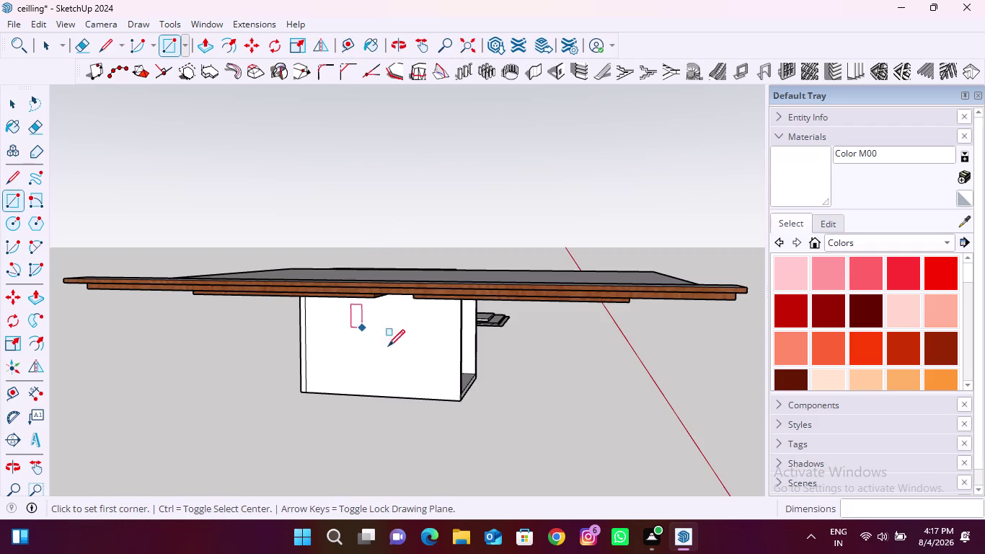
Orbit out over the whole ceiling, then zoom in beneath it toward a slot panel outline.
middle_drag(457, 341, 263, 233)
scroll(down, 3)
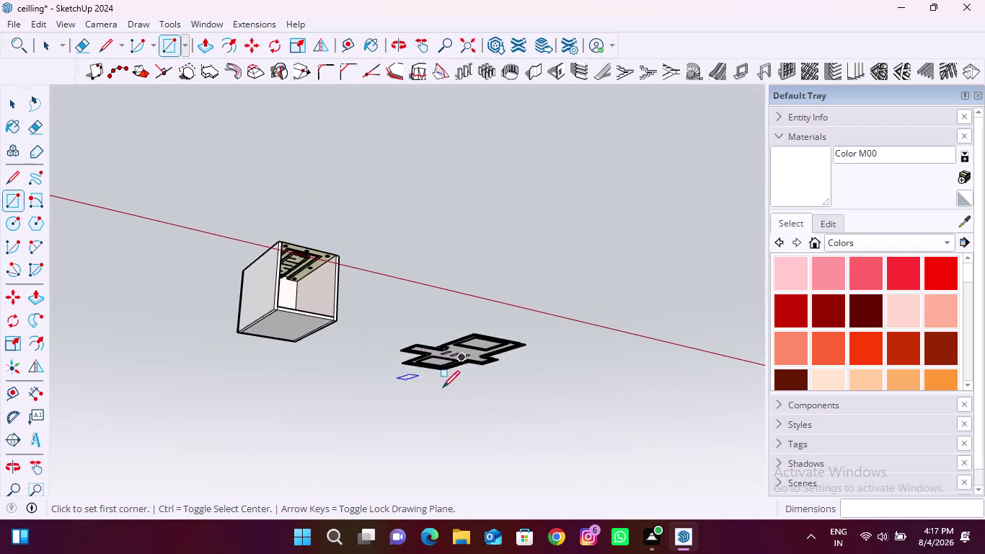
scroll(up, 3)
scroll(up, 3)
middle_drag(452, 280, 382, 250)
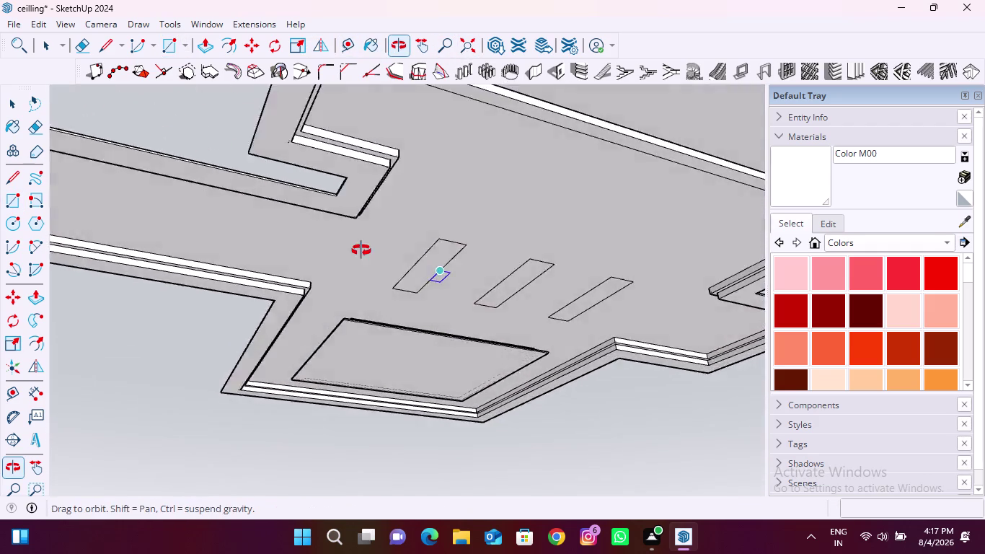
middle_drag(383, 251, 302, 252)
scroll(up, 3)
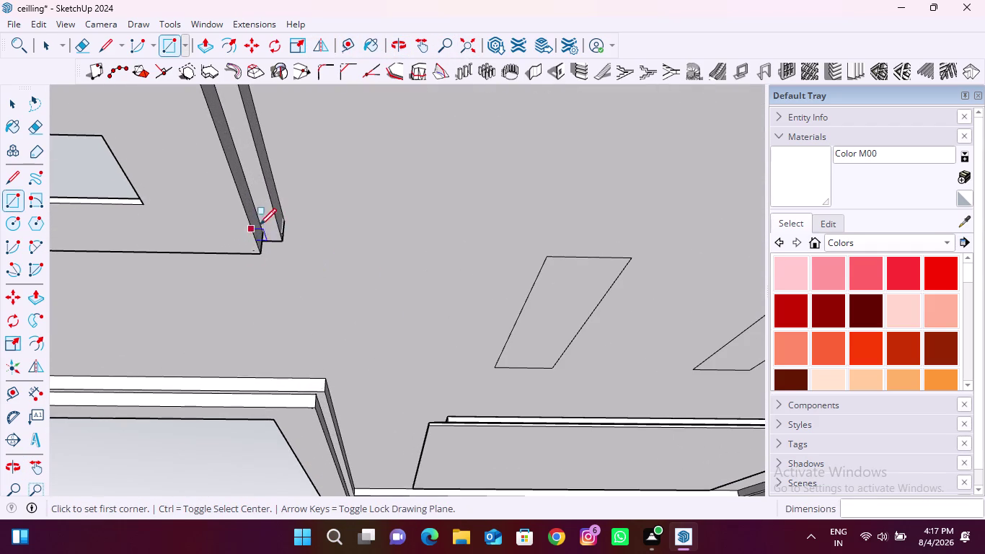
middle_drag(573, 270, 477, 323)
scroll(up, 3)
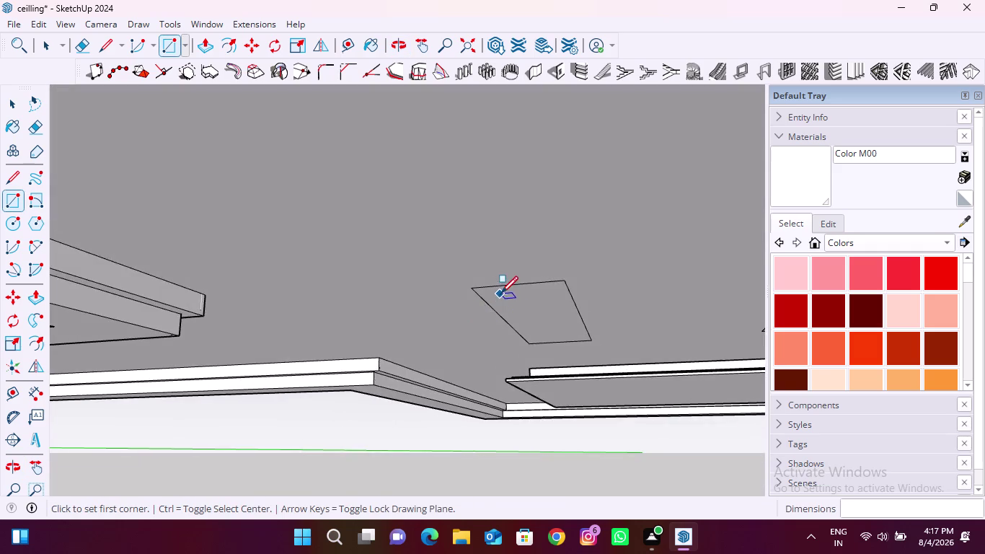
scroll(up, 3)
Orbit low and edge-on across the ceiling underside to inspect the panel edge.
middle_drag(485, 275, 488, 283)
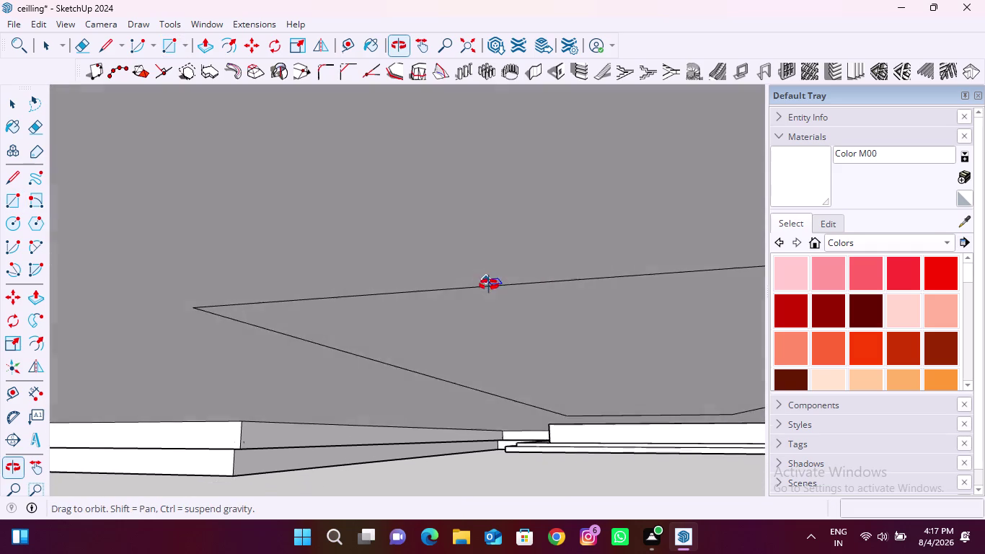
middle_drag(488, 283, 511, 334)
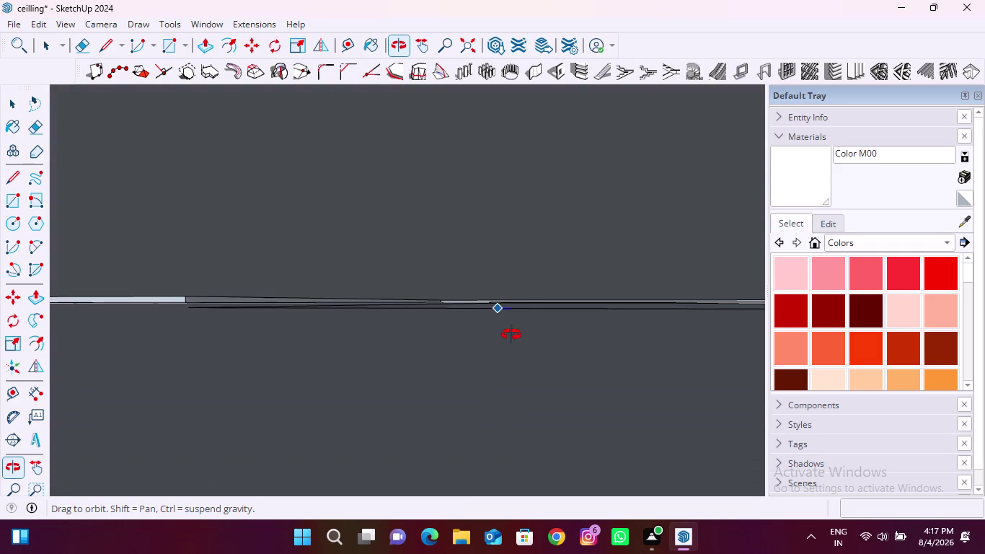
middle_drag(511, 335, 585, 291)
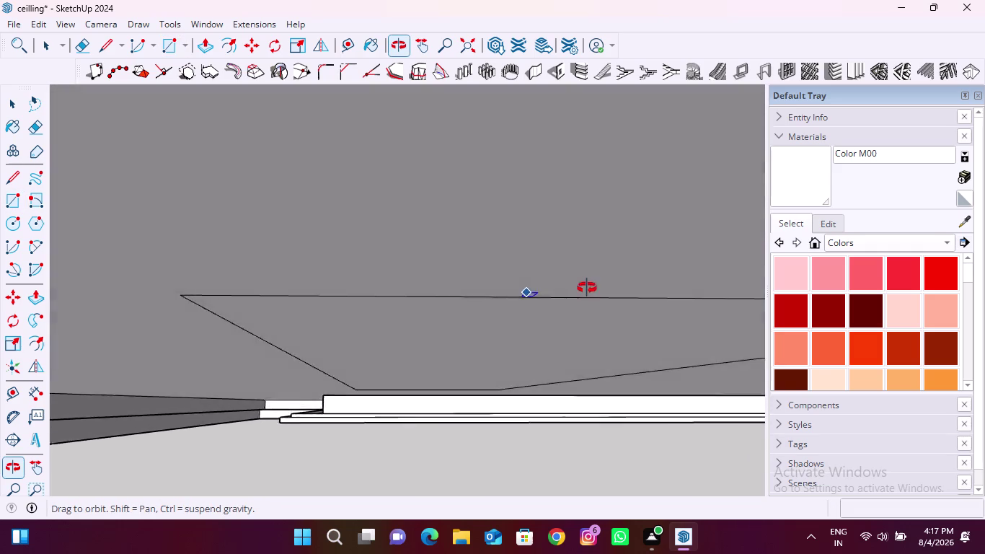
middle_drag(584, 291, 591, 270)
Undo the last three changes and zoom back out from the ceiling.
key(ctrl+z)
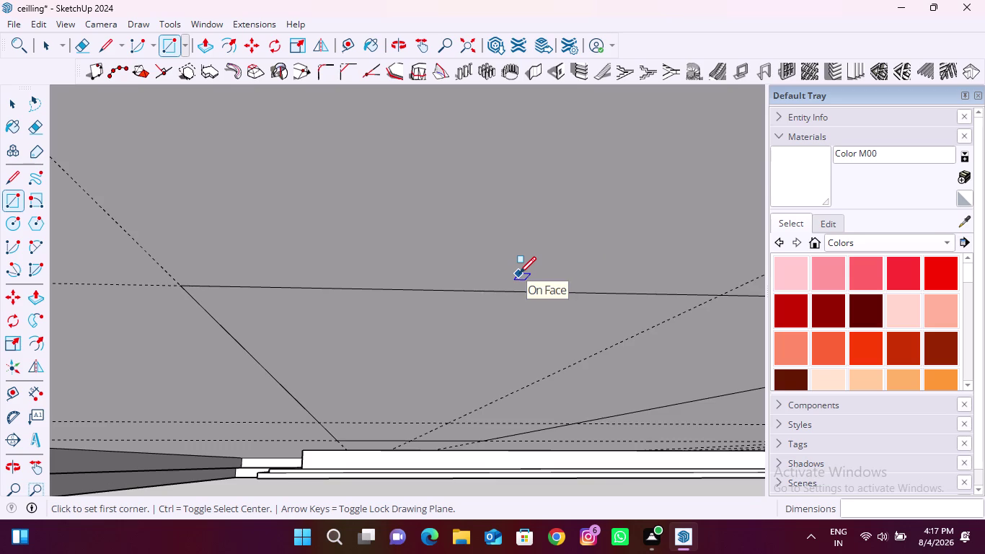
key(ctrl+z)
key(ctrl+z)
scroll(down, 3)
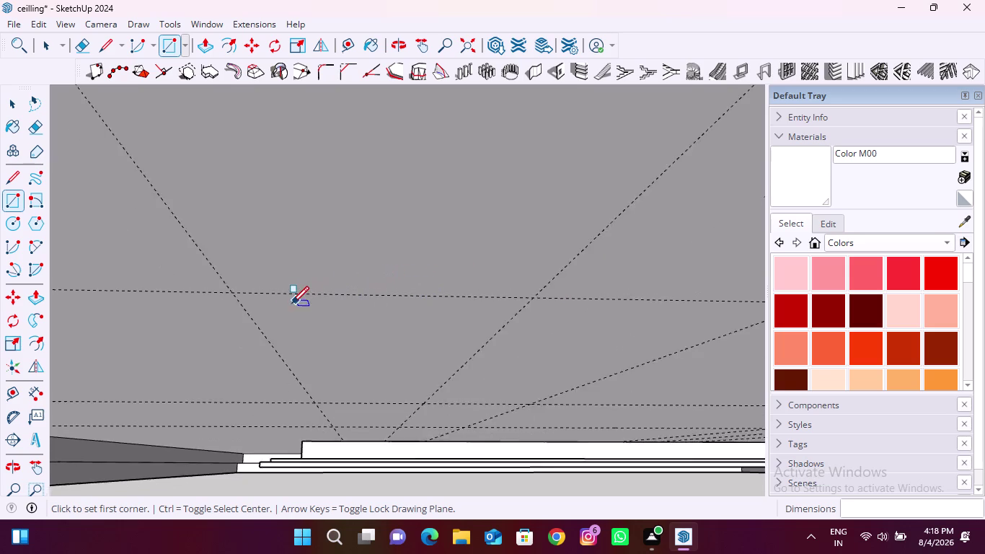
scroll(down, 3)
Undo once more, then orbit around the crossing guide lines and along the cove trim steps.
key(ctrl+z)
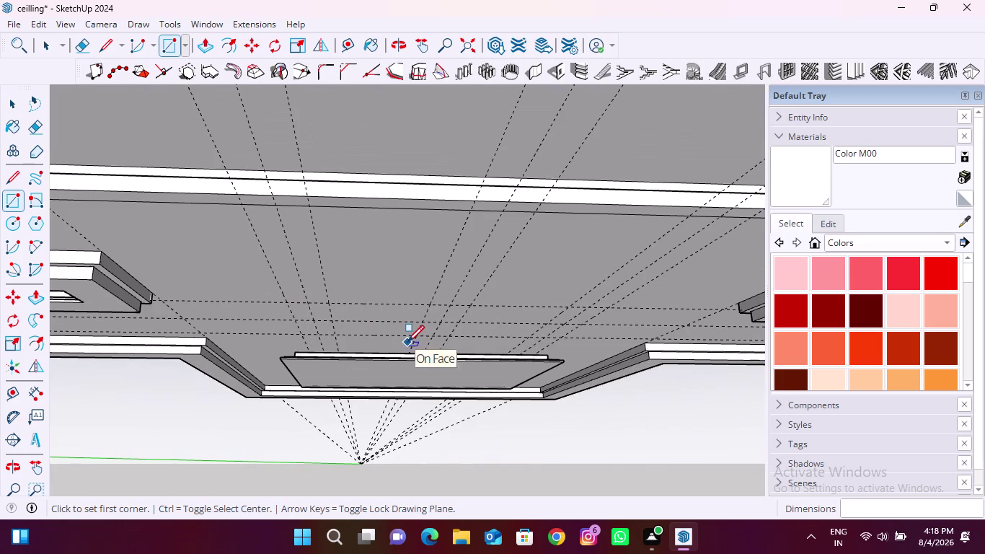
middle_drag(415, 358, 604, 172)
scroll(up, 3)
middle_drag(401, 258, 426, 241)
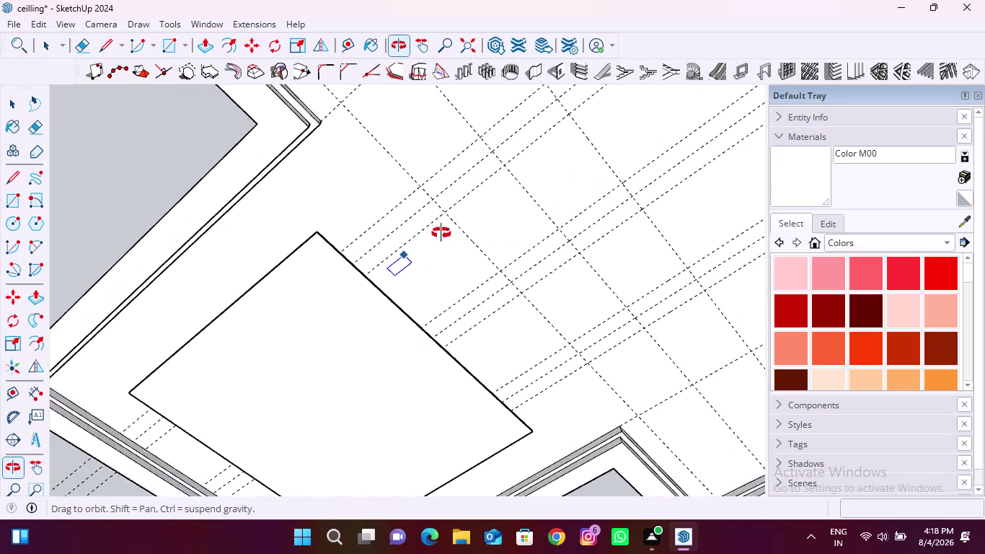
middle_drag(425, 241, 688, 226)
scroll(up, 3)
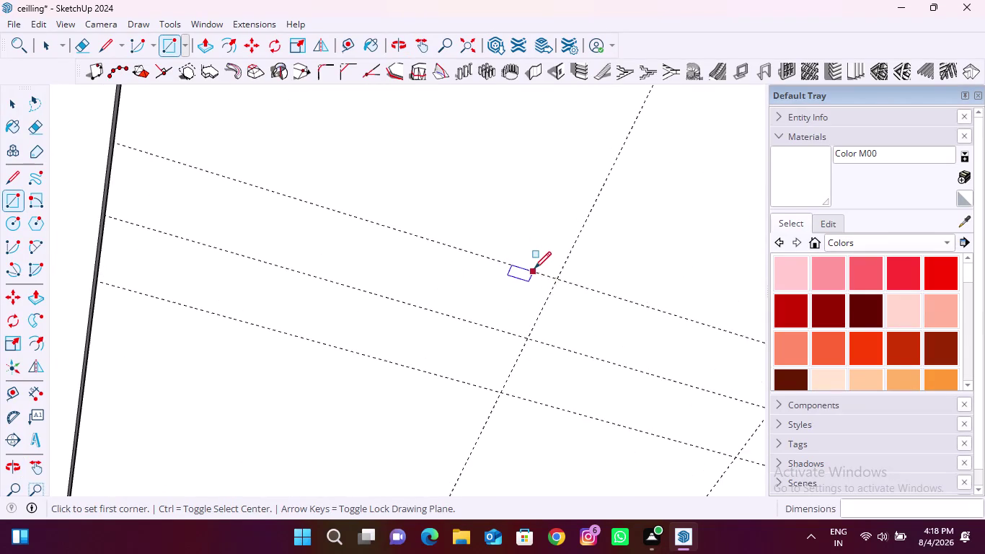
middle_drag(526, 263, 419, 440)
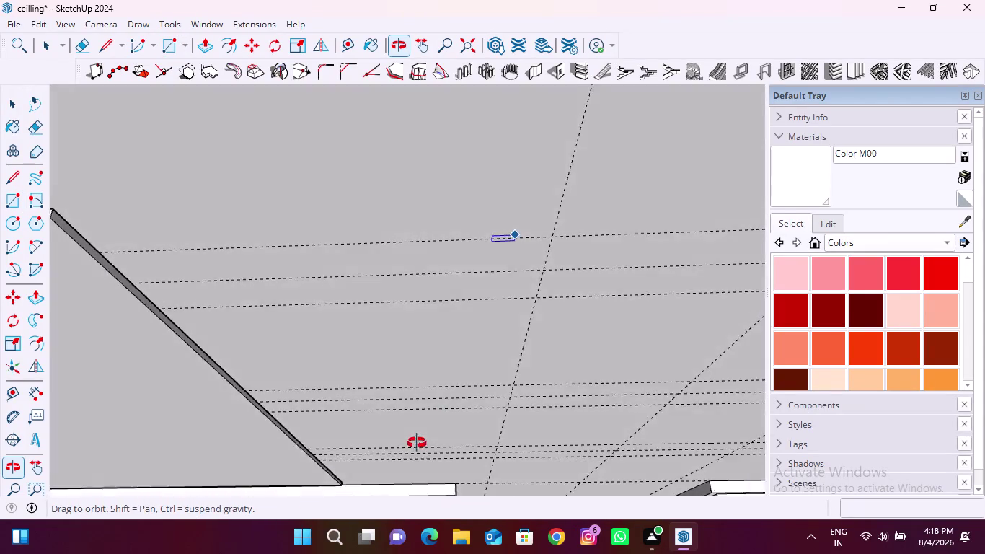
middle_drag(419, 440, 402, 462)
middle_drag(367, 278, 376, 335)
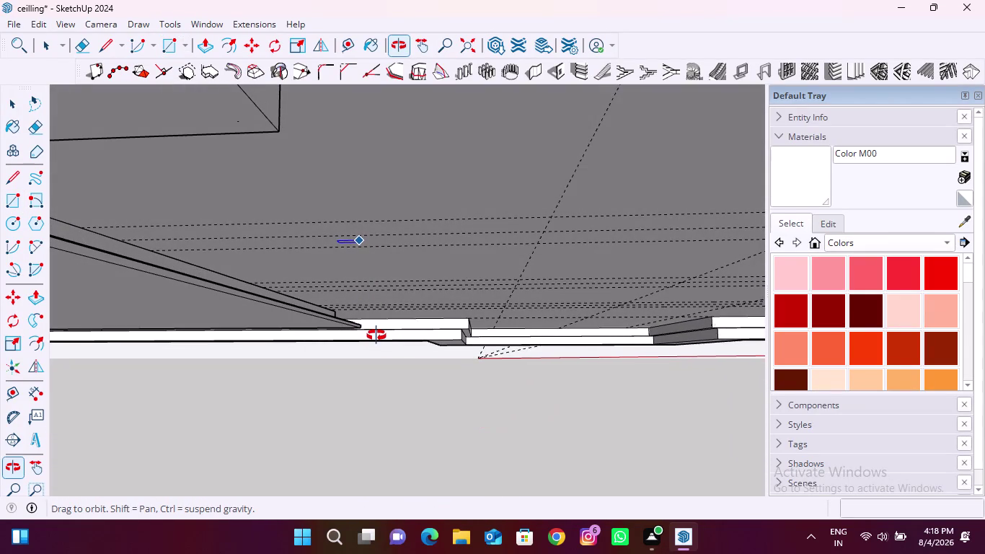
middle_drag(376, 335, 366, 316)
scroll(down, 3)
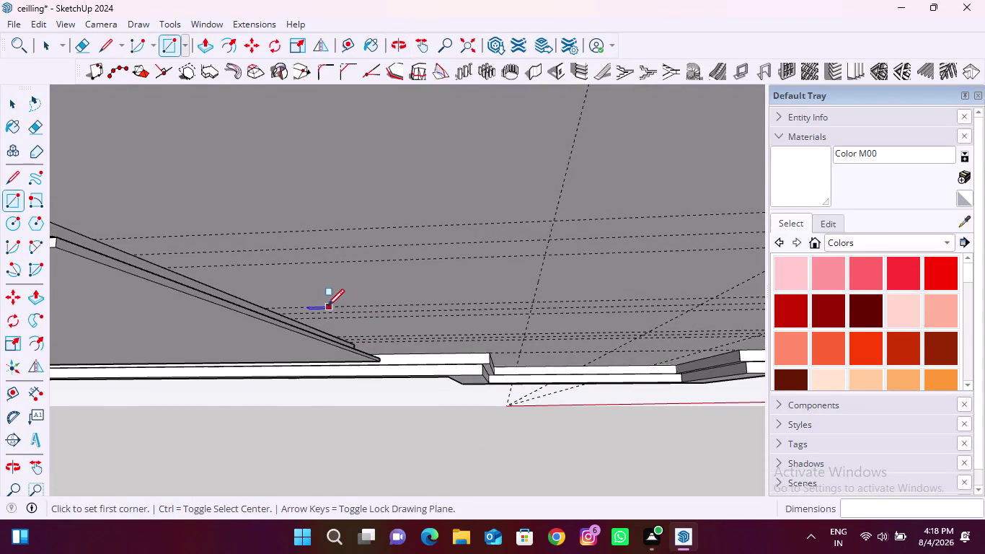
scroll(down, 3)
scroll(up, 3)
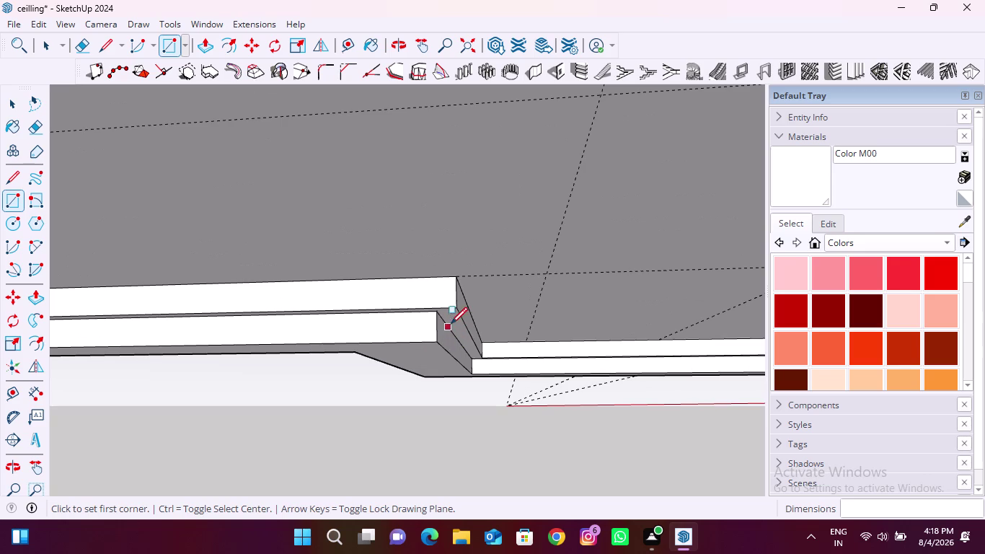
Orbit out past the trim corner to look straight up at the full ceiling layout.
middle_drag(449, 315, 369, 258)
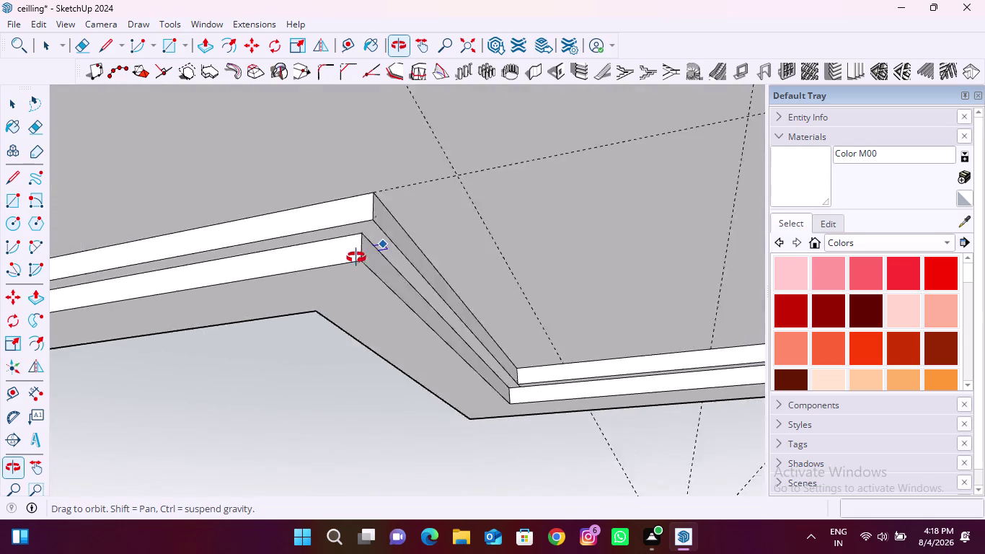
middle_drag(369, 257, 232, 288)
scroll(down, 3)
scroll(down, 3)
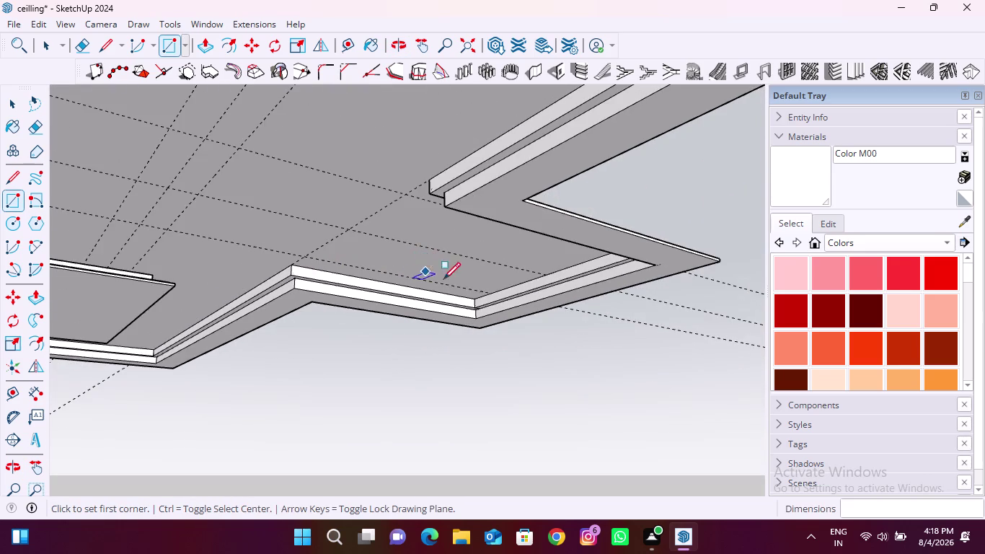
scroll(down, 3)
scroll(down, 3)
scroll(up, 3)
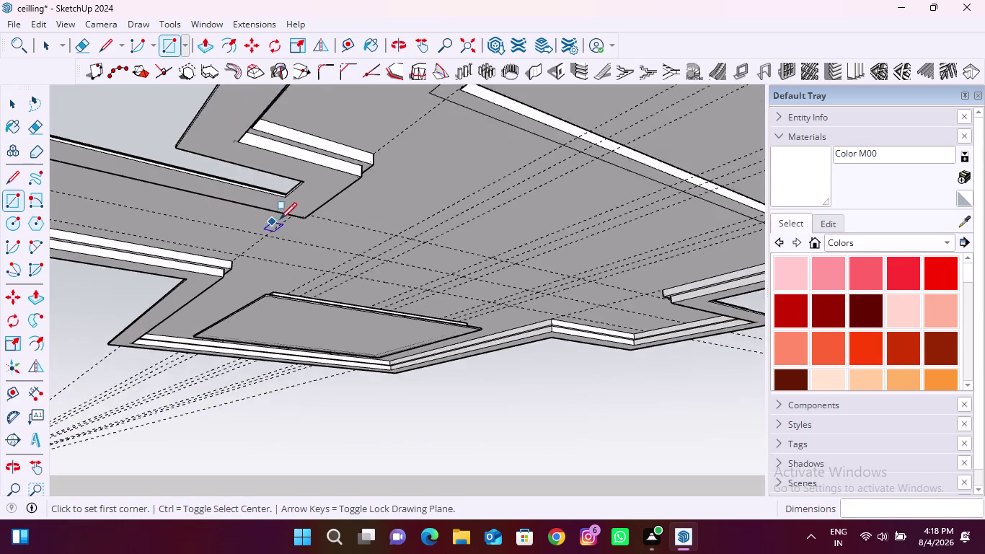
scroll(up, 3)
middle_drag(406, 136, 306, 221)
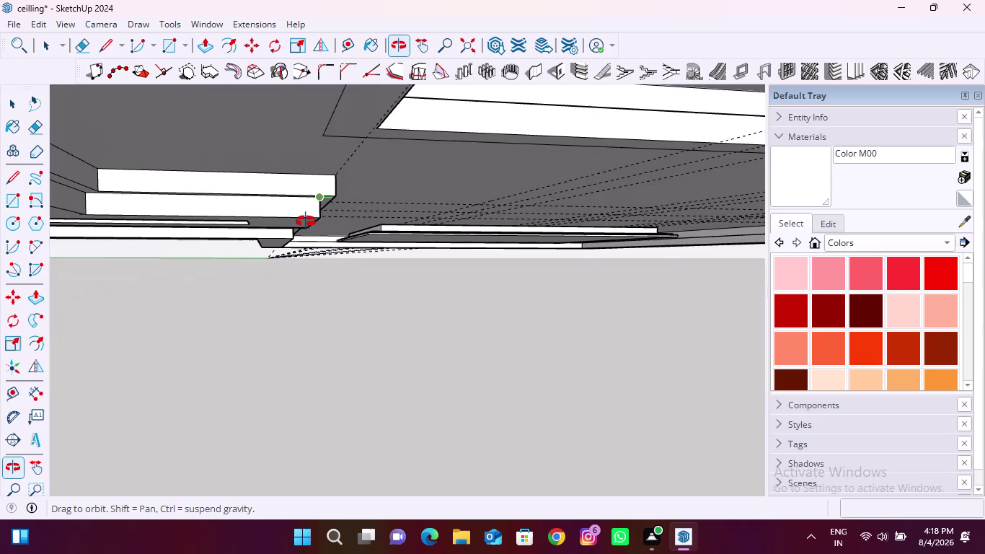
middle_drag(306, 222, 352, 99)
scroll(down, 3)
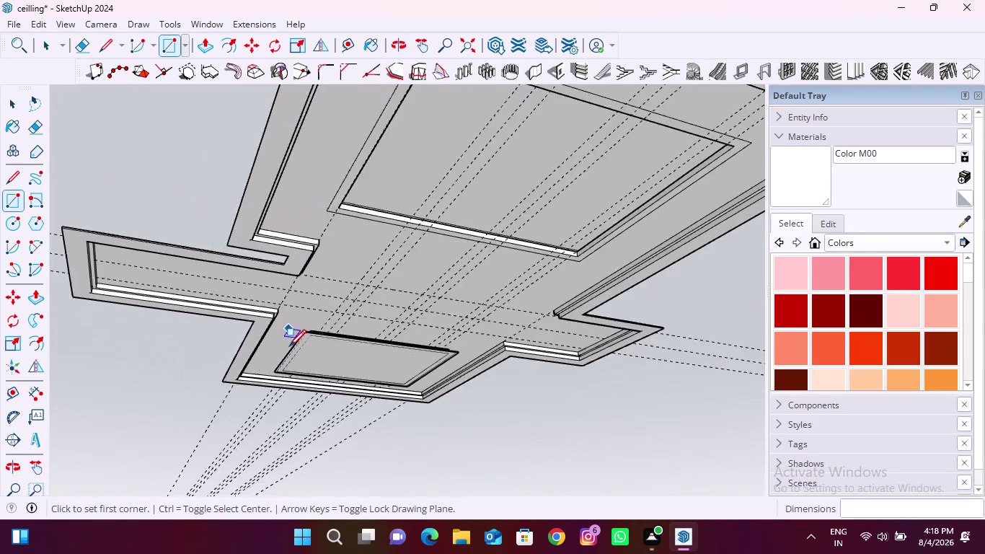
scroll(down, 3)
middle_drag(285, 361, 482, 107)
middle_drag(292, 214, 372, 145)
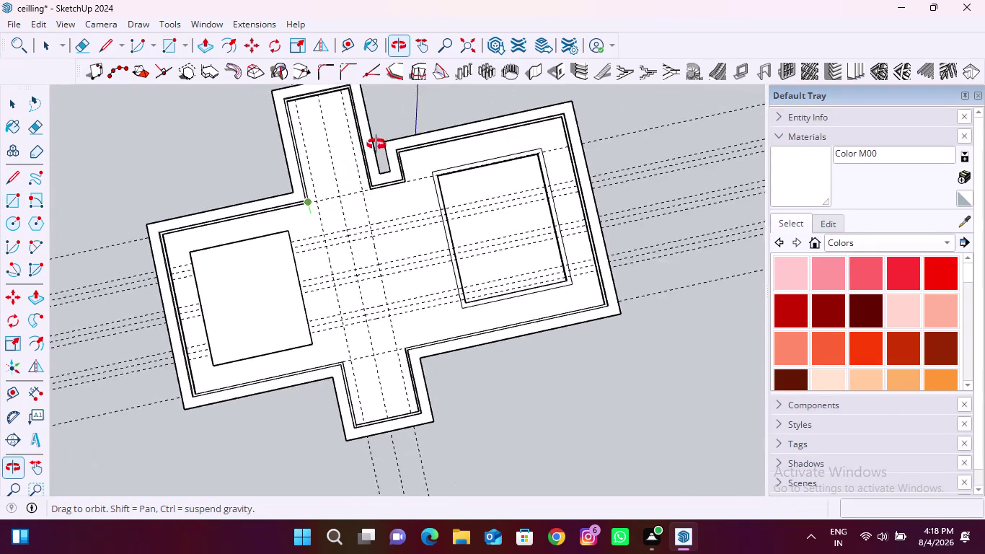
middle_drag(372, 146, 407, 135)
scroll(up, 3)
scroll(up, 3)
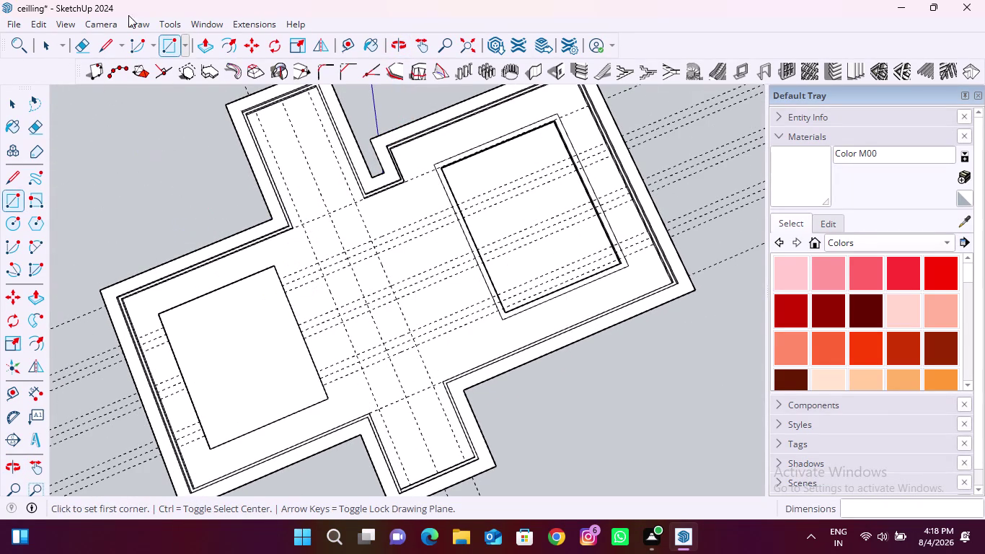
Remove all guide lines with Edit > Delete Guides, then select the Tape Measure tool.
click(46, 24)
click(104, 170)
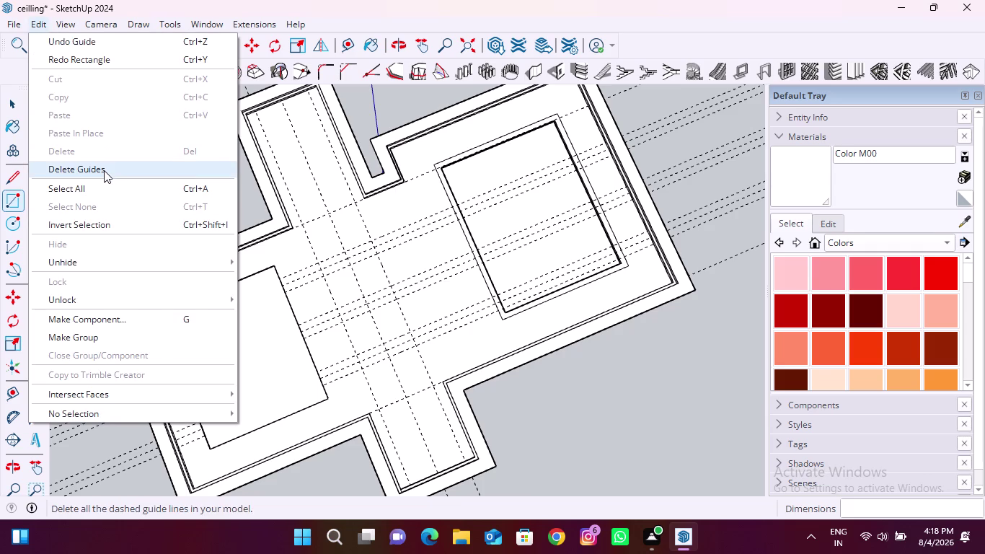
key(space)
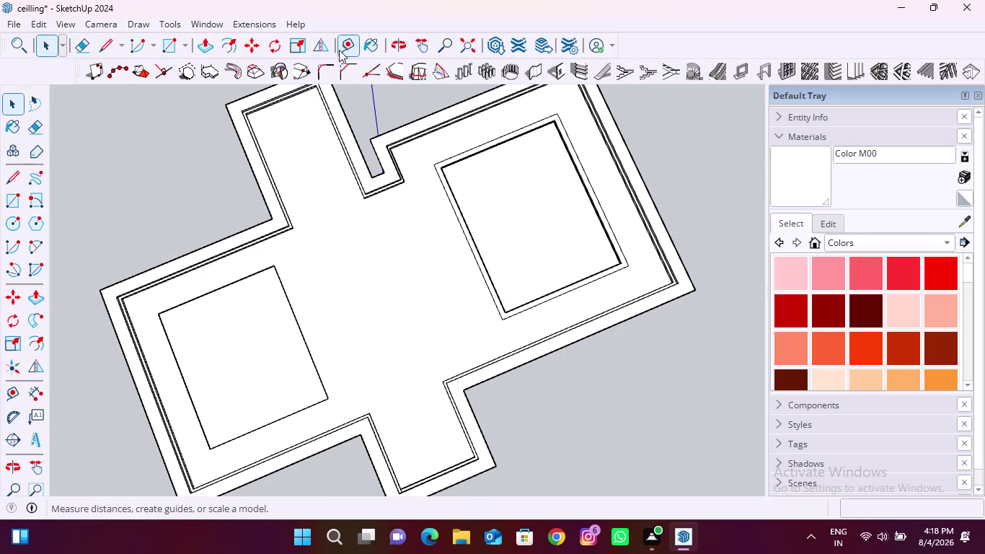
click(339, 50)
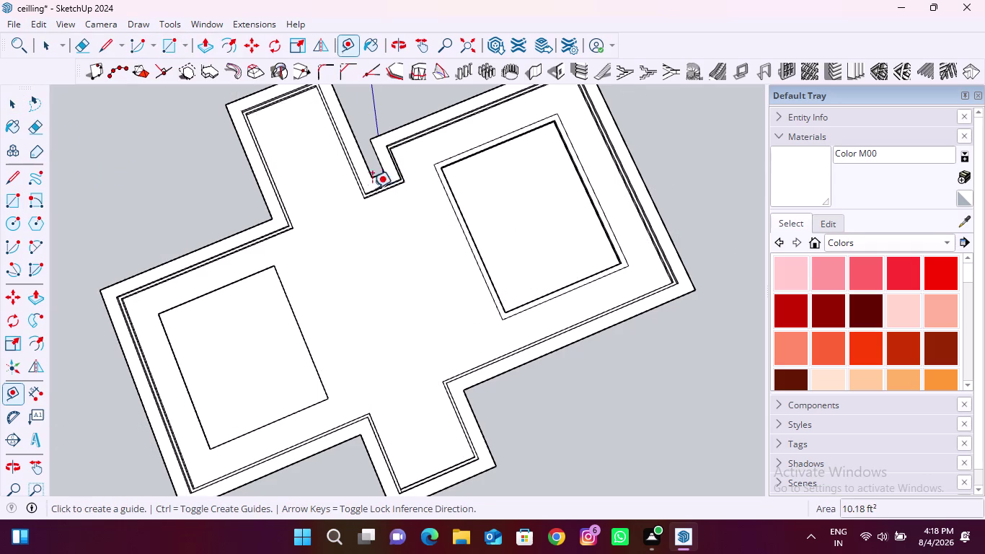
Place a guide along the trim edge from the trim corner, then orbit around the trim steps.
scroll(up, 3)
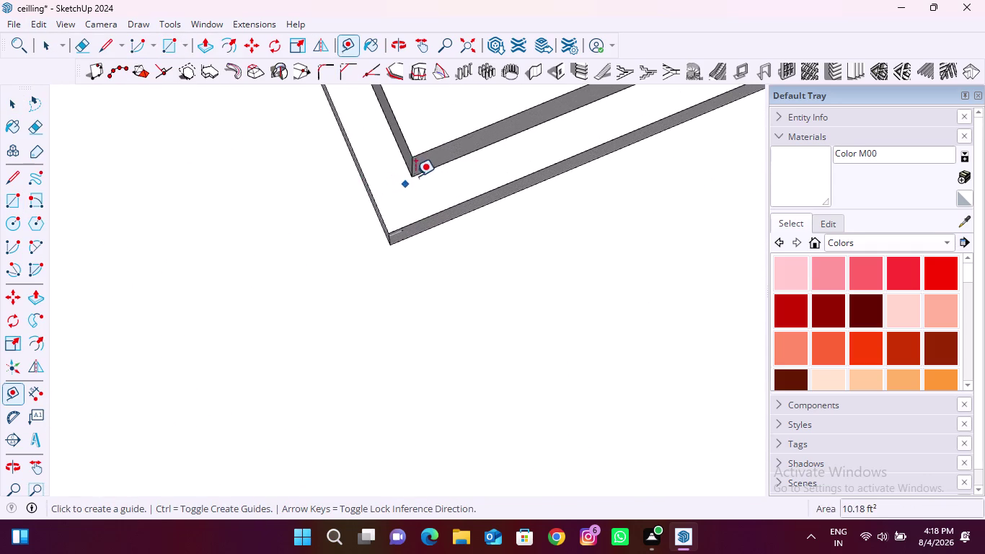
click(425, 167)
click(434, 212)
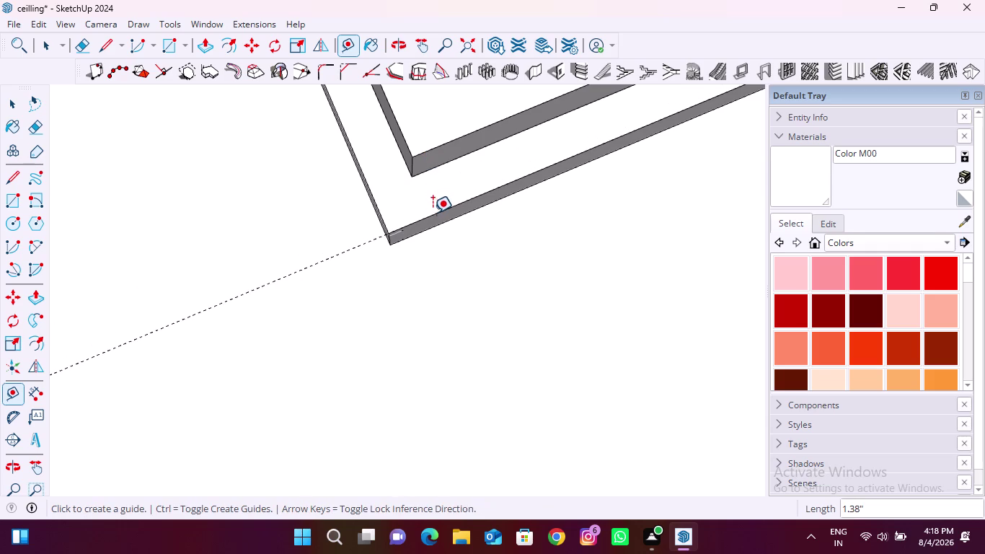
middle_drag(399, 253, 371, 95)
middle_drag(422, 274, 401, 165)
scroll(up, 3)
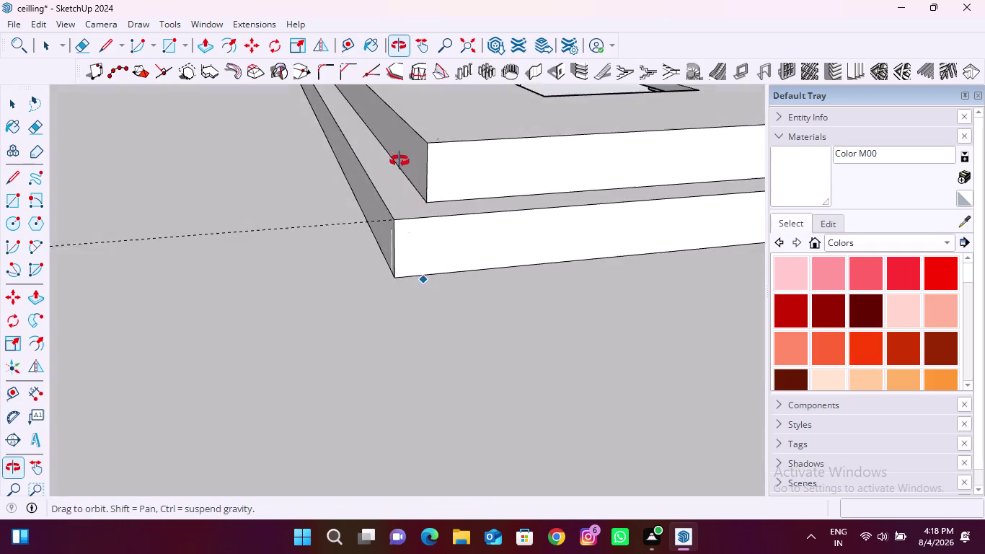
middle_drag(401, 164, 399, 160)
scroll(down, 3)
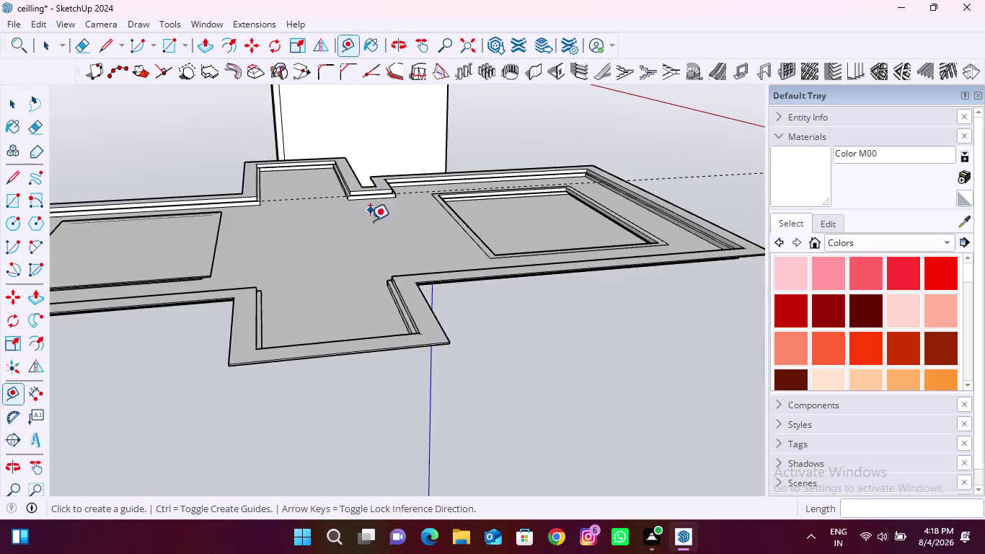
scroll(up, 3)
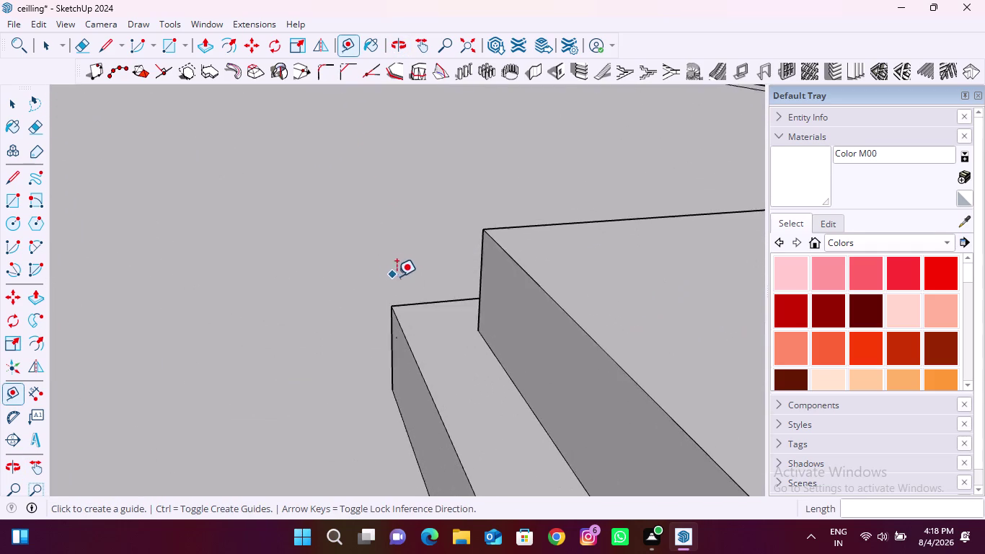
scroll(up, 3)
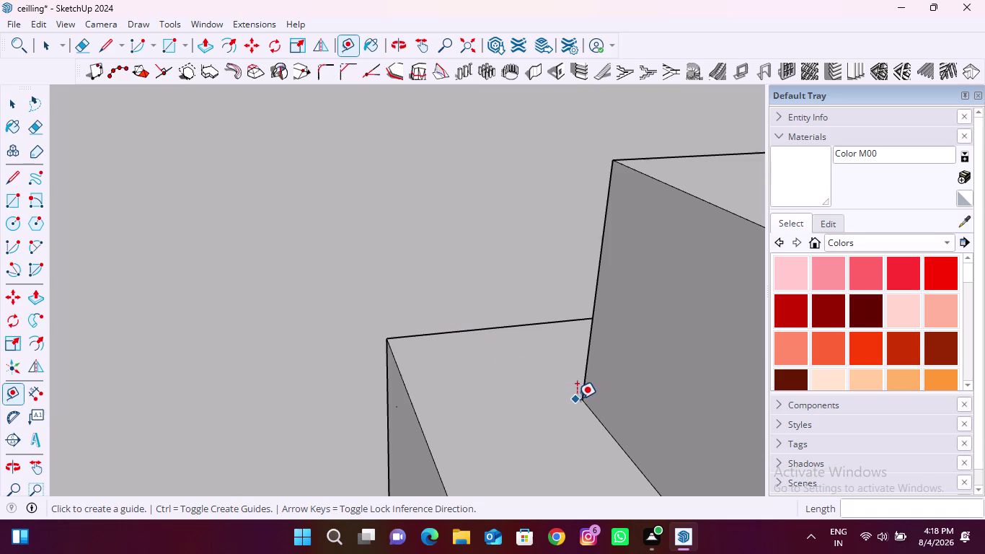
Try starting guides from the inner step corner, cancel both, and orbit to another edge.
click(579, 398)
key(Escape)
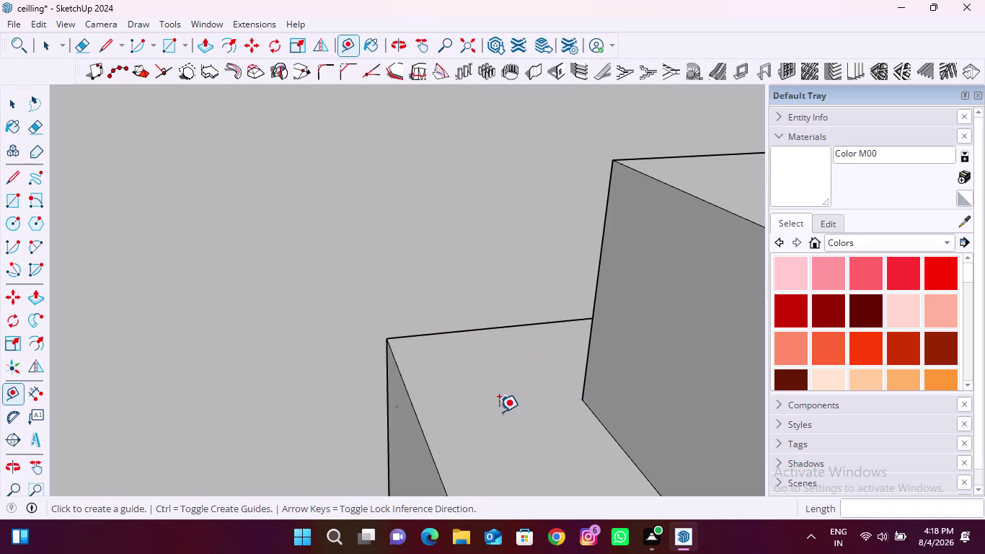
click(495, 417)
key(Escape)
middle_drag(417, 337, 798, 390)
scroll(up, 3)
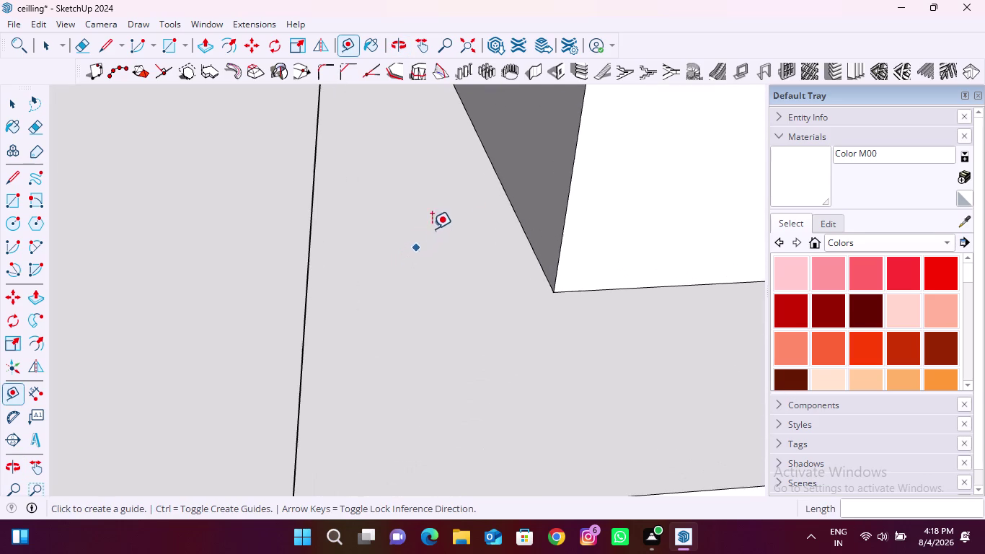
Drag a guide from the vertical step edge to the far step edge, then orbit to the central section.
click(508, 201)
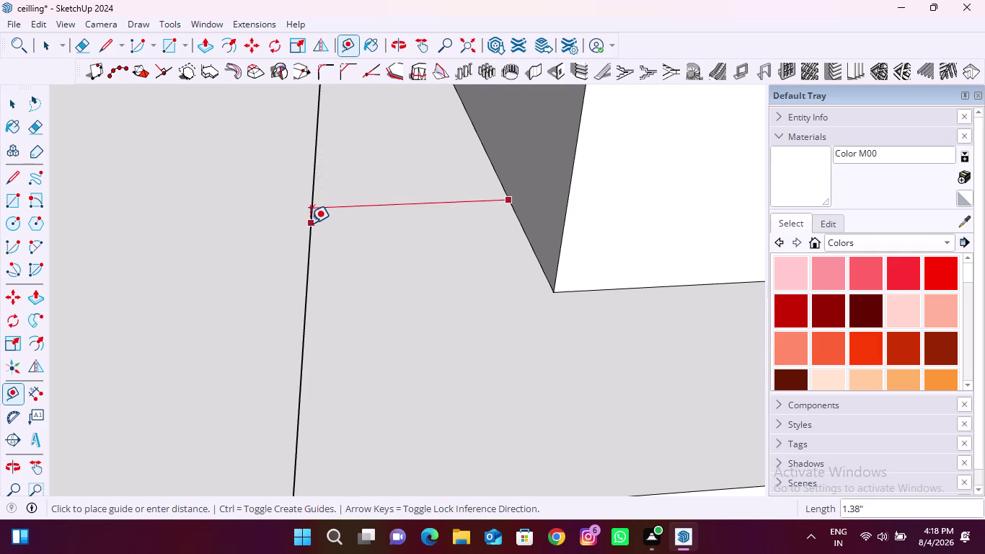
click(310, 223)
scroll(down, 3)
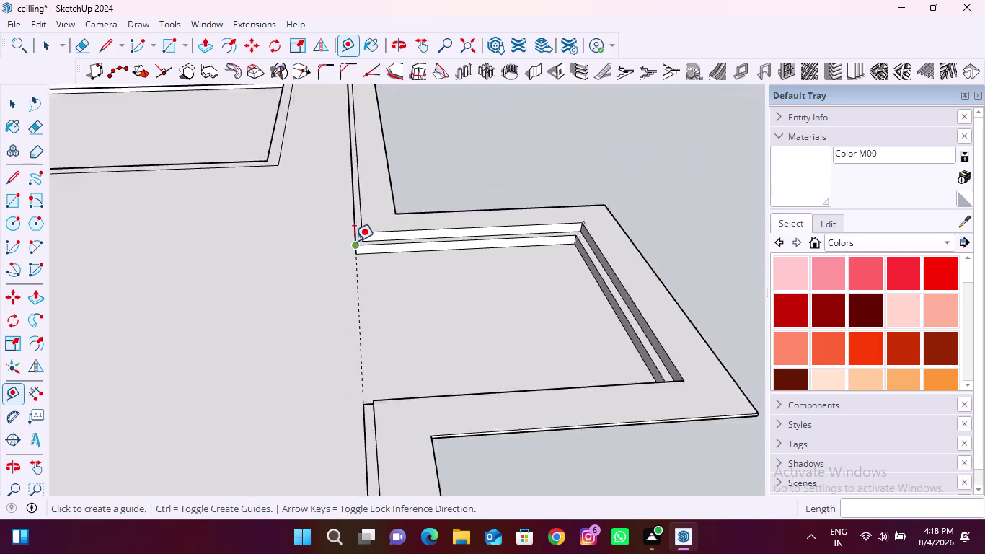
scroll(down, 3)
middle_drag(339, 290, 482, 253)
scroll(down, 3)
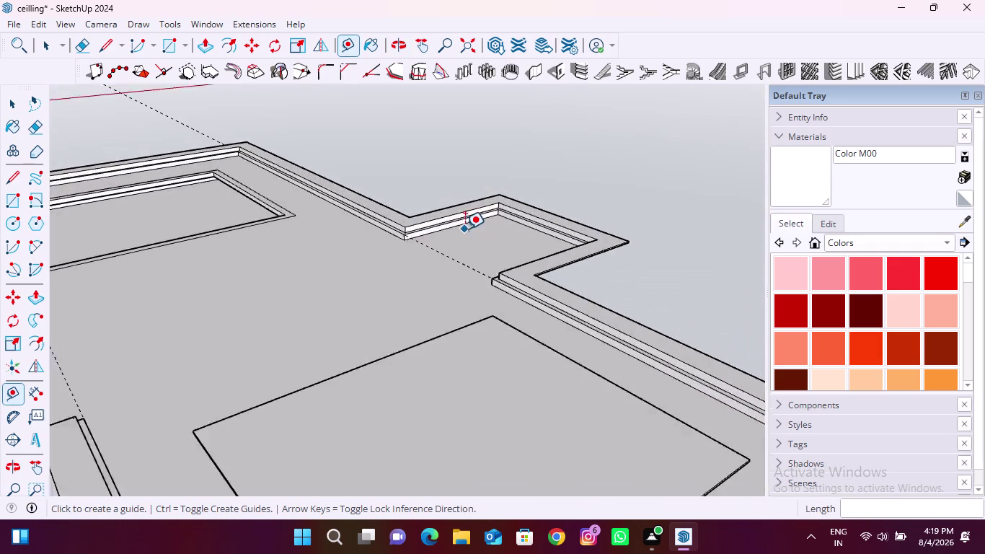
scroll(down, 3)
middle_drag(359, 272, 468, 281)
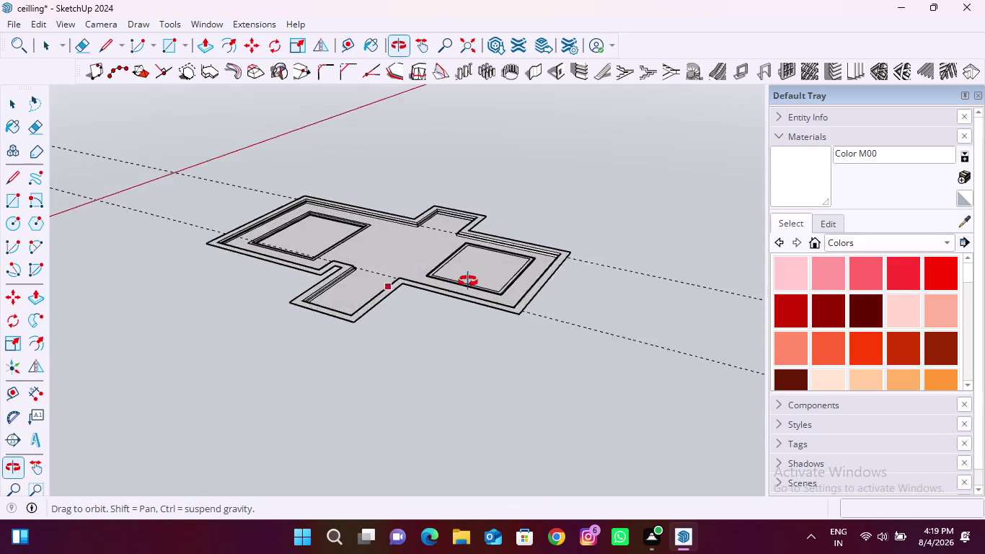
middle_drag(468, 281, 639, 302)
scroll(up, 3)
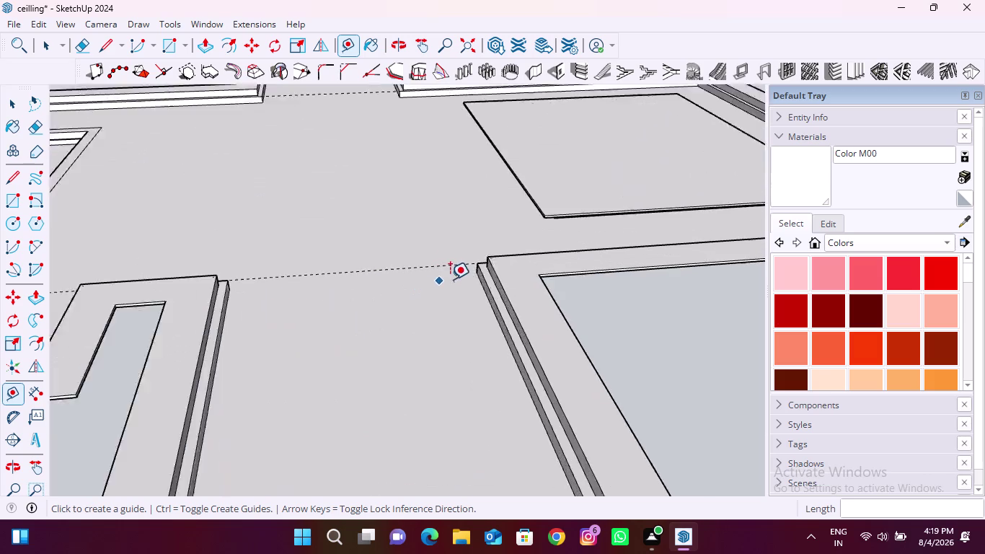
scroll(up, 3)
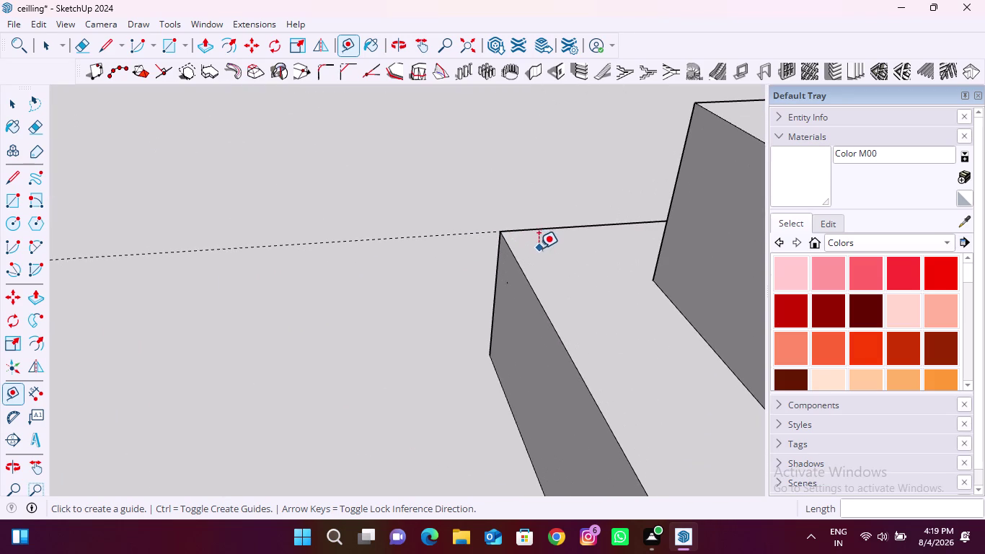
middle_drag(538, 248, 603, 292)
Add a guide along the step near its corner, then orbit close to the step corners.
click(677, 291)
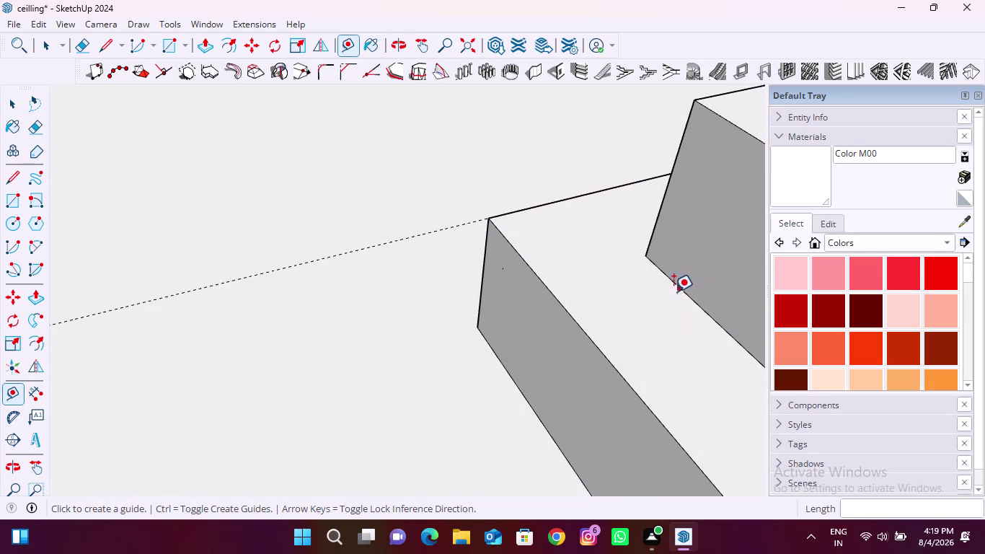
click(575, 317)
scroll(down, 3)
middle_drag(472, 273, 544, 159)
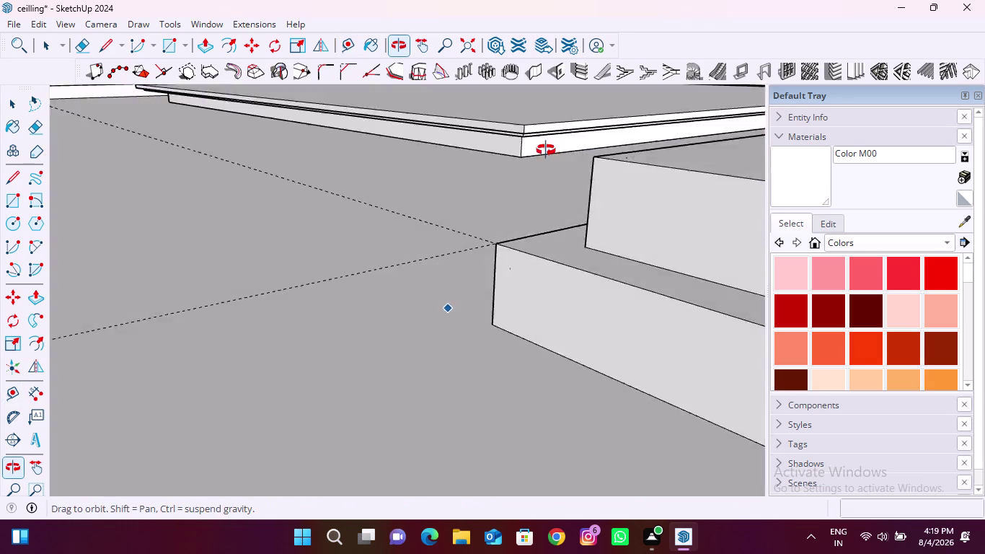
middle_drag(544, 159, 551, 129)
scroll(down, 3)
middle_drag(540, 263, 528, 279)
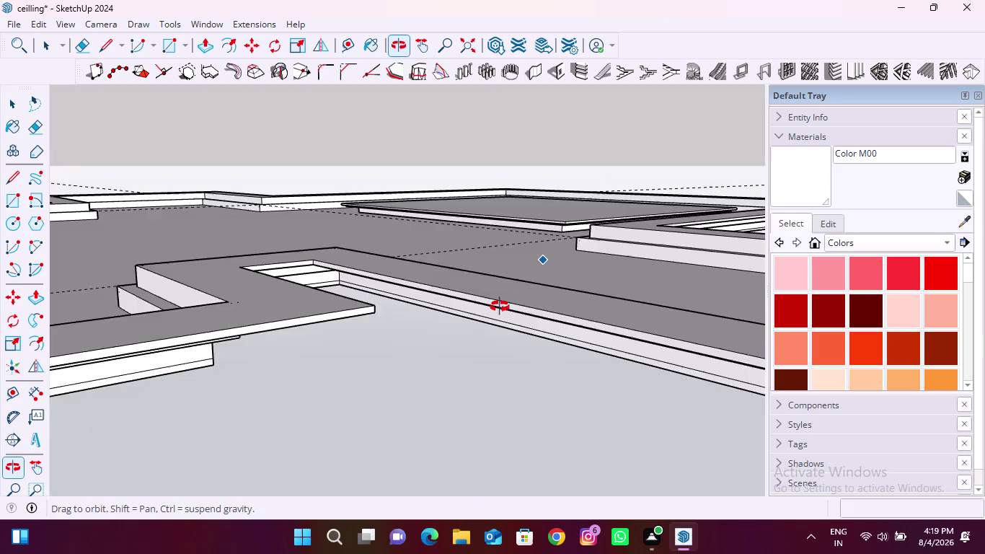
middle_drag(529, 279, 351, 362)
scroll(up, 3)
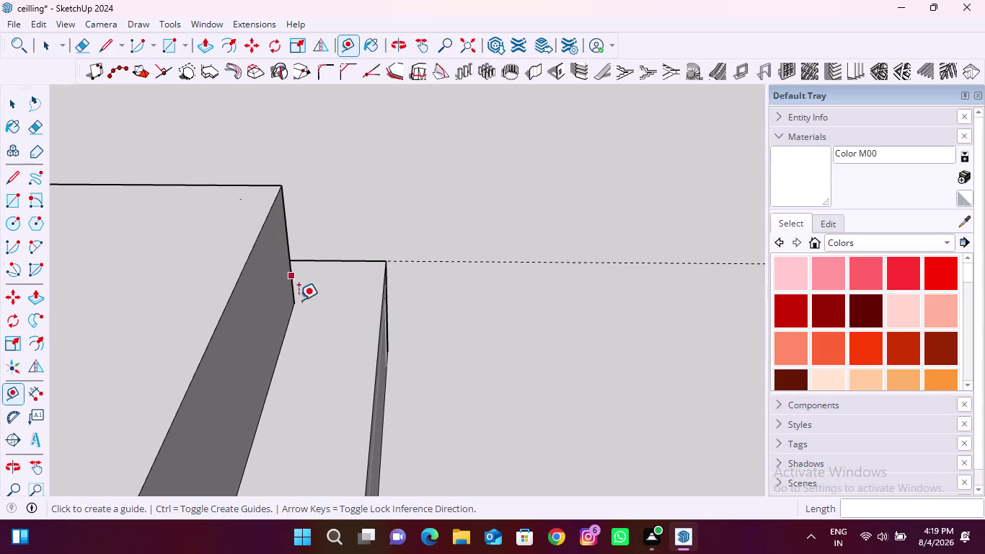
Drag a guide from the step edge to the inner corner and review guides across the centre.
click(289, 317)
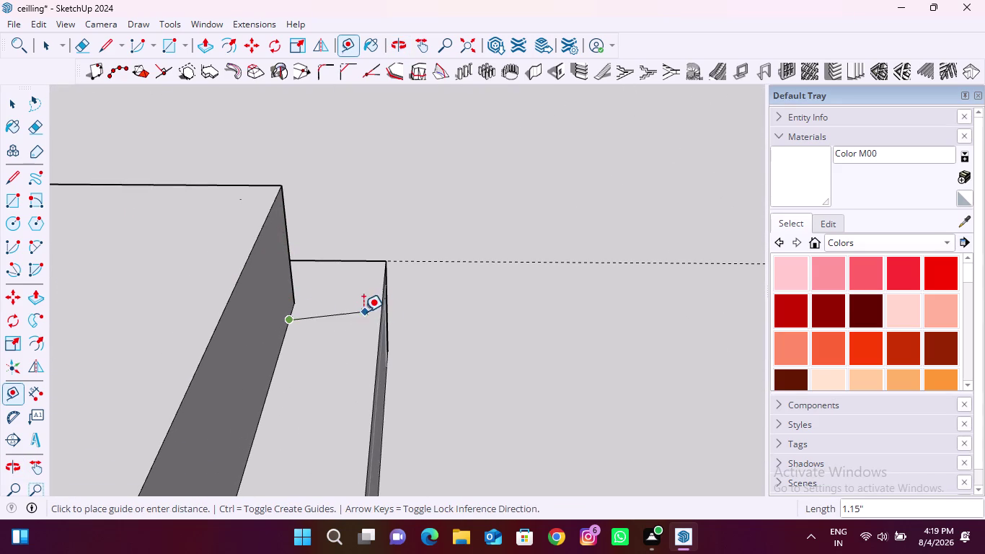
key(Escape)
click(274, 364)
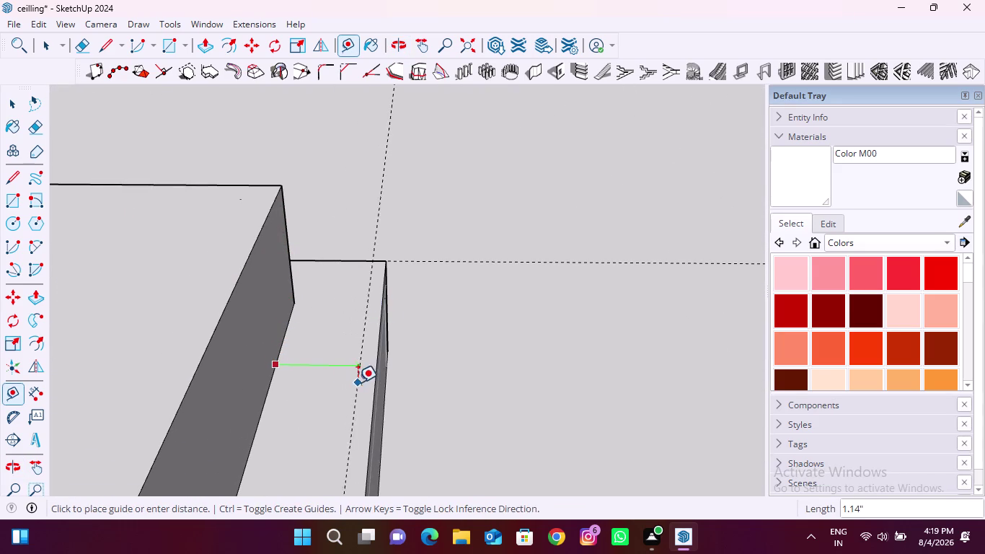
click(374, 385)
middle_drag(402, 264, 343, 128)
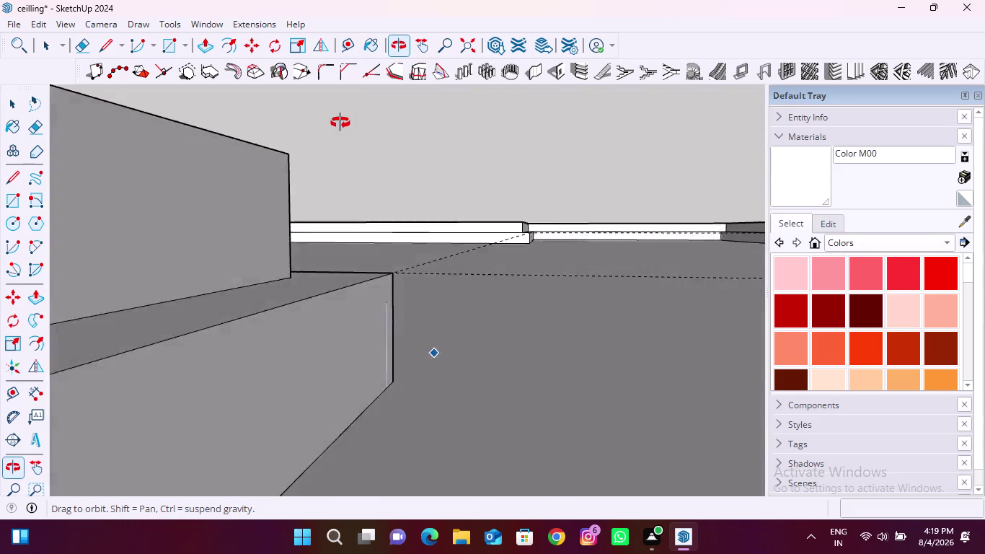
middle_drag(342, 129, 382, 241)
scroll(down, 3)
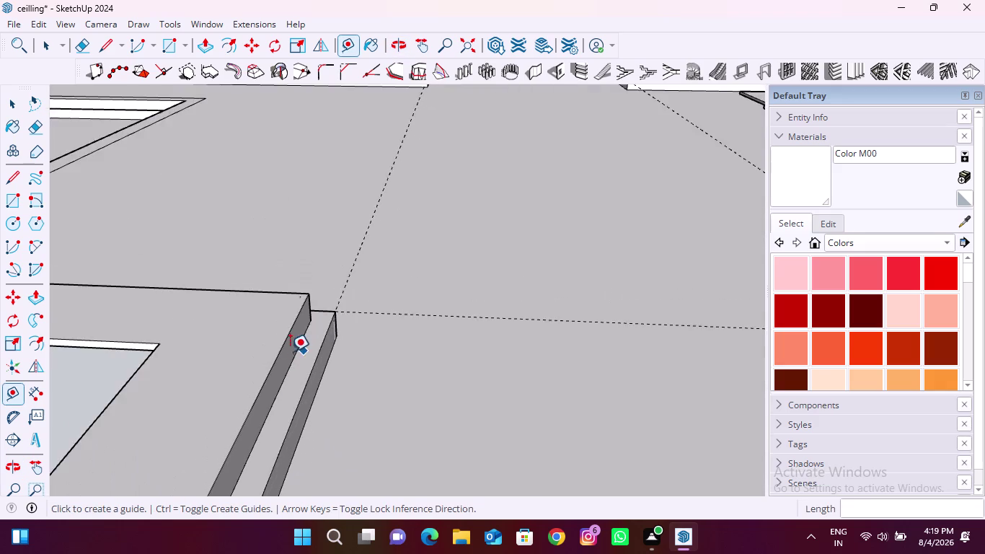
scroll(down, 3)
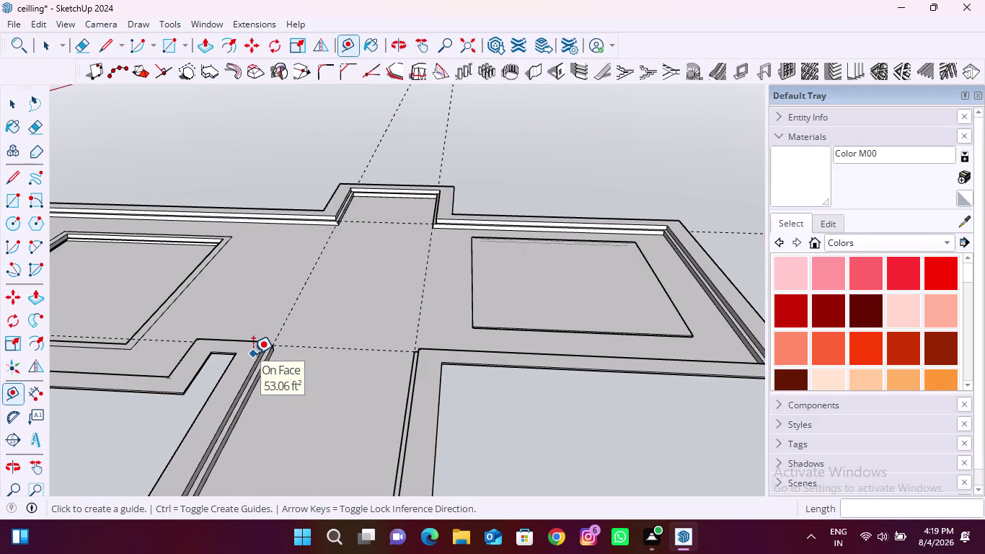
scroll(down, 3)
middle_drag(342, 352, 172, 406)
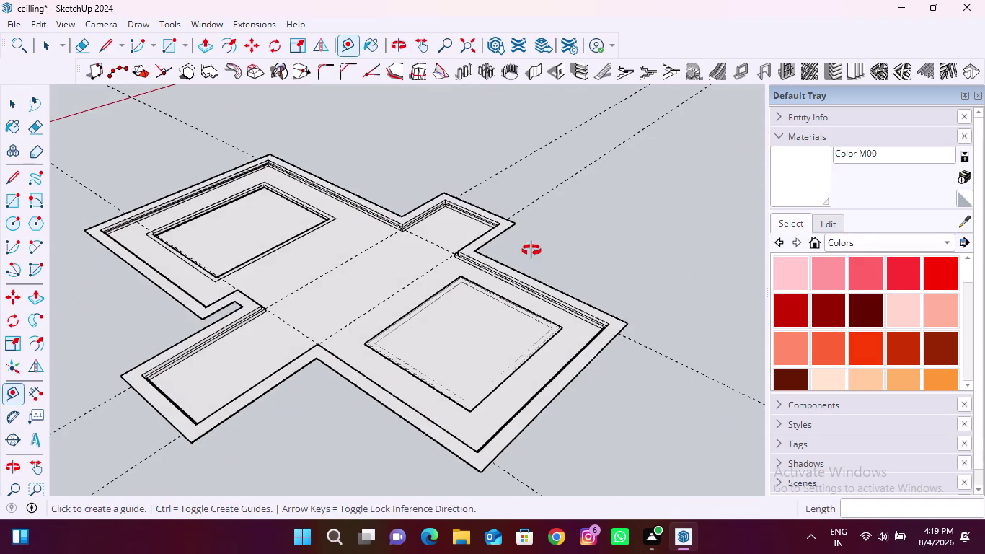
middle_drag(532, 248, 323, 368)
scroll(up, 3)
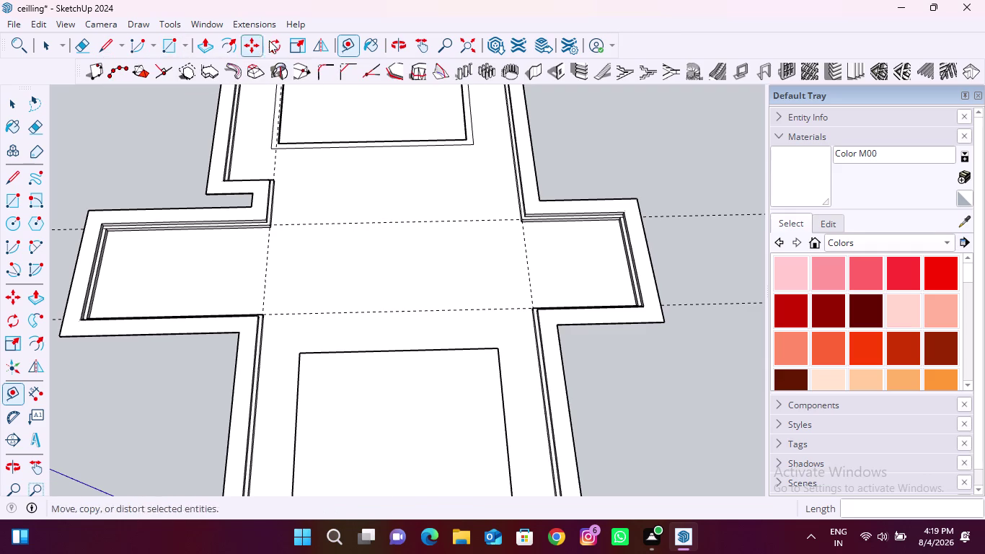
click(353, 42)
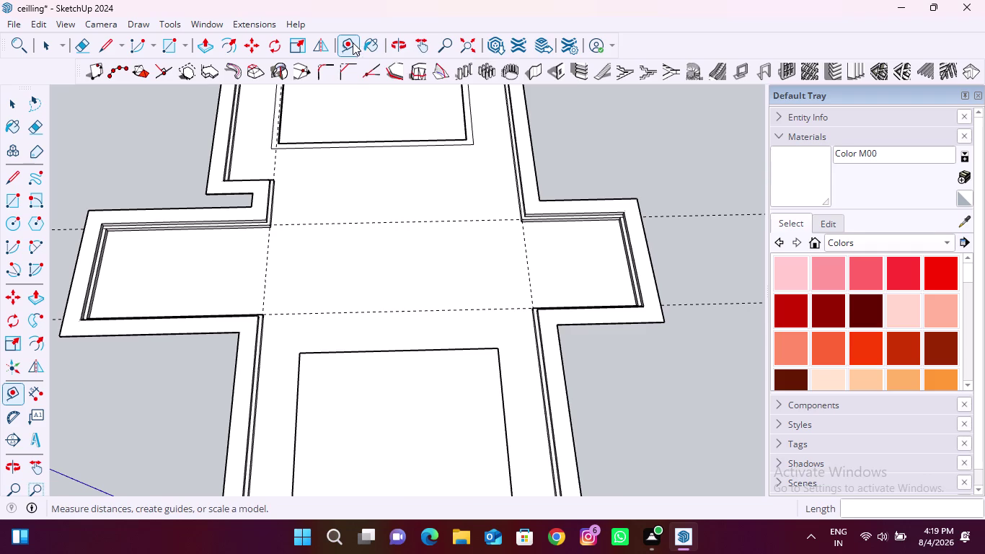
With Tape Measure active, orbit down to the central section and close in on the slot corner.
click(265, 284)
middle_drag(300, 284, 423, 123)
scroll(up, 3)
middle_drag(253, 312, 270, 275)
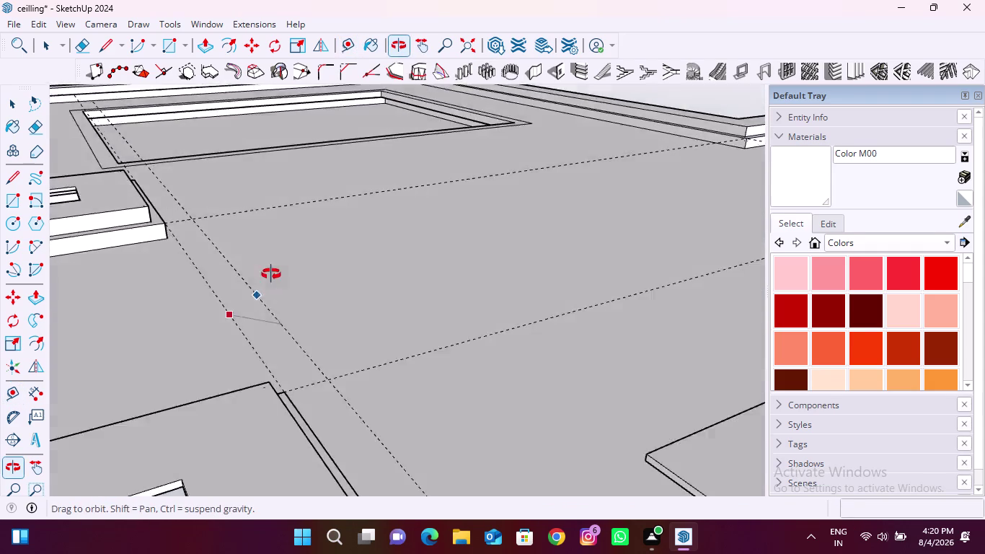
middle_drag(271, 275, 291, 250)
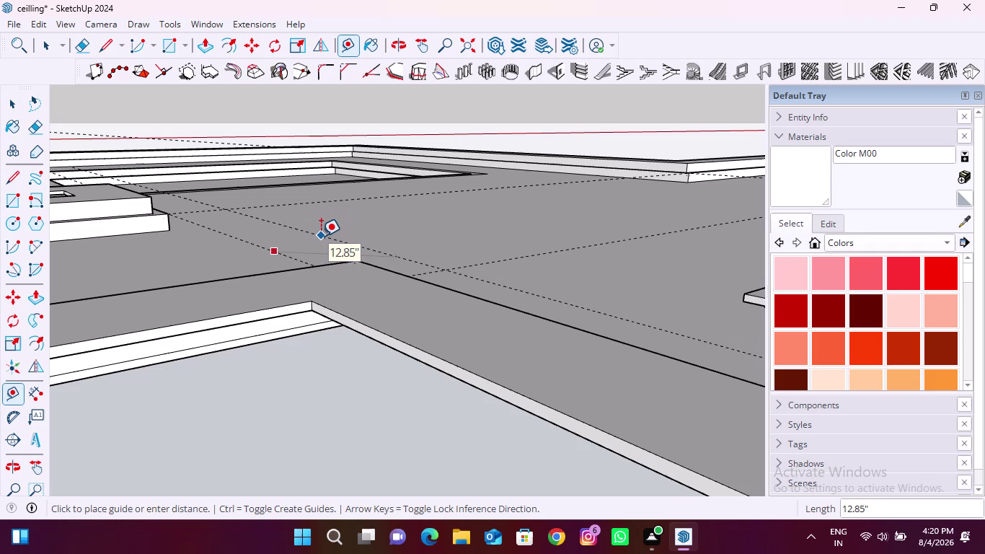
key(Right)
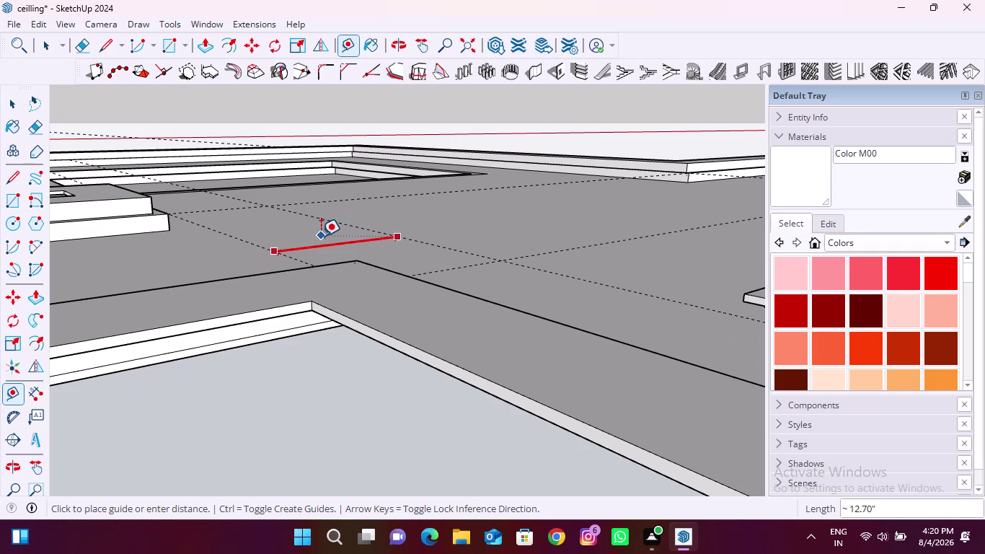
scroll(down, 3)
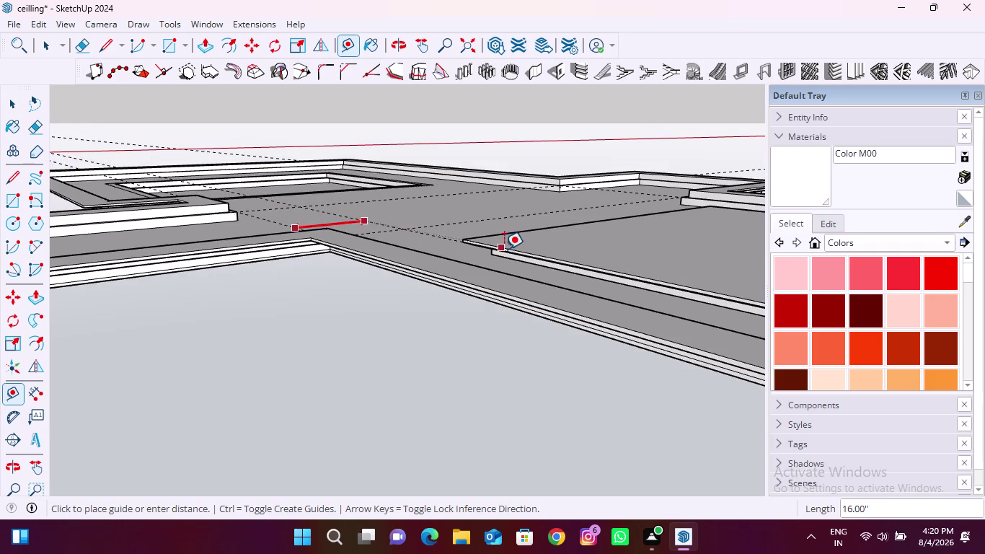
middle_drag(504, 249, 365, 335)
scroll(up, 3)
middle_drag(306, 318, 314, 309)
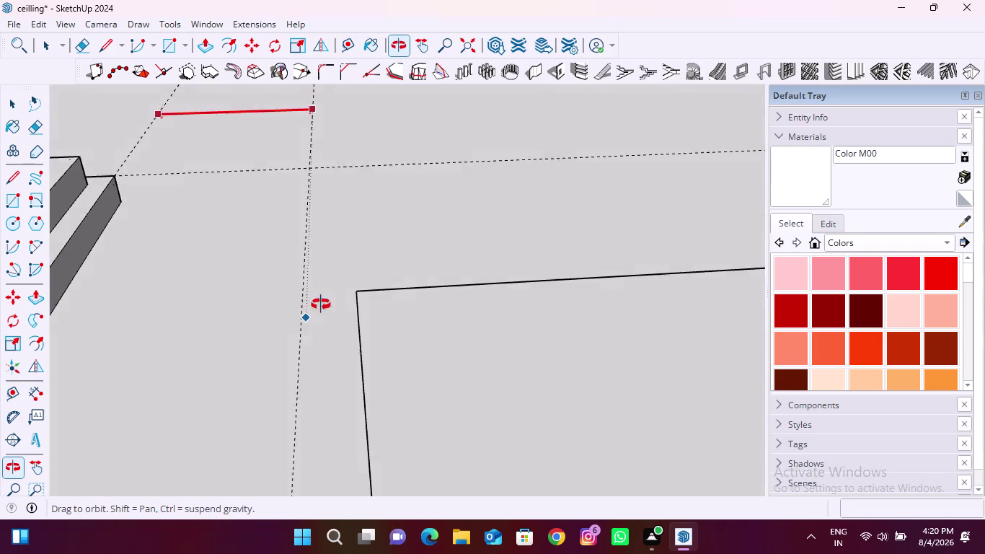
middle_drag(314, 309, 439, 249)
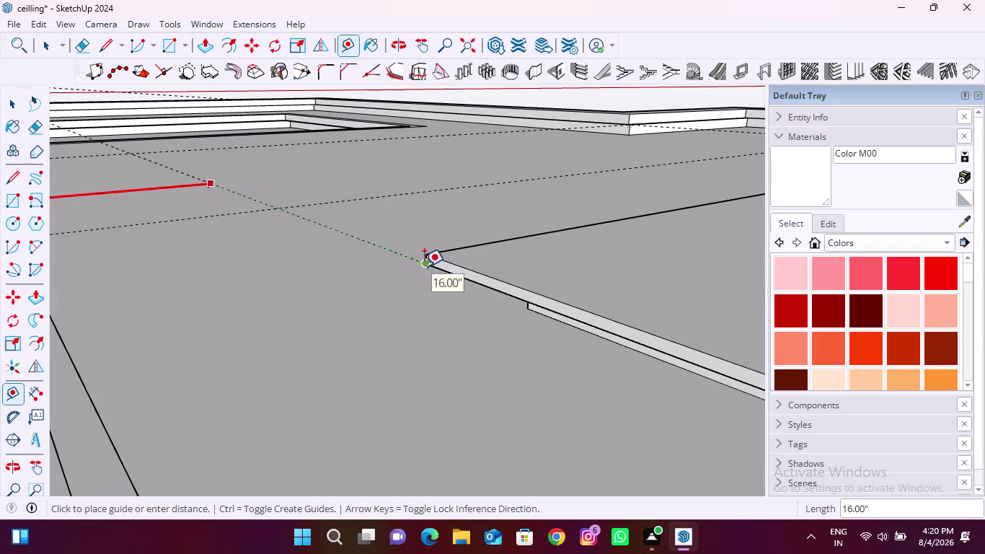
Place a guide 16 inches from the corner and start measuring from a guide intersection.
click(424, 267)
scroll(down, 3)
scroll(down, 3)
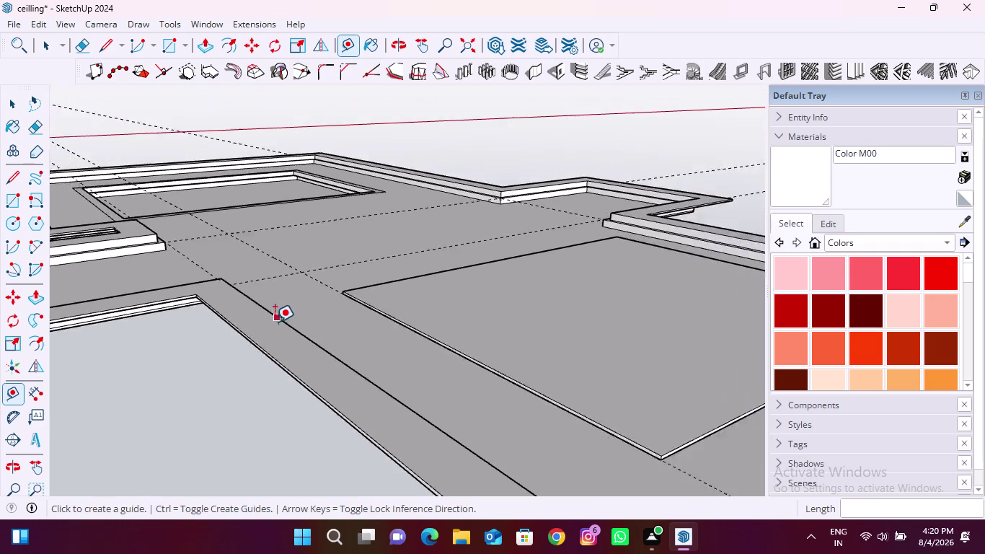
scroll(down, 3)
middle_drag(437, 256, 292, 333)
click(219, 263)
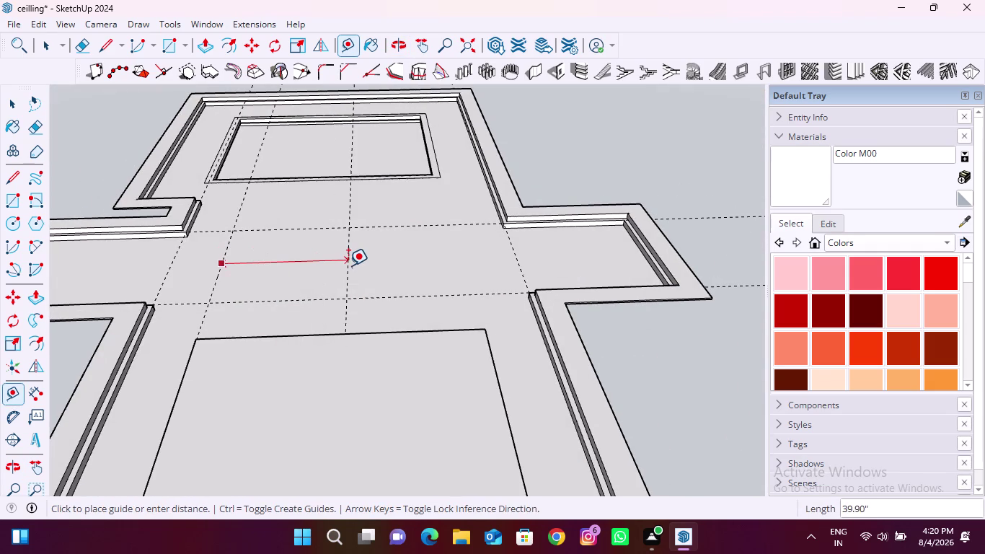
key(Right)
middle_drag(508, 354, 320, 352)
scroll(up, 3)
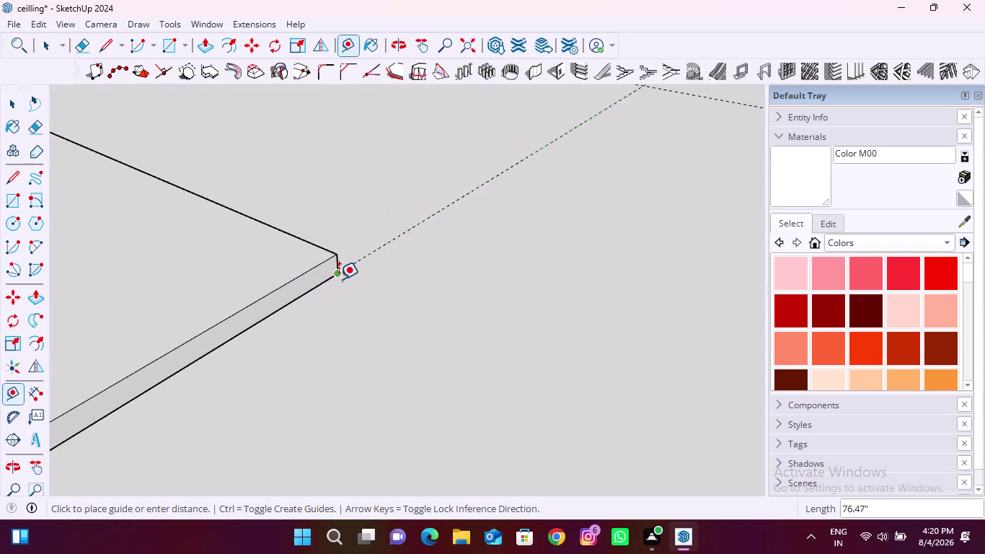
scroll(up, 3)
Start a guide from the panel corner, then orbit over the ceiling toward the central panel.
click(339, 272)
scroll(down, 3)
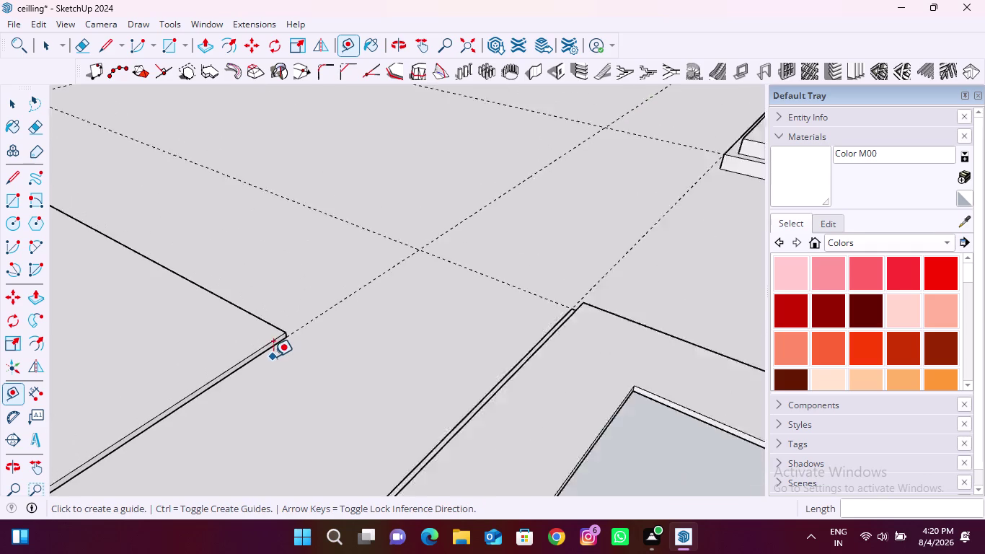
middle_drag(369, 292, 422, 211)
scroll(up, 3)
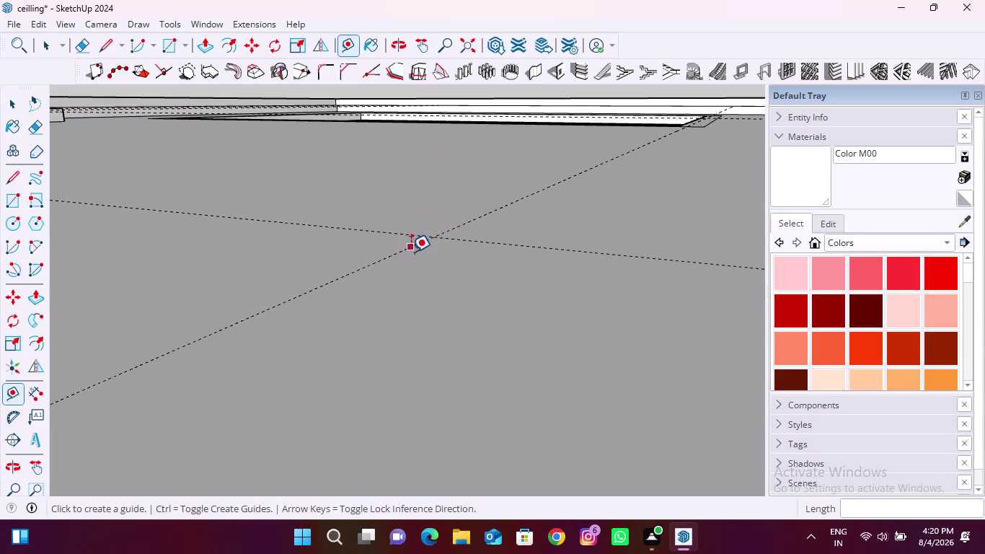
middle_drag(411, 252, 375, 295)
scroll(down, 3)
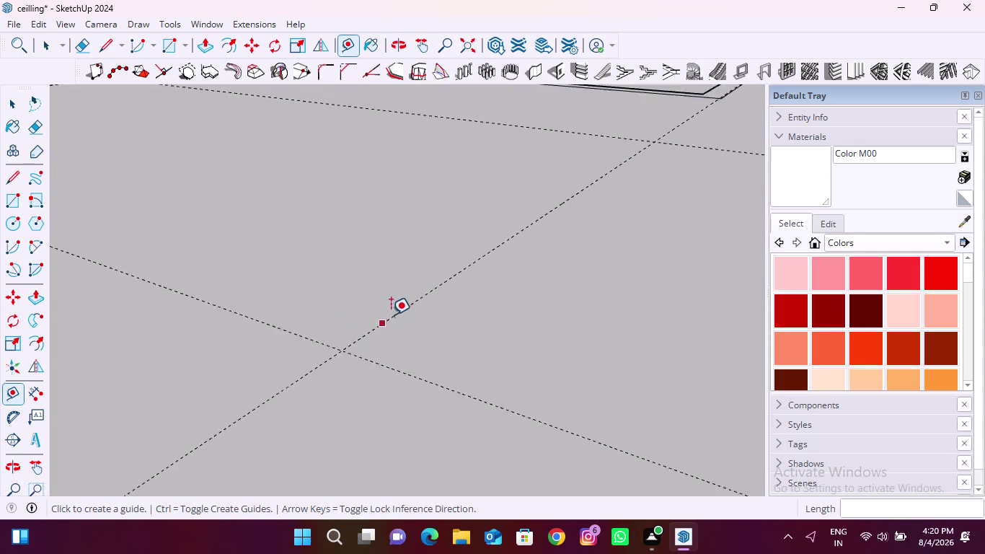
scroll(down, 3)
middle_drag(323, 278, 414, 315)
Select the stray guide running along the trim and delete it.
key(space)
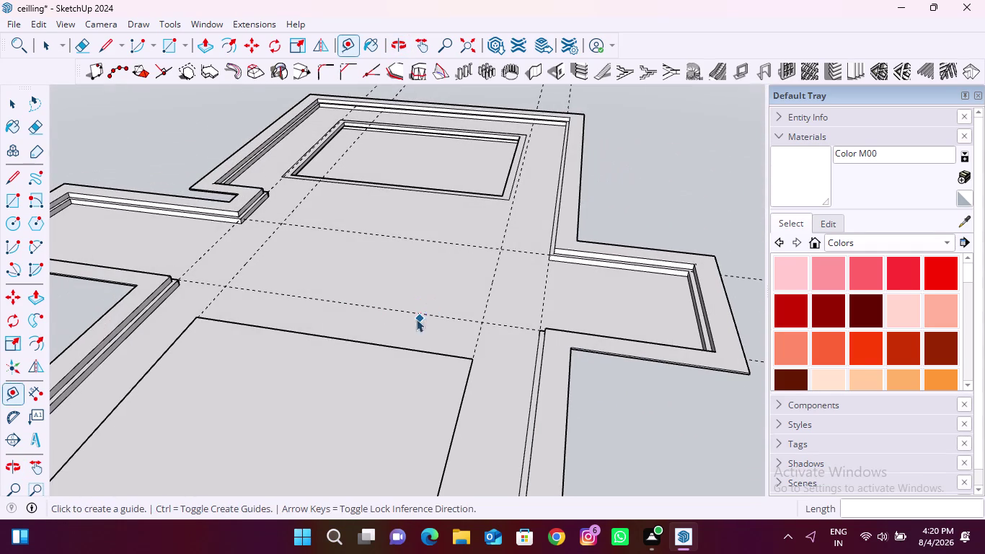
scroll(up, 3)
click(197, 247)
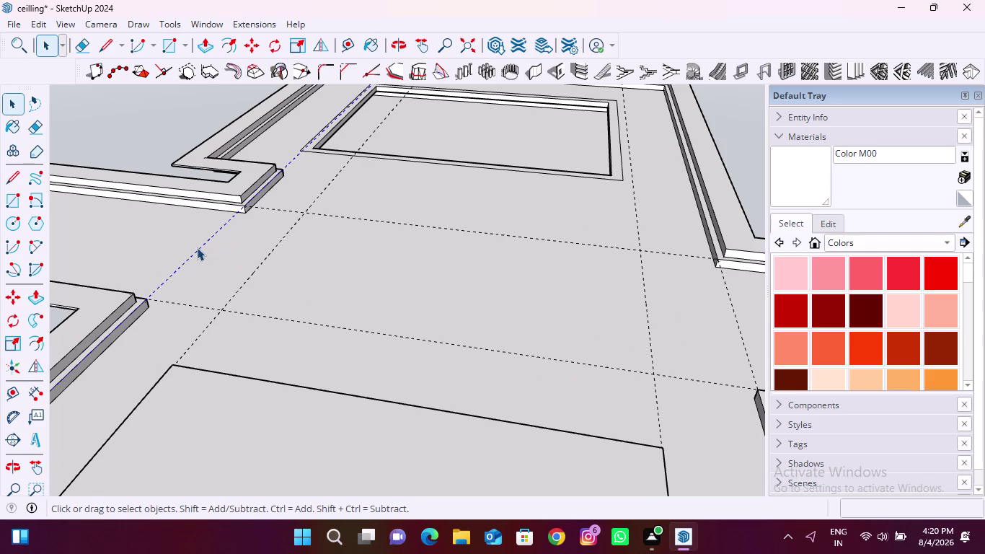
key(Delete)
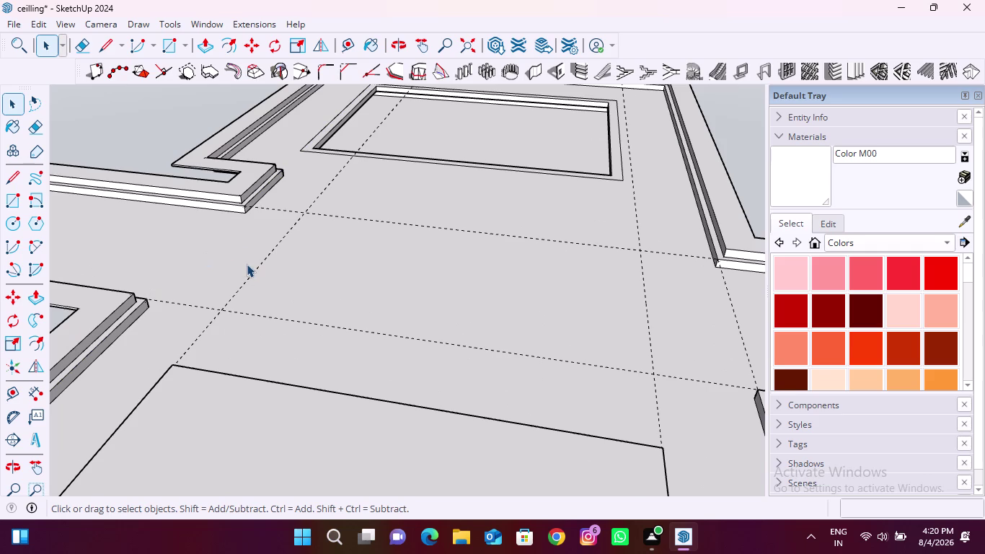
middle_drag(254, 268, 294, 337)
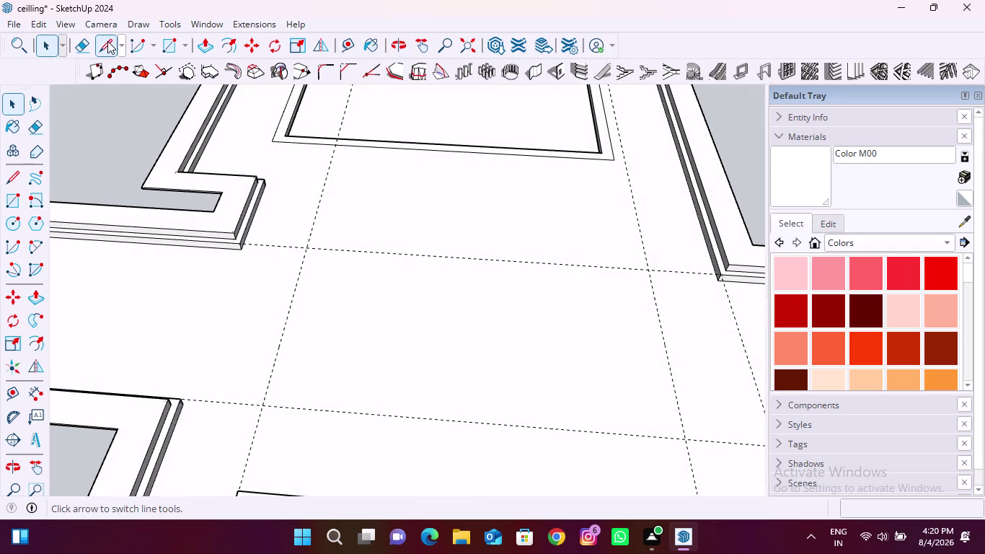
Draw a line across the central panel between the left and right guide intersections.
click(109, 41)
click(290, 310)
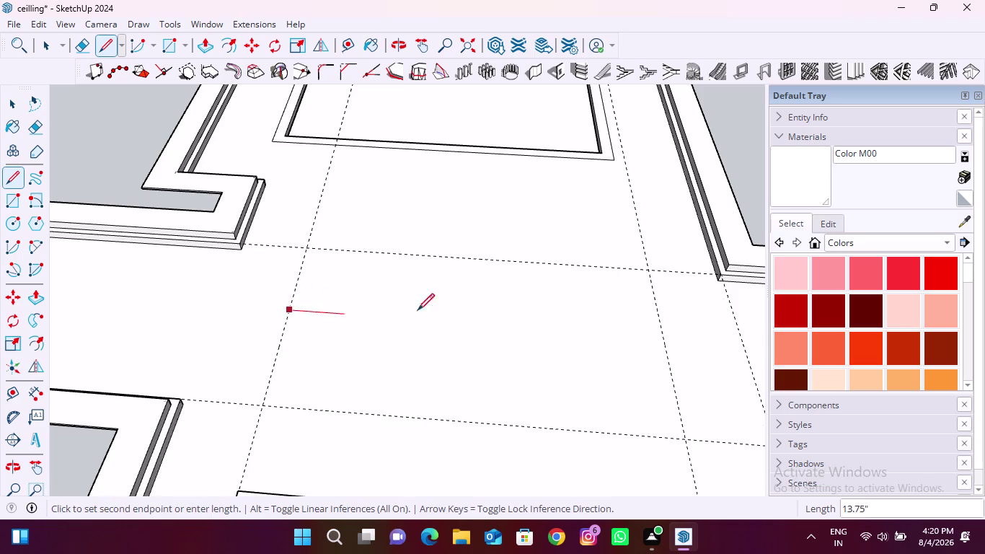
click(663, 343)
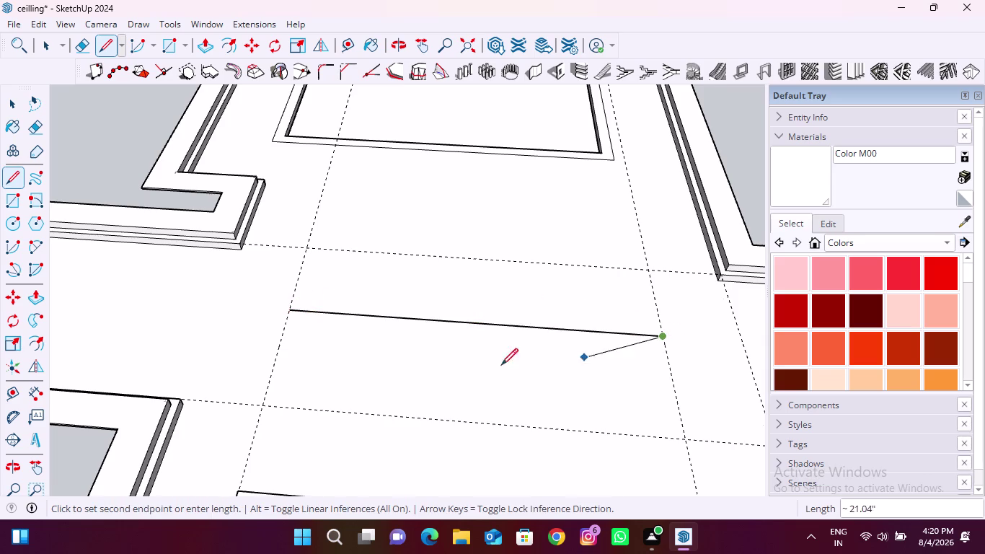
middle_drag(446, 361, 613, 183)
key(space)
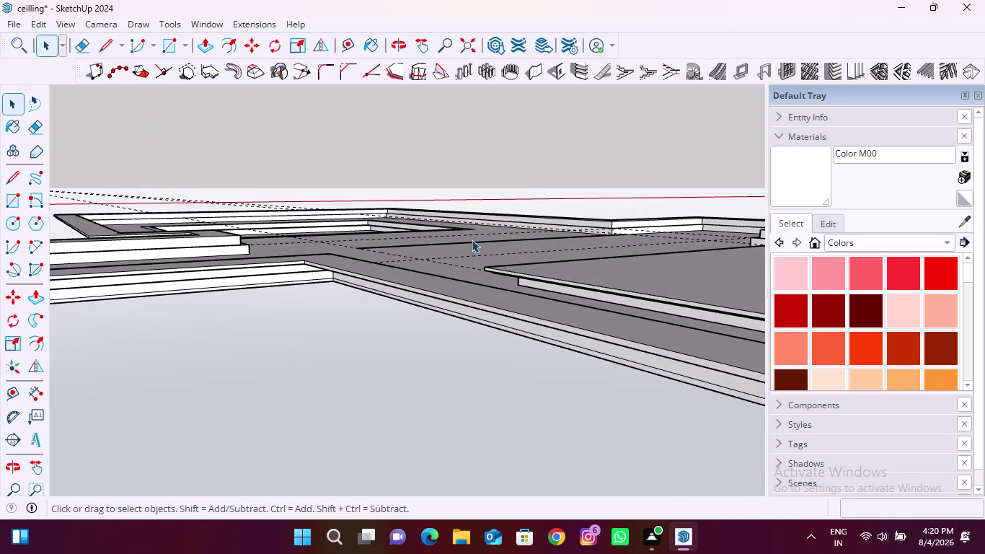
middle_drag(419, 254, 641, 284)
scroll(up, 3)
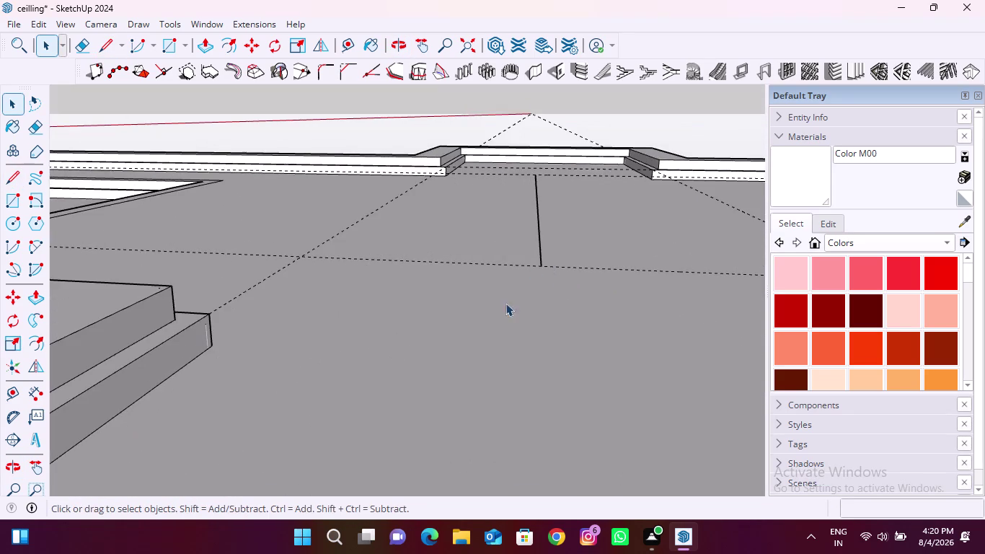
middle_drag(506, 298, 530, 218)
scroll(up, 3)
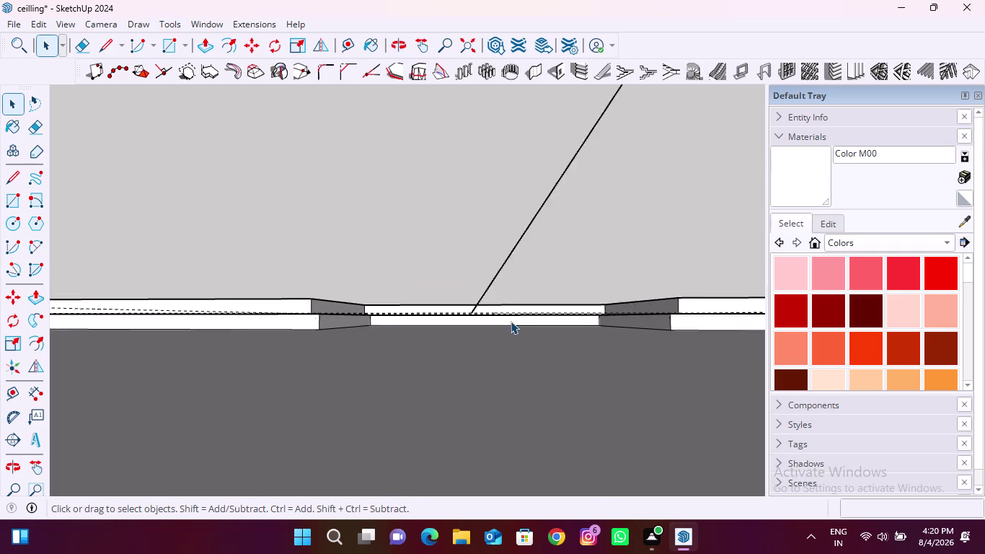
scroll(up, 3)
scroll(down, 3)
middle_drag(506, 299, 348, 412)
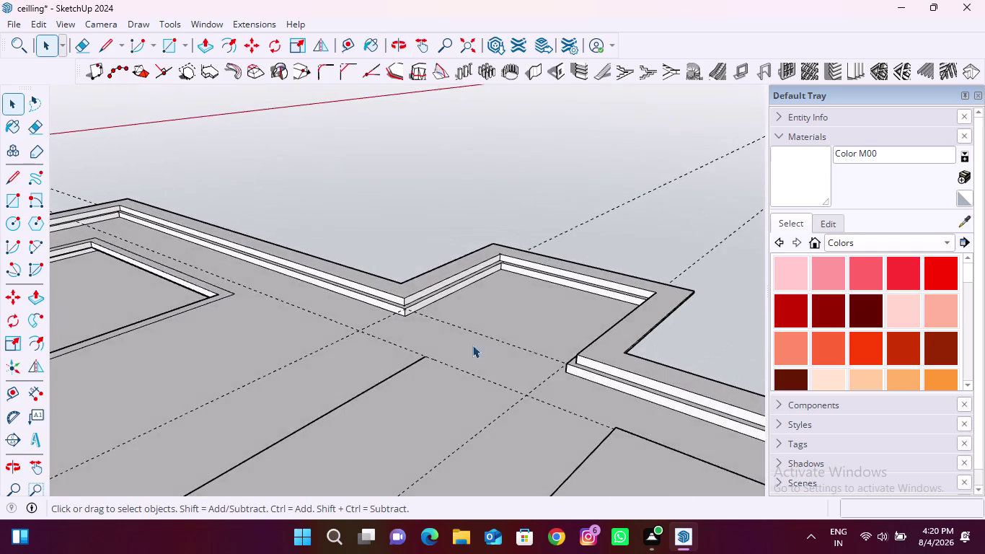
scroll(down, 3)
Divide the new line into four equal segments.
click(387, 391)
right_click(388, 391)
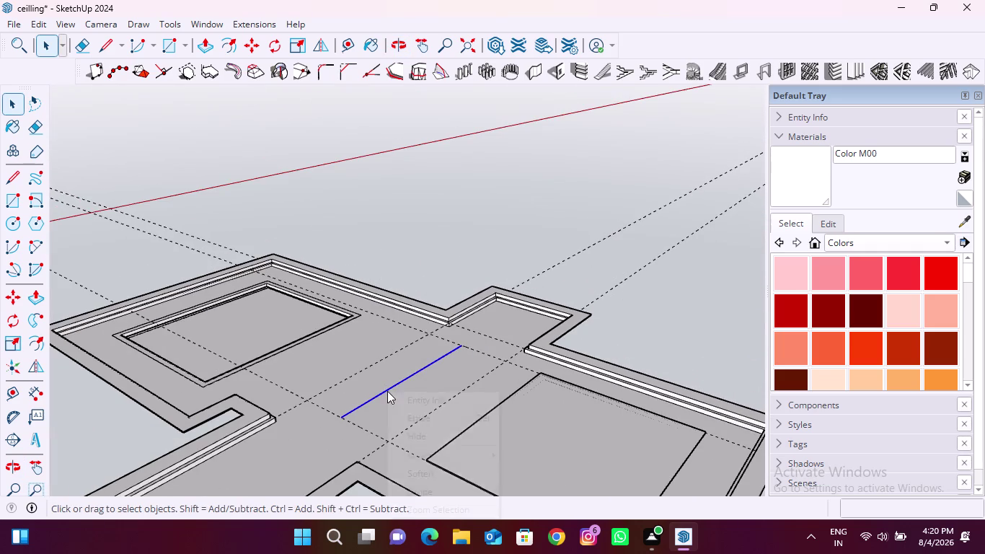
click(437, 485)
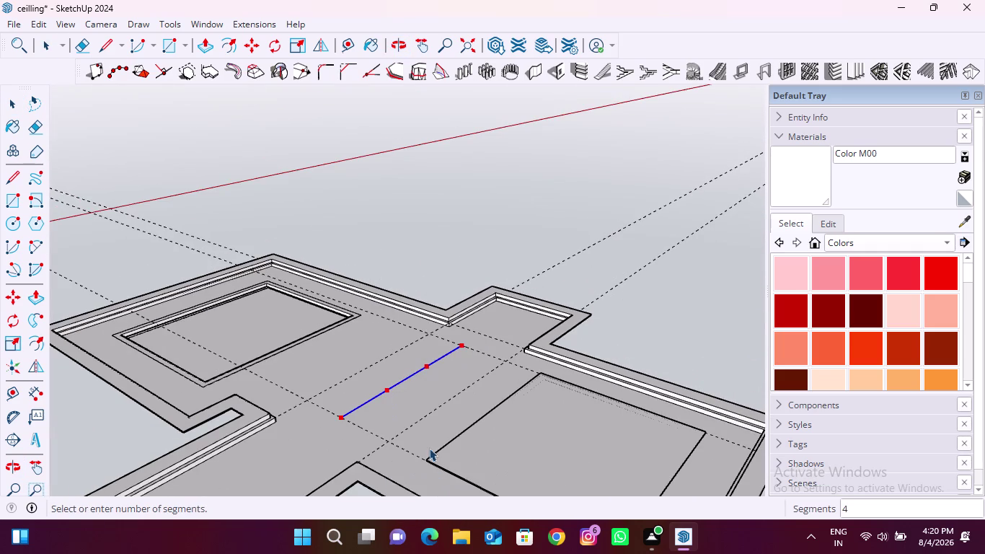
click(442, 367)
key(space)
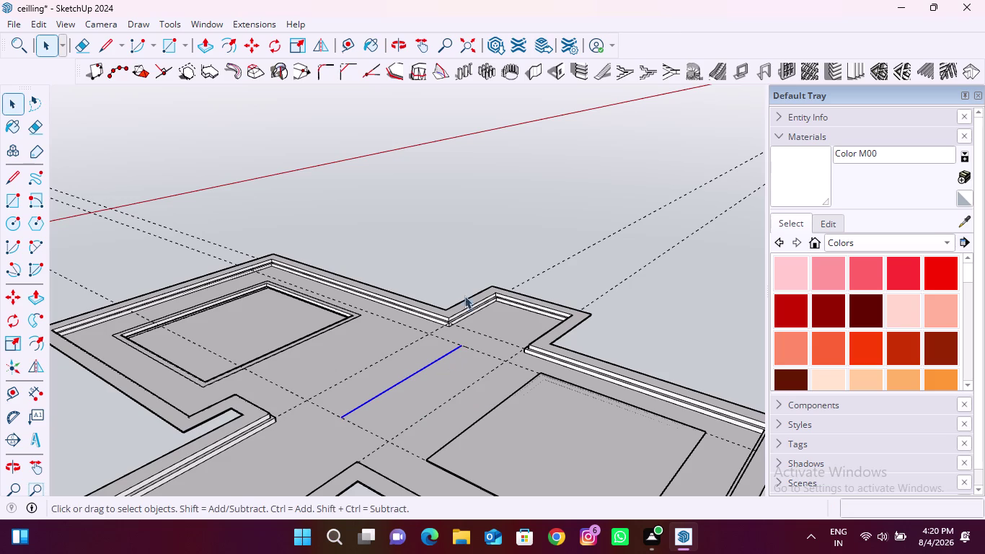
click(463, 254)
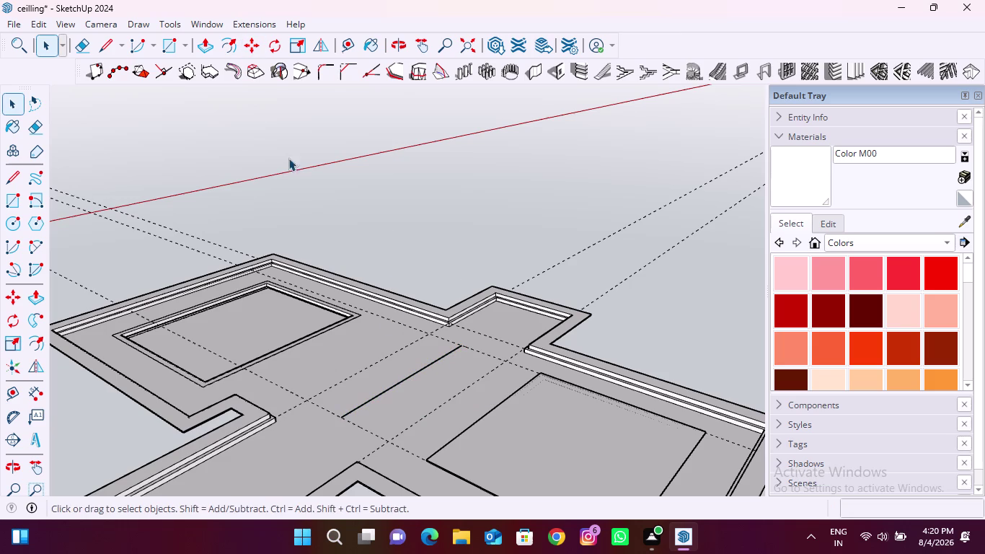
click(340, 45)
Place three parallel guides through the division points of the divided line.
scroll(up, 3)
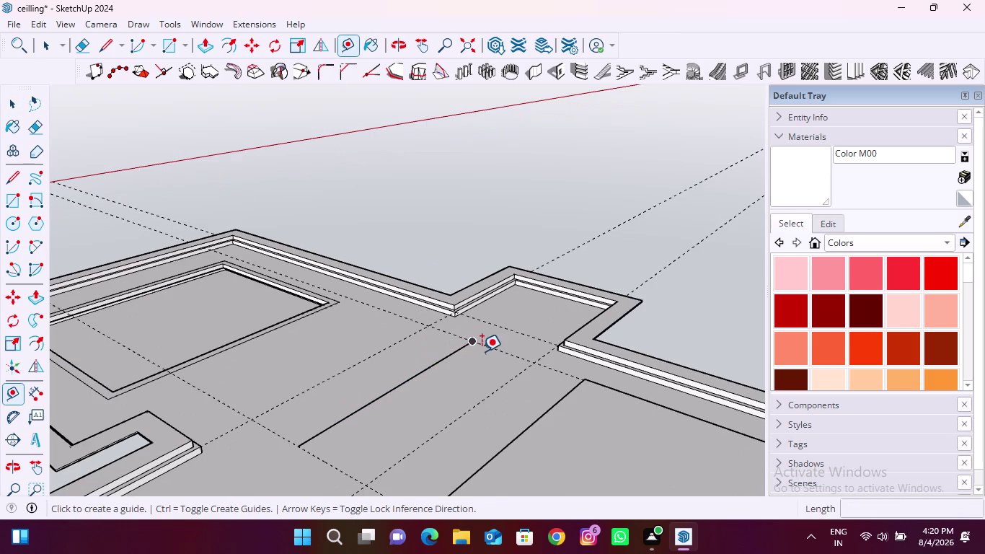
click(481, 347)
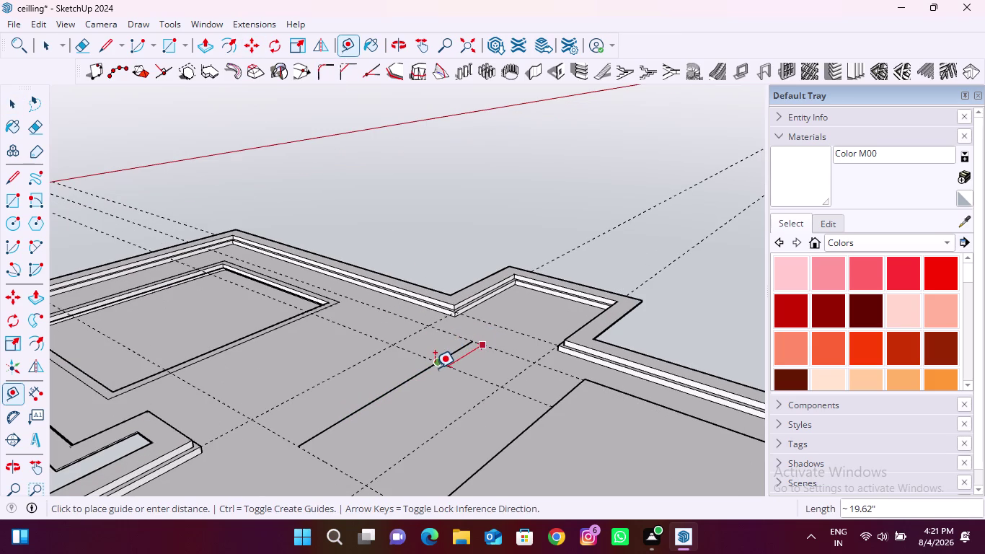
click(435, 367)
click(450, 370)
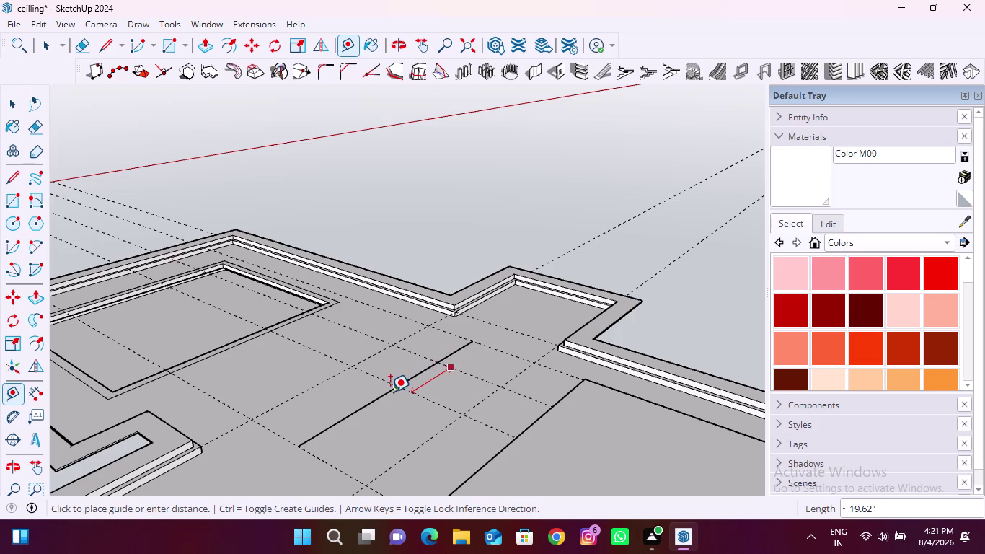
click(390, 392)
click(414, 393)
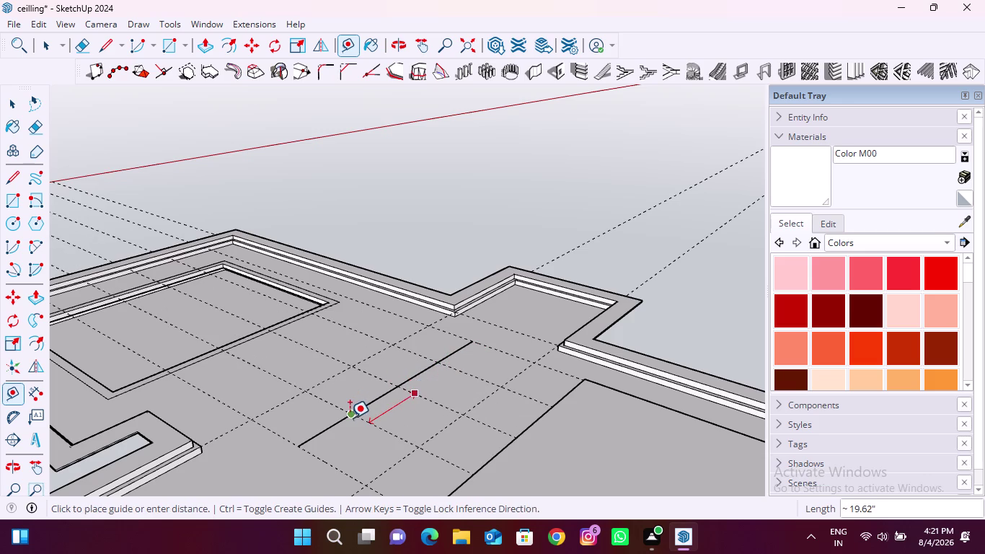
click(349, 417)
click(370, 425)
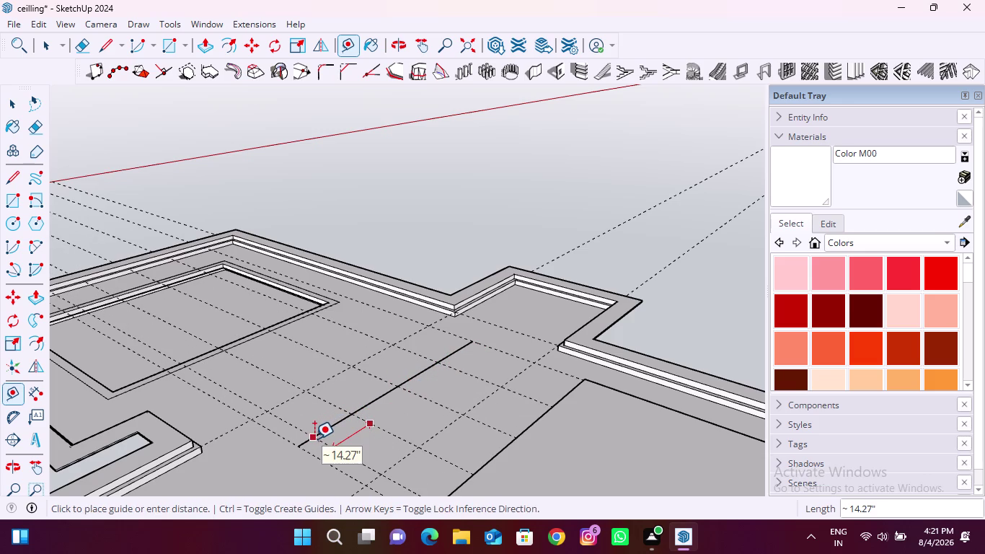
key(Escape)
scroll(up, 3)
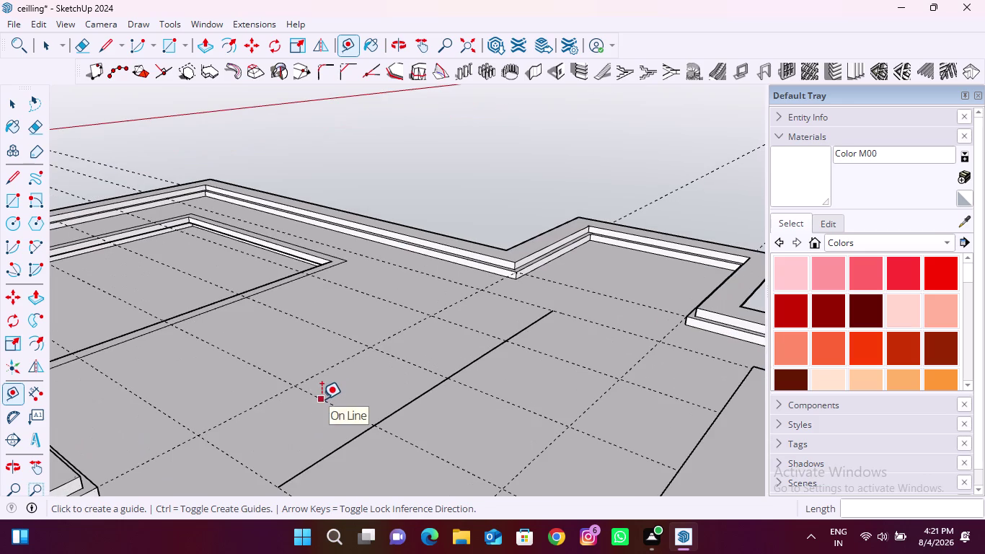
Add one guide offset 4 inches and two guides offset 16 inches from the panel lines.
click(322, 398)
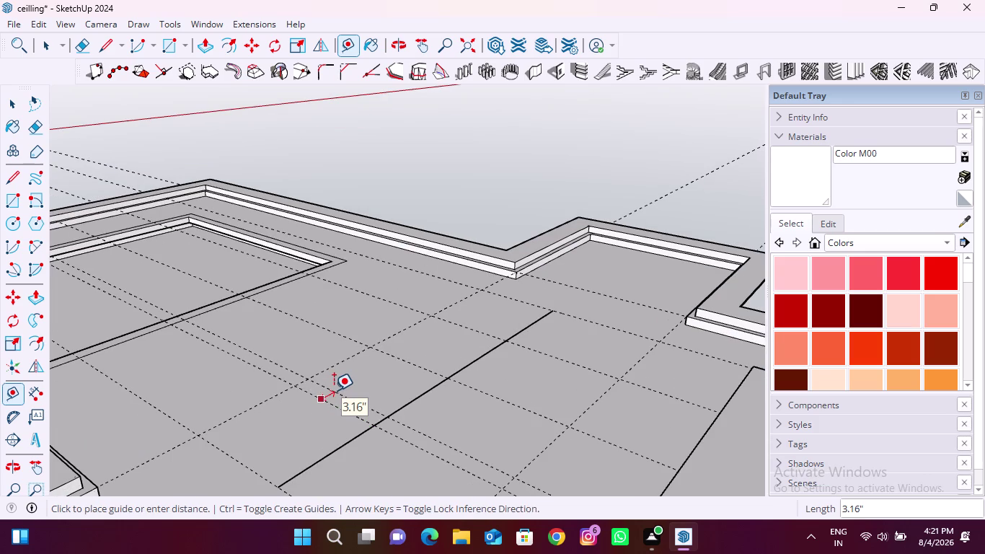
key(Right)
text(4")
key(Return)
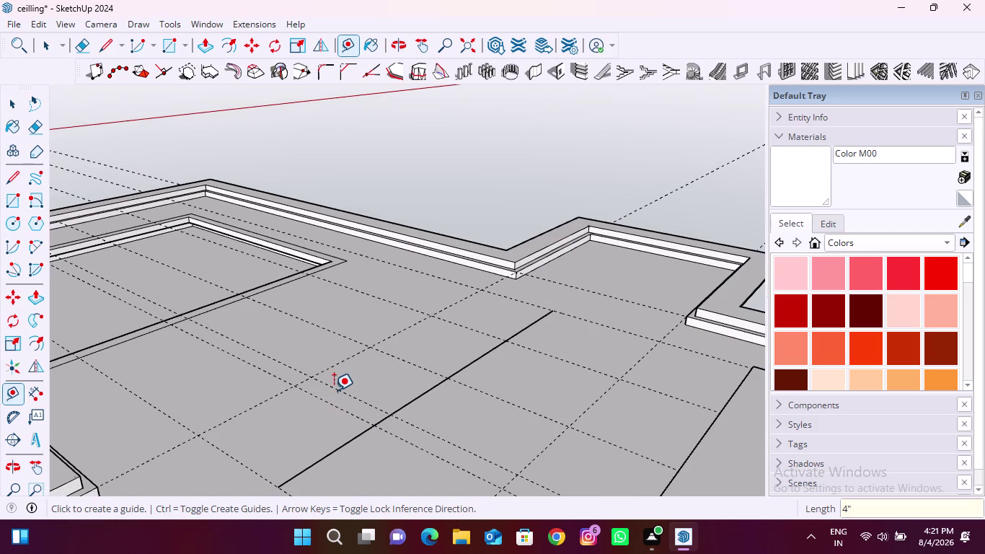
click(340, 359)
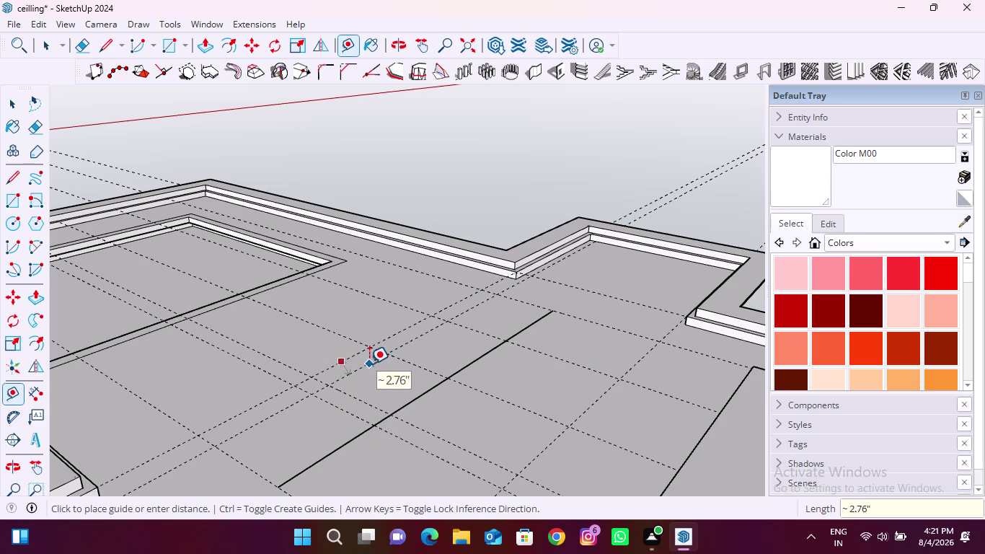
key(Escape)
click(409, 400)
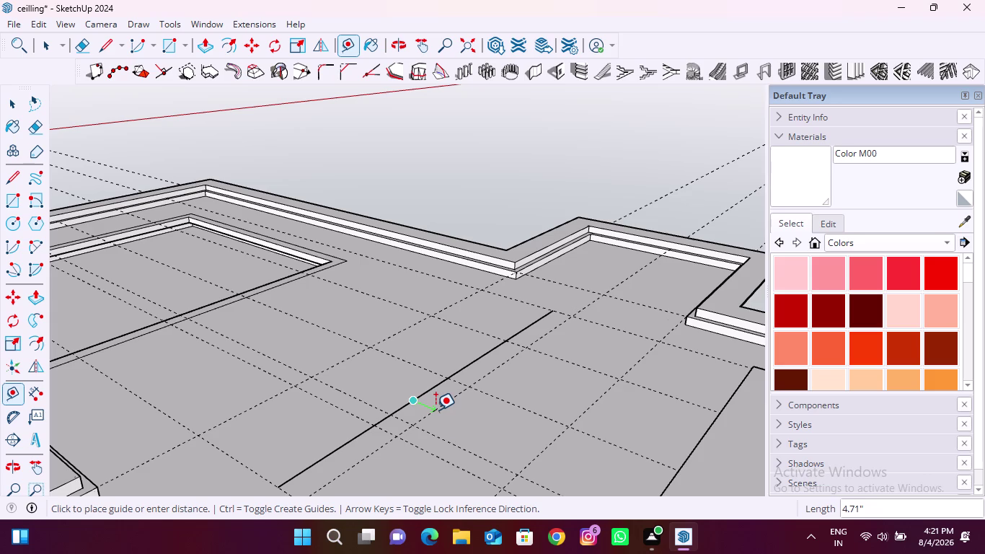
text(16")
key(Return)
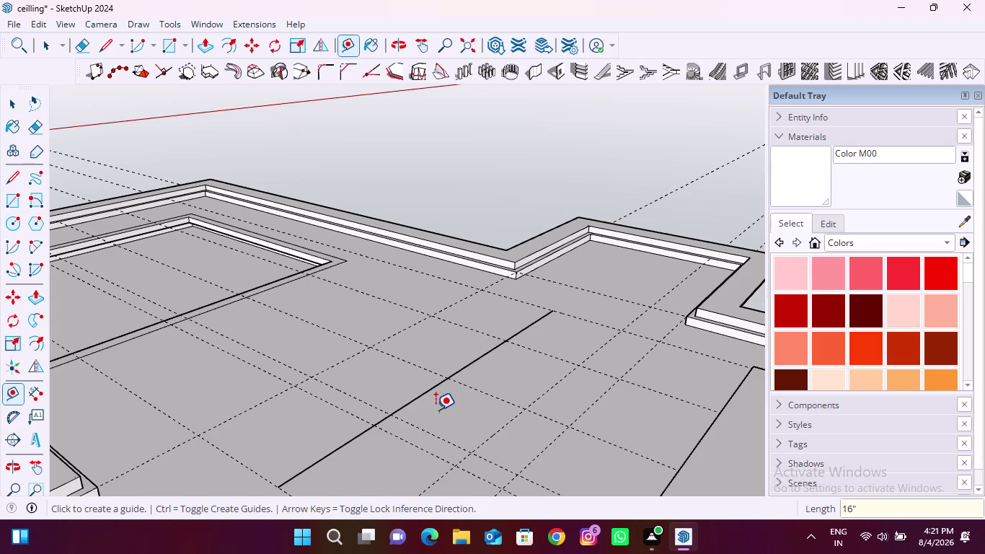
click(421, 394)
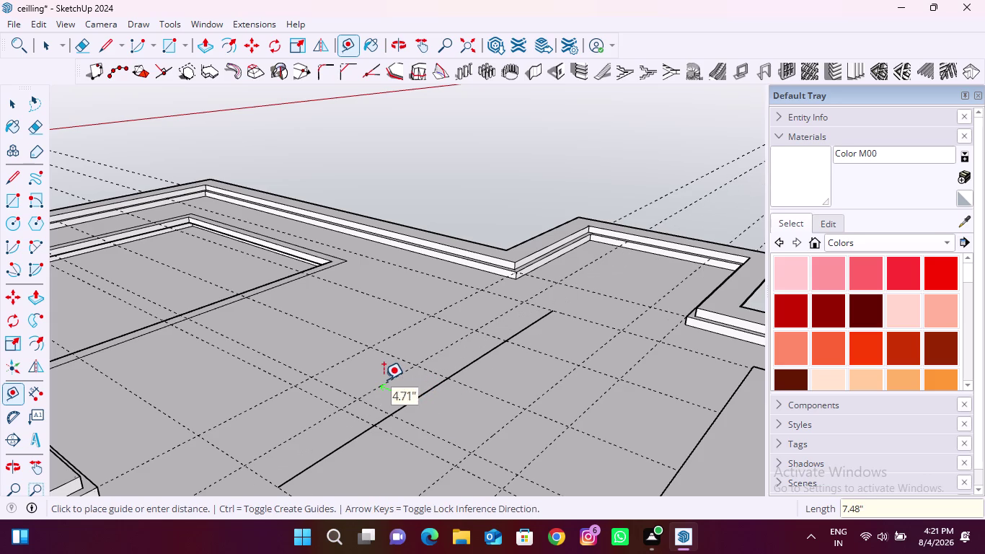
text(16")
key(Return)
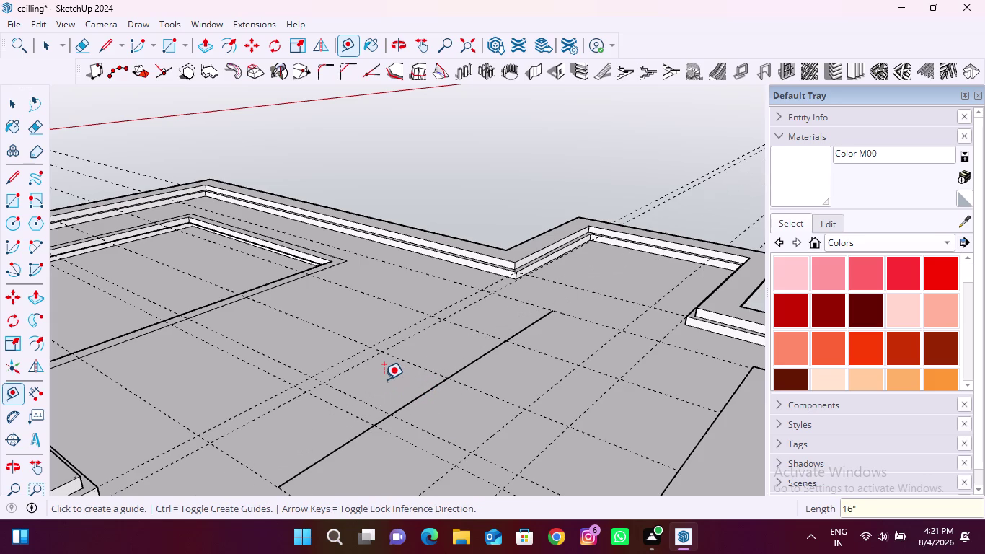
Add three more guides offset 4 inches from the ceiling edges.
click(330, 400)
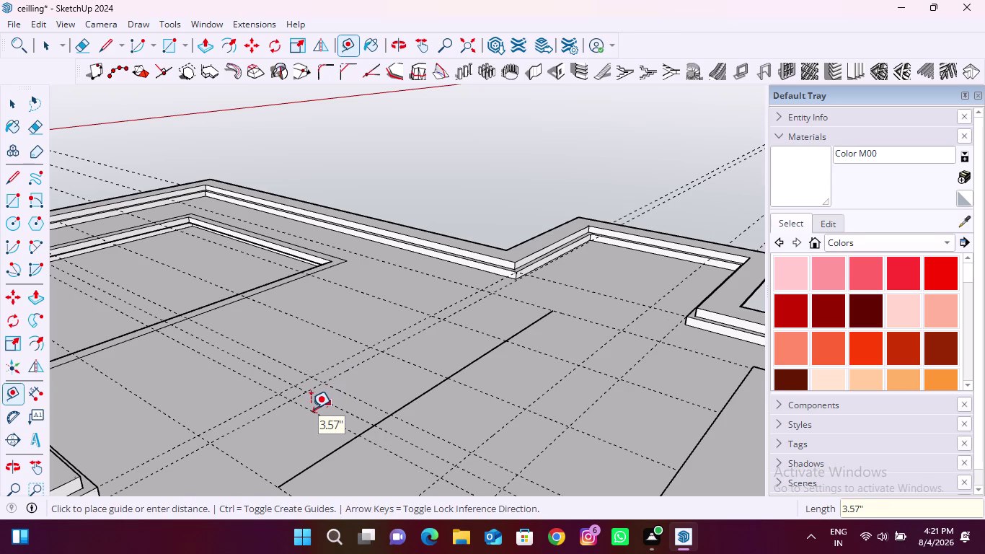
text(4")
key(Return)
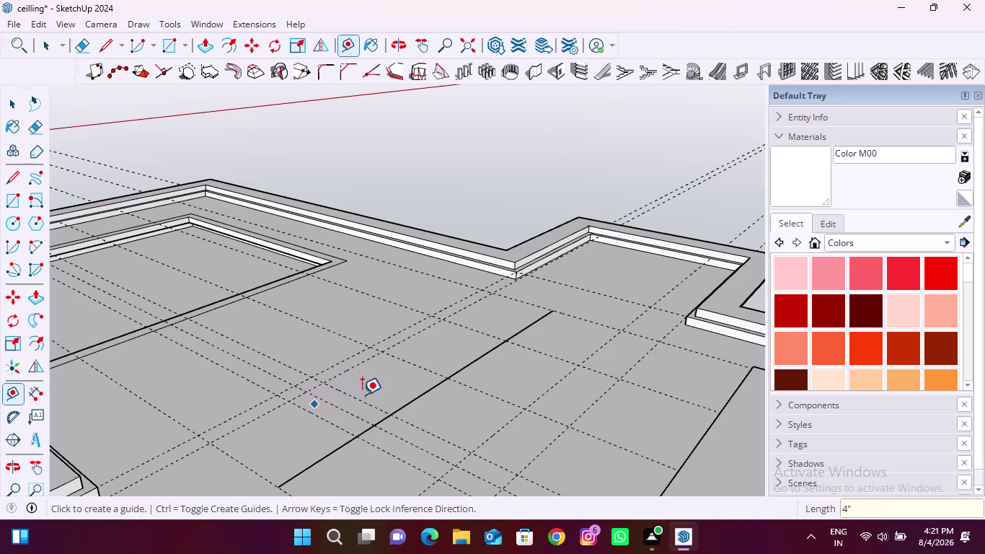
click(417, 365)
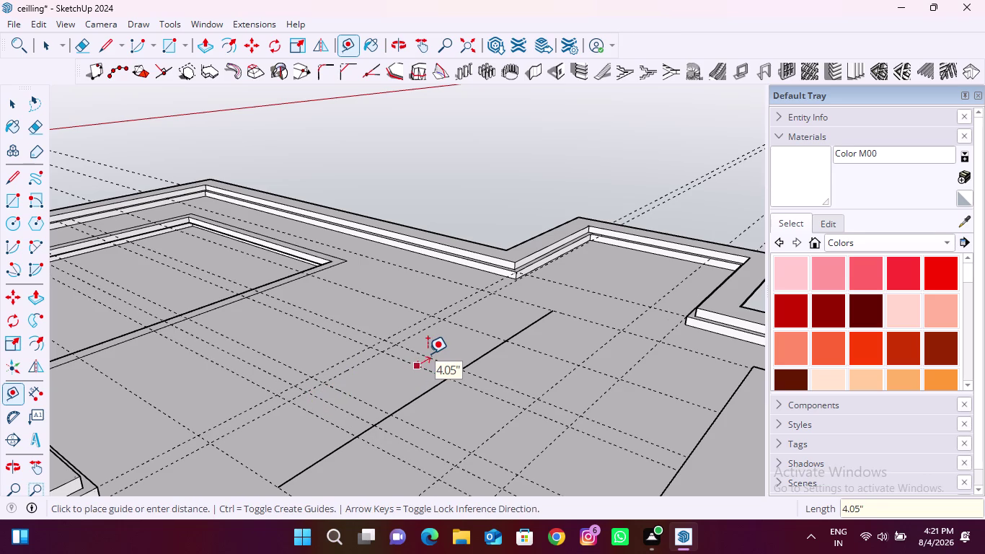
text(4")
key(Return)
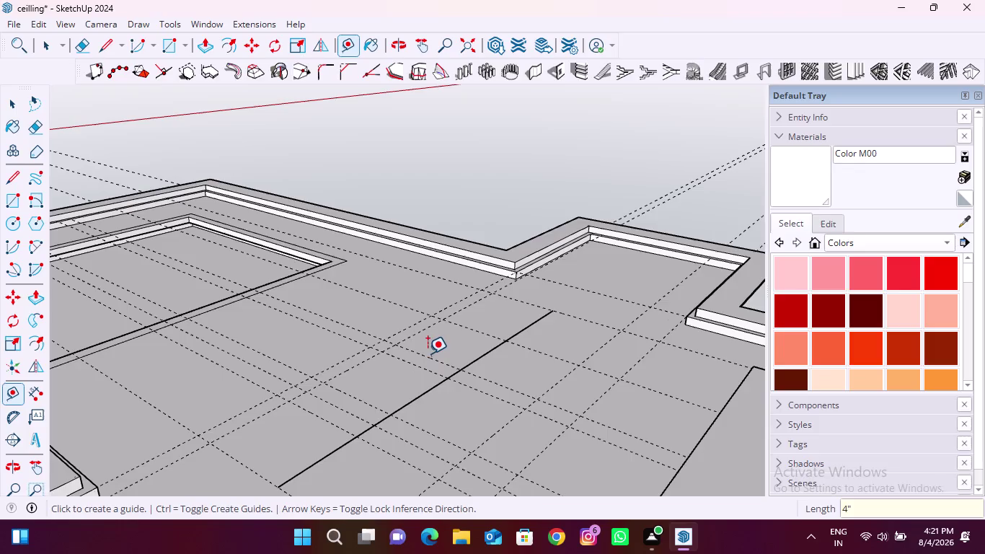
click(415, 367)
text(4)
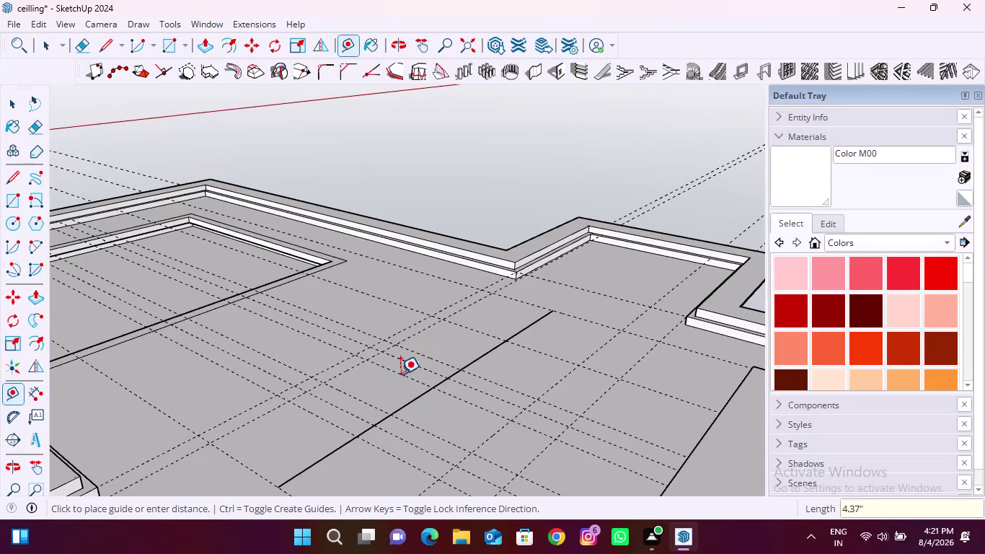
text(")
key(Return)
scroll(up, 3)
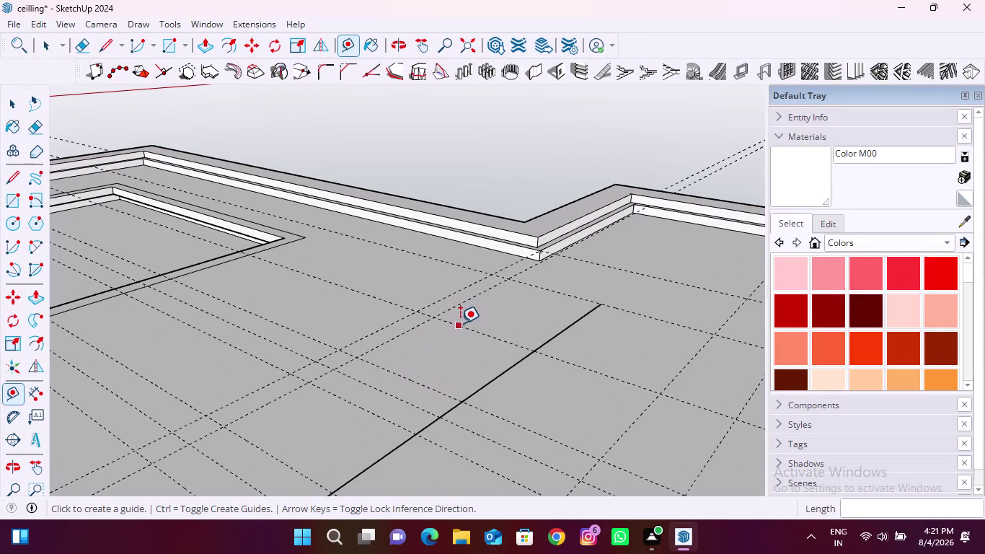
Place two further 4-inch offset guides across the central section.
click(461, 323)
text(4)
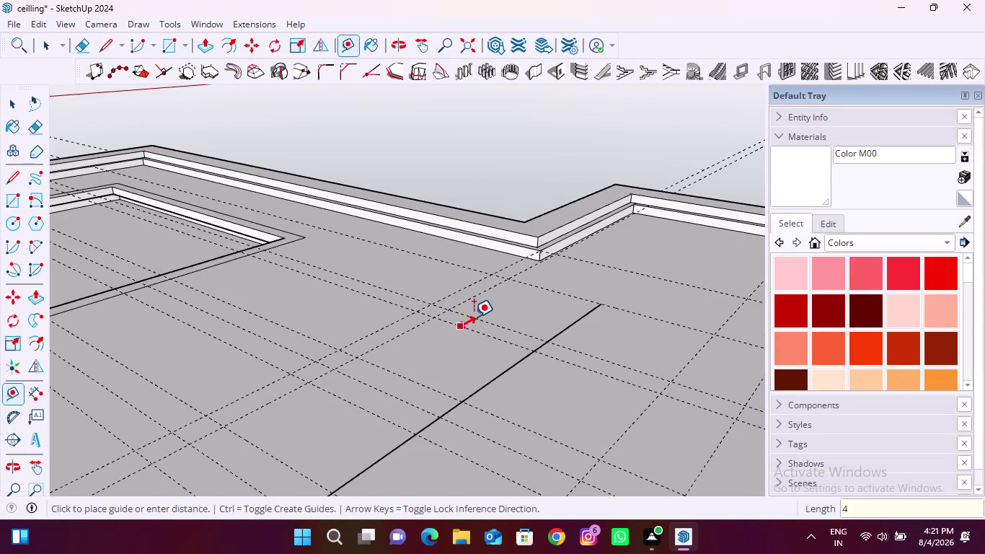
text(")
key(Return)
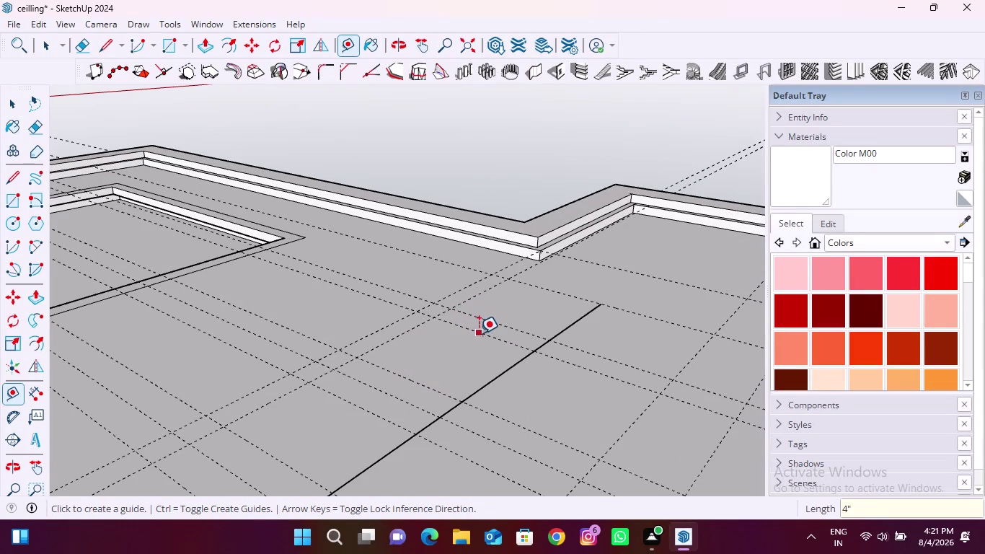
click(479, 334)
text(4")
key(Return)
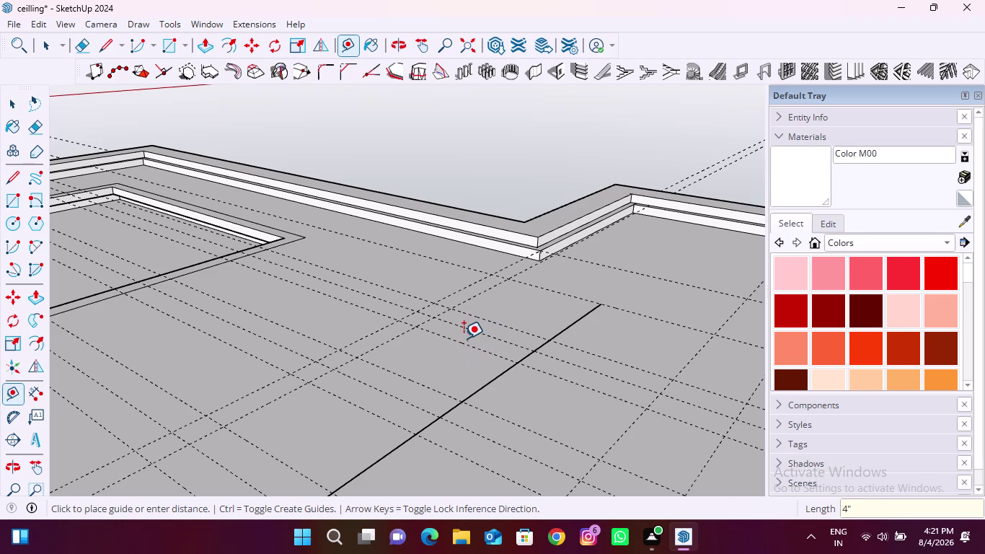
scroll(down, 3)
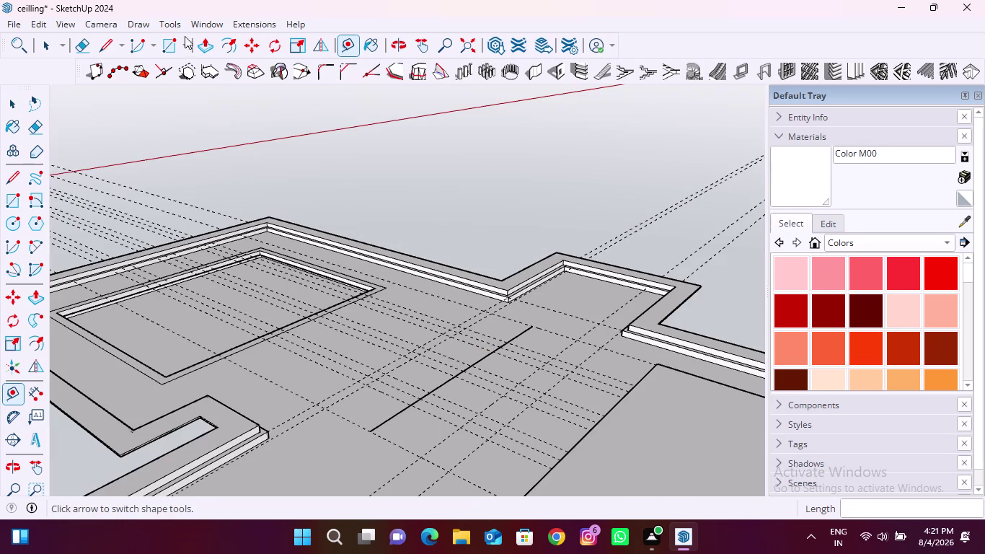
Draw the first 8 by 32 inch slot rectangle snapped to the guides.
click(173, 44)
middle_drag(368, 459, 463, 343)
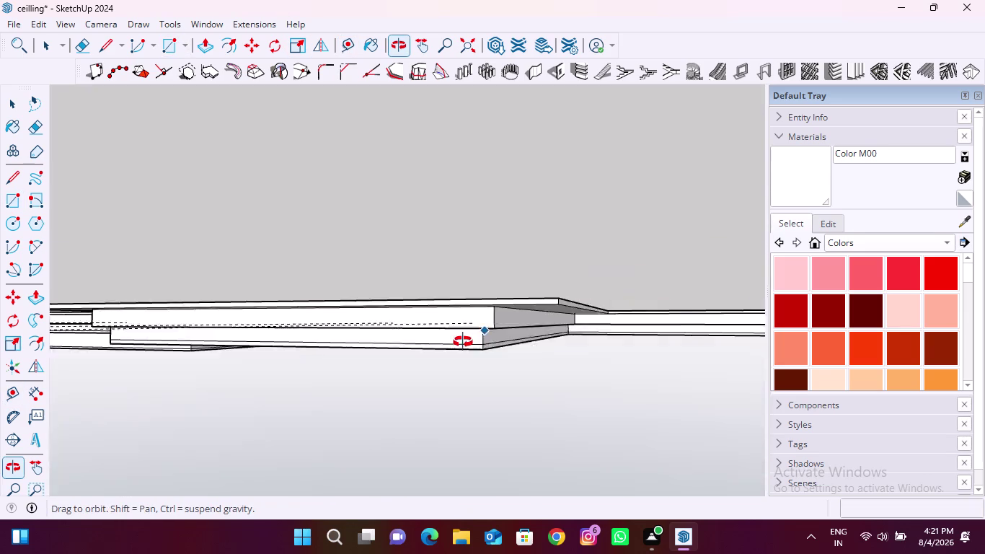
middle_drag(463, 342, 495, 372)
scroll(up, 3)
middle_drag(499, 341, 509, 323)
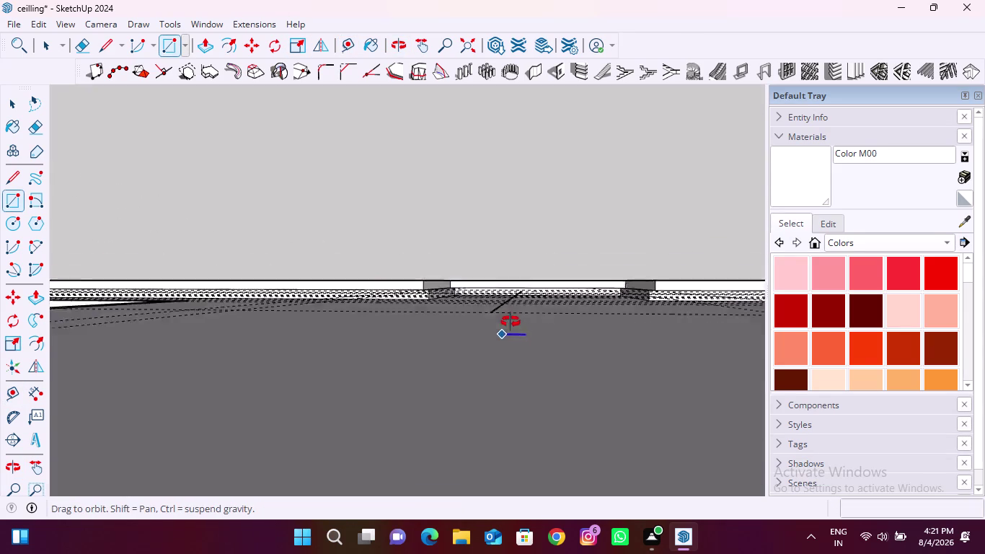
middle_drag(509, 323, 519, 318)
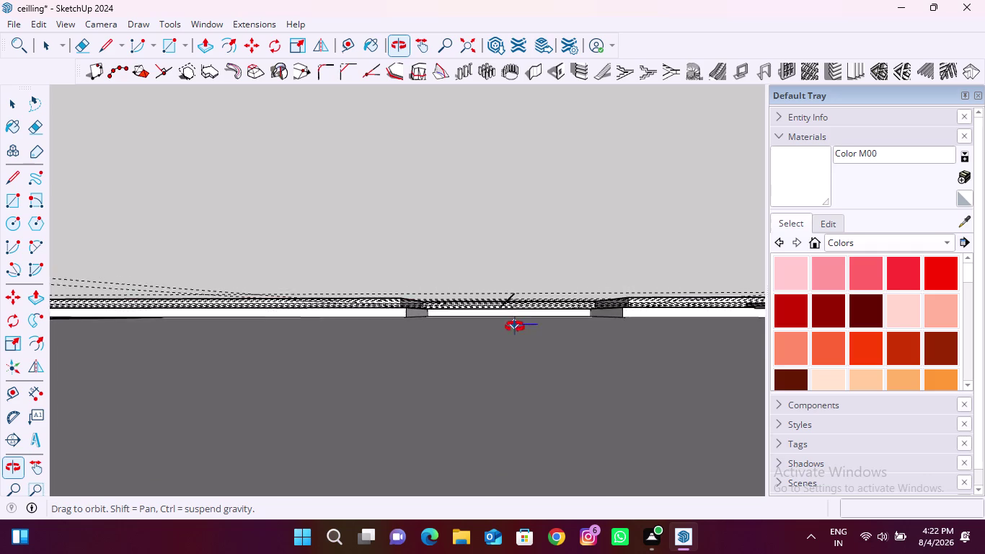
middle_drag(520, 319, 270, 472)
scroll(down, 3)
middle_drag(457, 386, 385, 425)
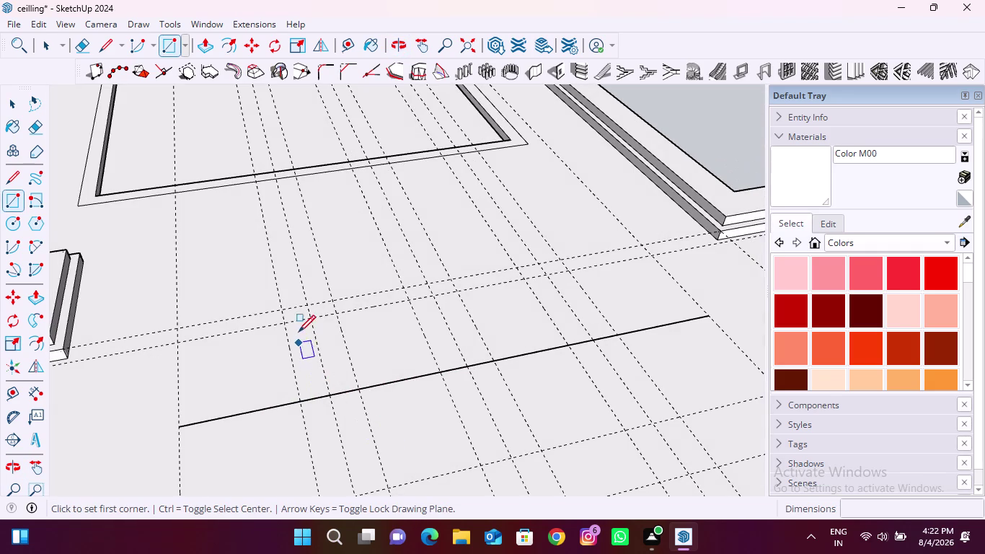
click(286, 321)
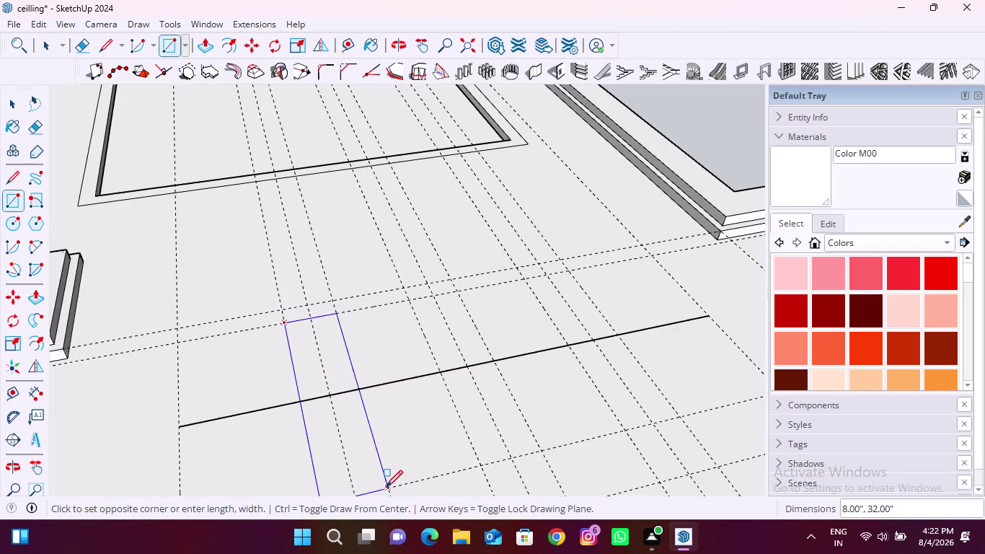
click(386, 488)
Draw the second and third 8 by 32 inch slots beside the first.
middle_drag(240, 441, 456, 336)
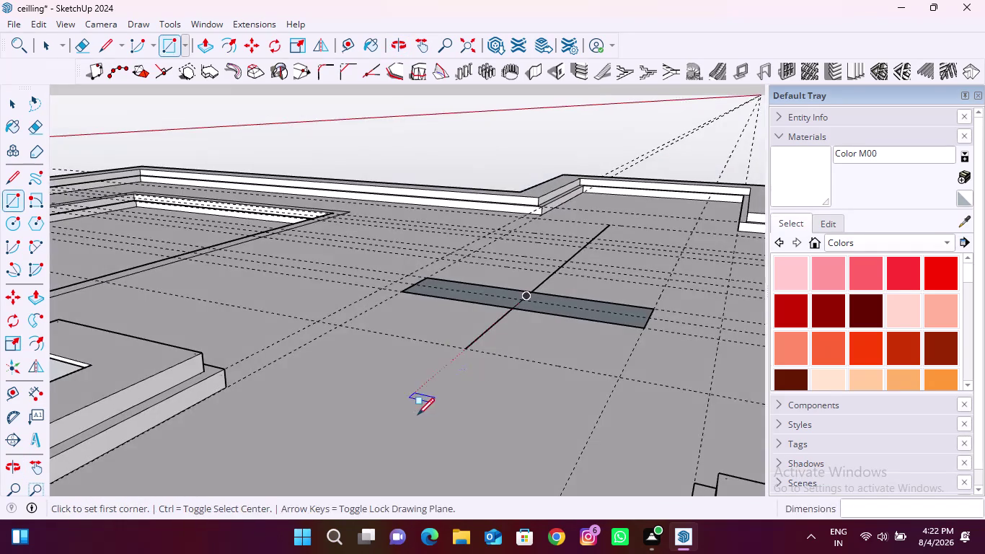
middle_drag(418, 414, 406, 394)
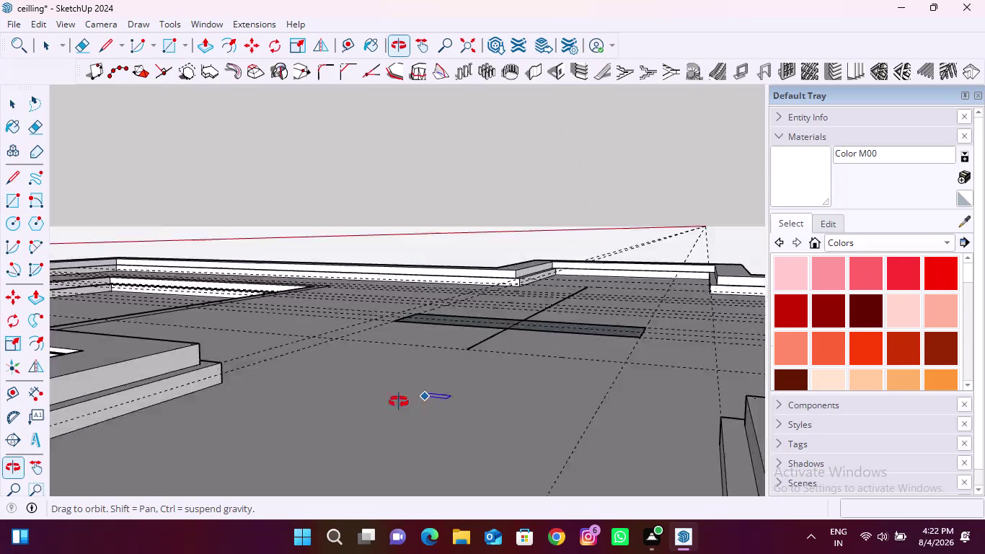
middle_drag(406, 395, 215, 451)
scroll(down, 3)
middle_drag(478, 404, 389, 452)
scroll(up, 3)
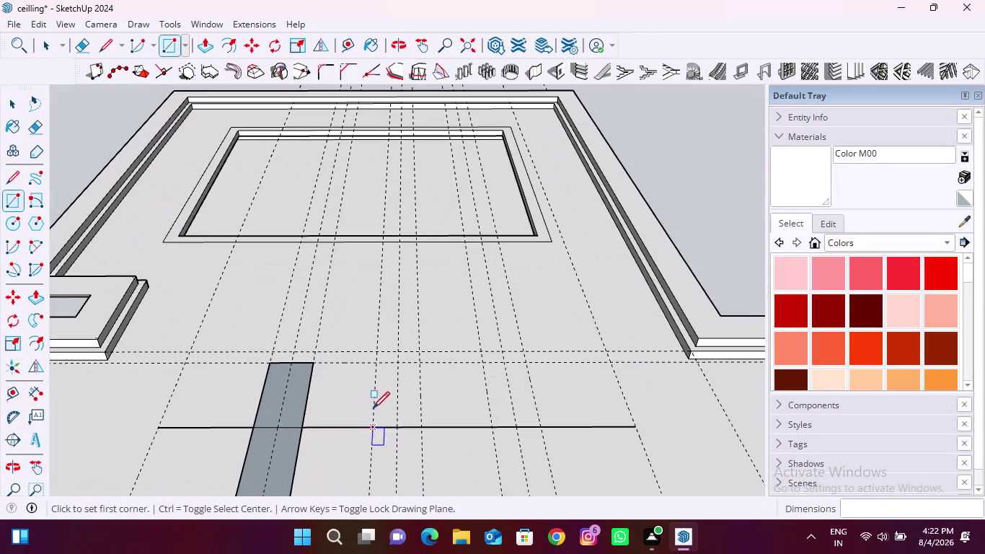
click(378, 360)
scroll(down, 3)
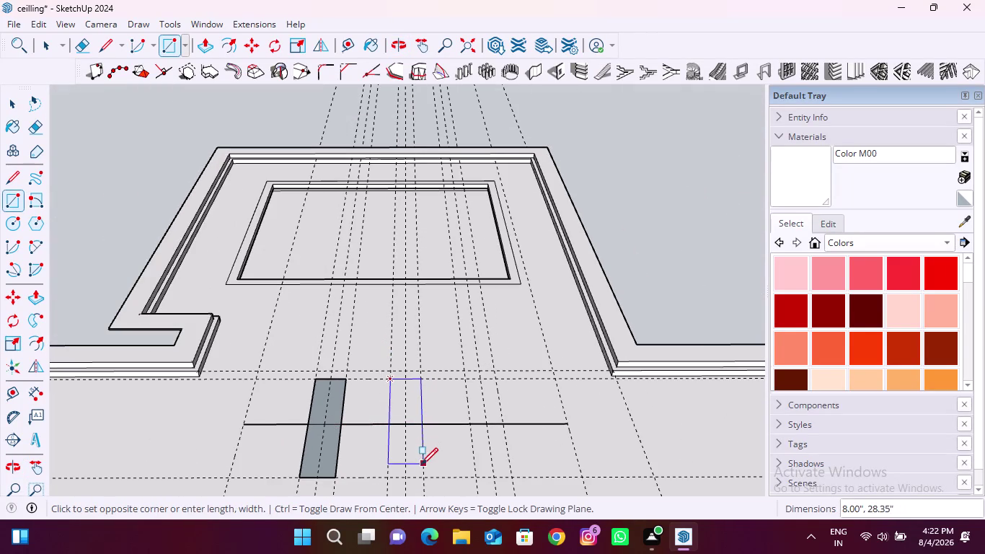
click(425, 476)
click(466, 379)
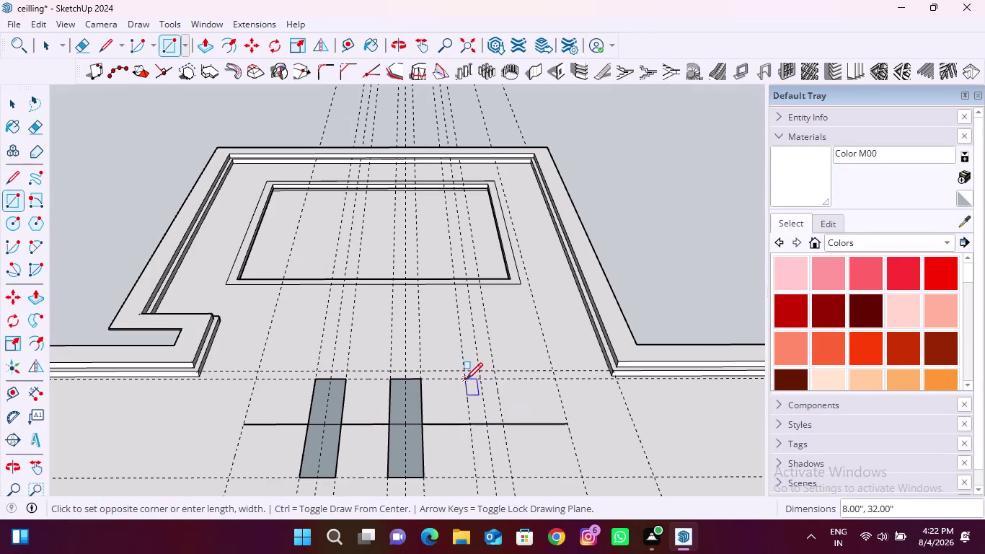
click(508, 476)
scroll(down, 3)
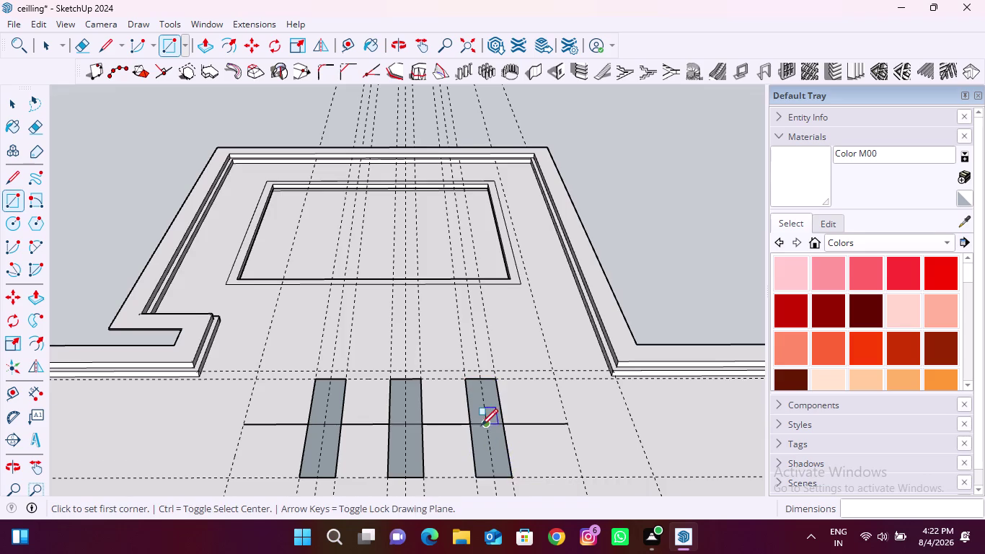
scroll(down, 3)
key(space)
scroll(down, 3)
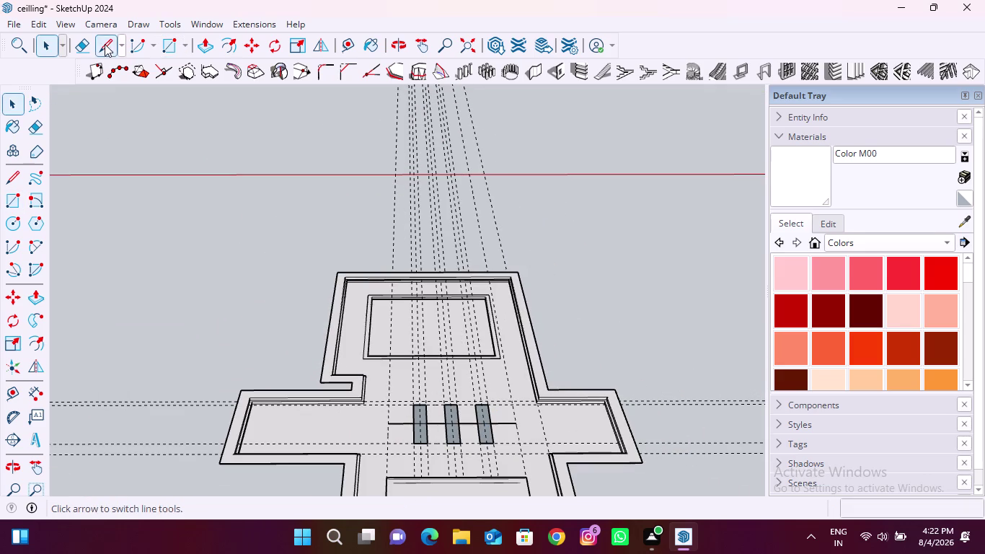
Delete all guide lines and the stray line segments outside the slot panels.
click(37, 26)
click(114, 166)
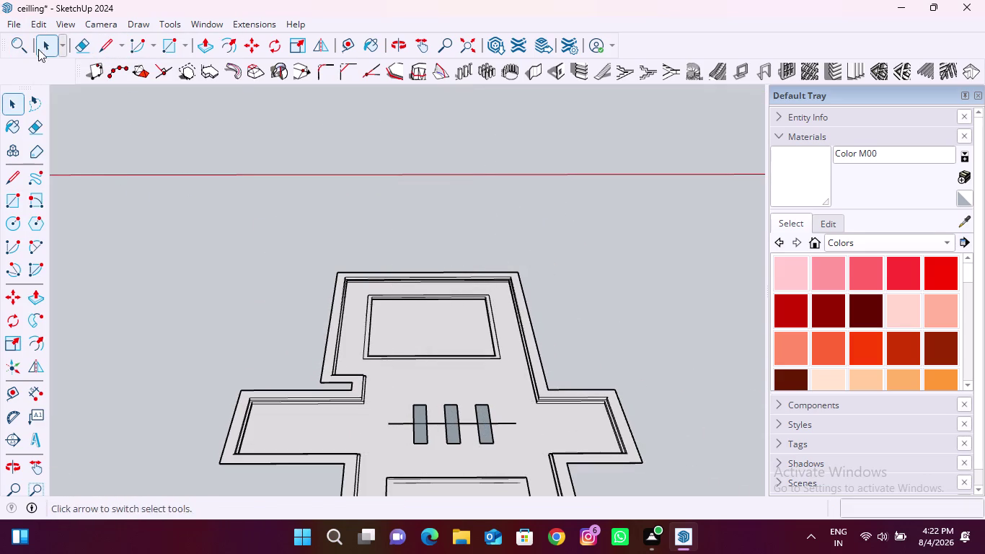
scroll(up, 3)
click(398, 426)
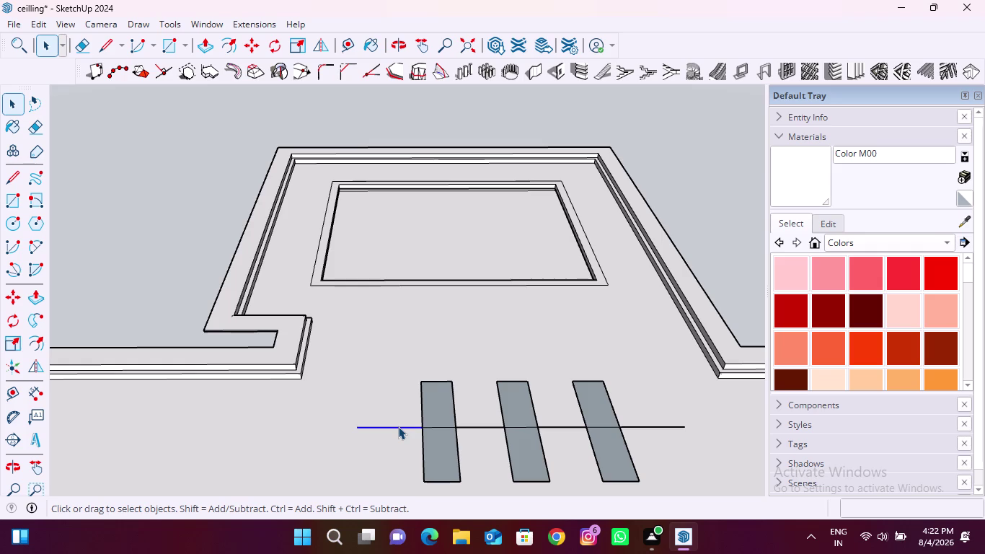
key(Delete)
click(472, 426)
key(Delete)
click(571, 427)
key(Delete)
click(649, 425)
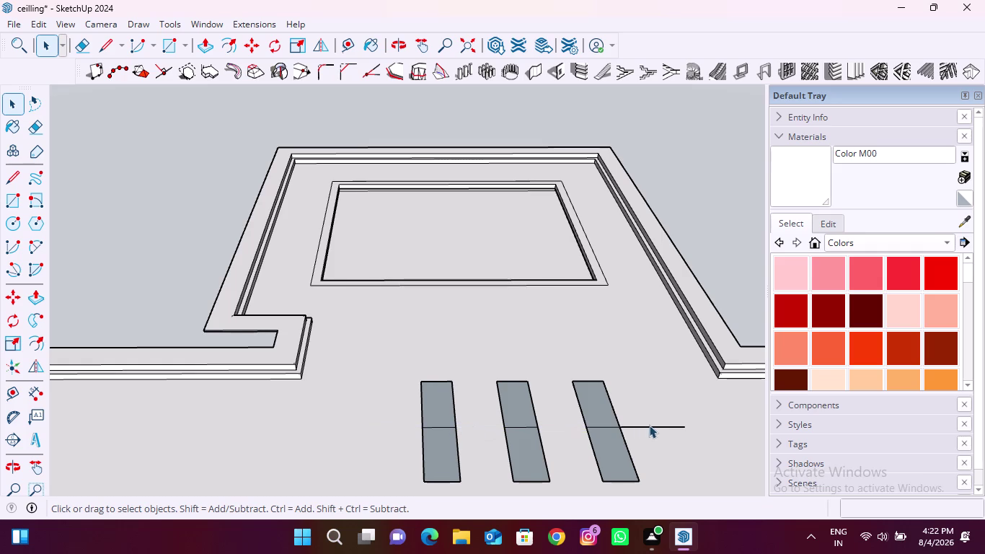
key(Delete)
key(ctrl+z)
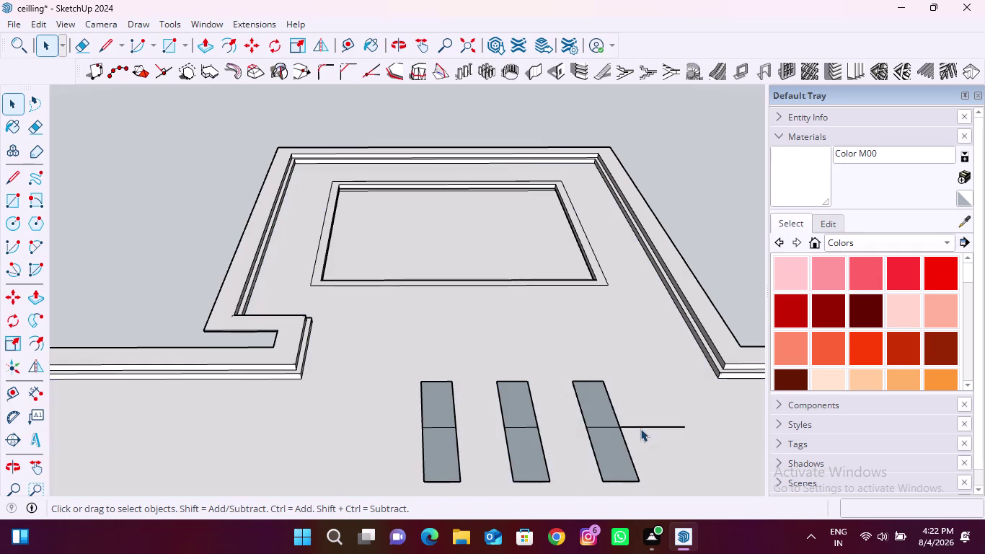
Delete the line right of the third slot and the split lines inside it.
scroll(up, 3)
click(640, 427)
key(Delete)
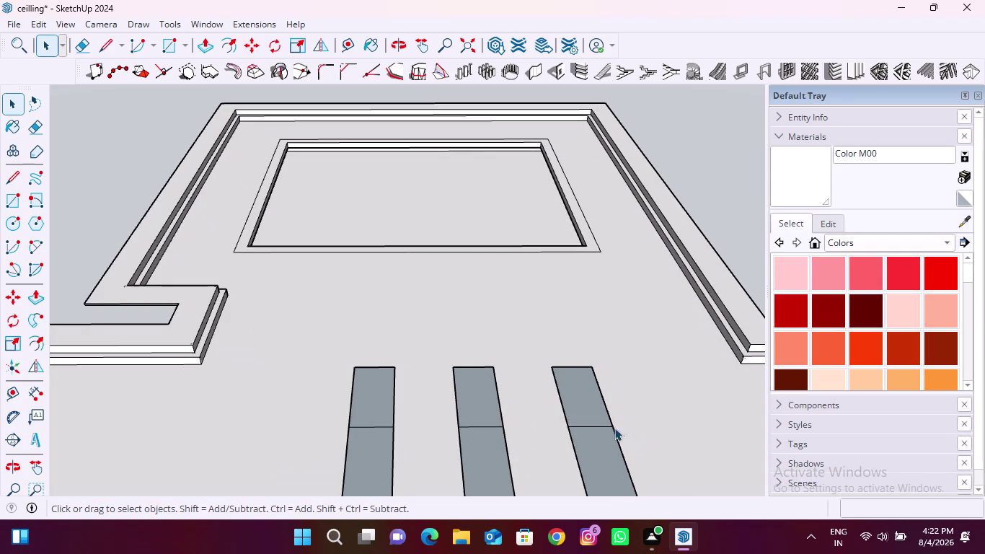
click(596, 426)
key(Delete)
click(588, 427)
key(Delete)
click(486, 425)
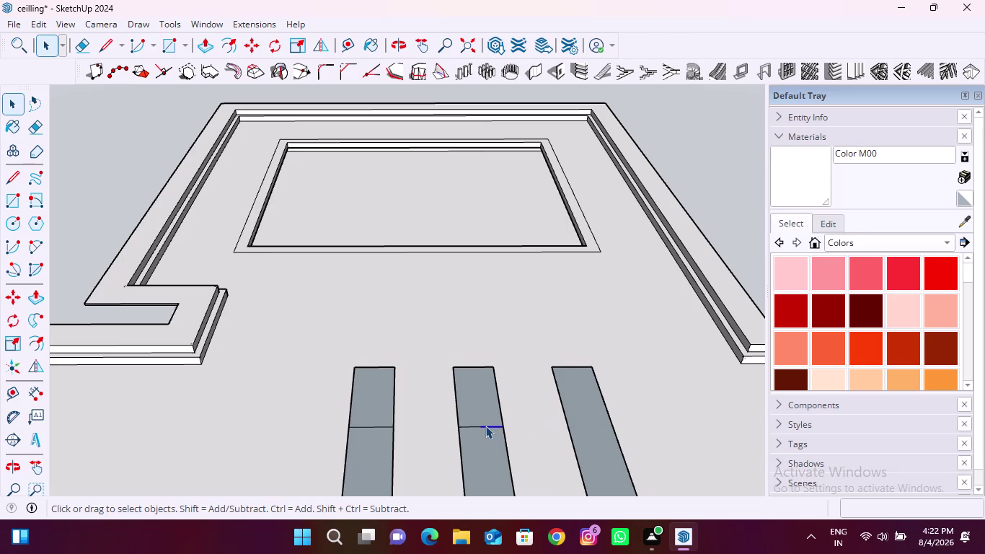
key(Delete)
Delete the split lines in the second and first slots and any leftover edge.
click(480, 426)
key(Delete)
click(377, 428)
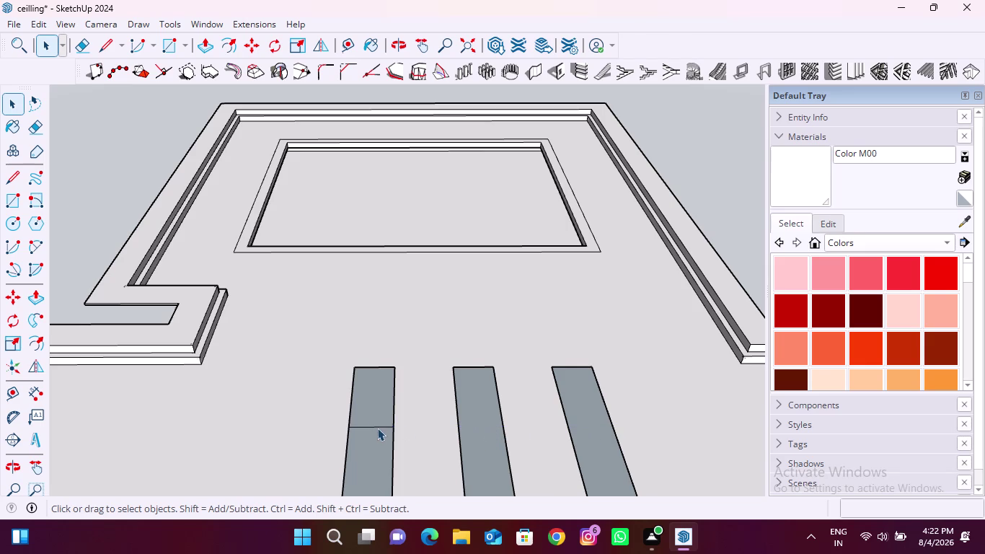
key(Delete)
click(368, 427)
key(Delete)
scroll(down, 3)
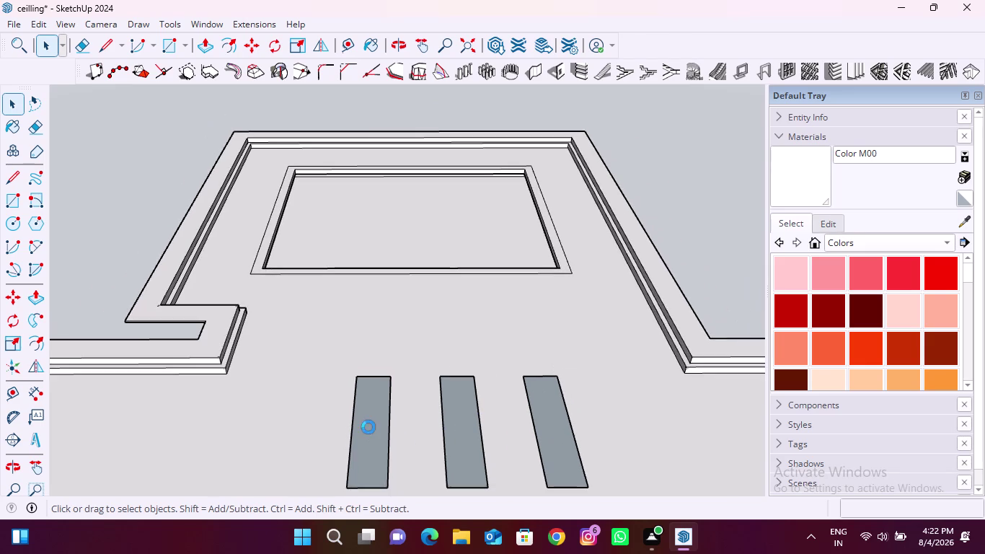
scroll(down, 3)
scroll(down, 3)
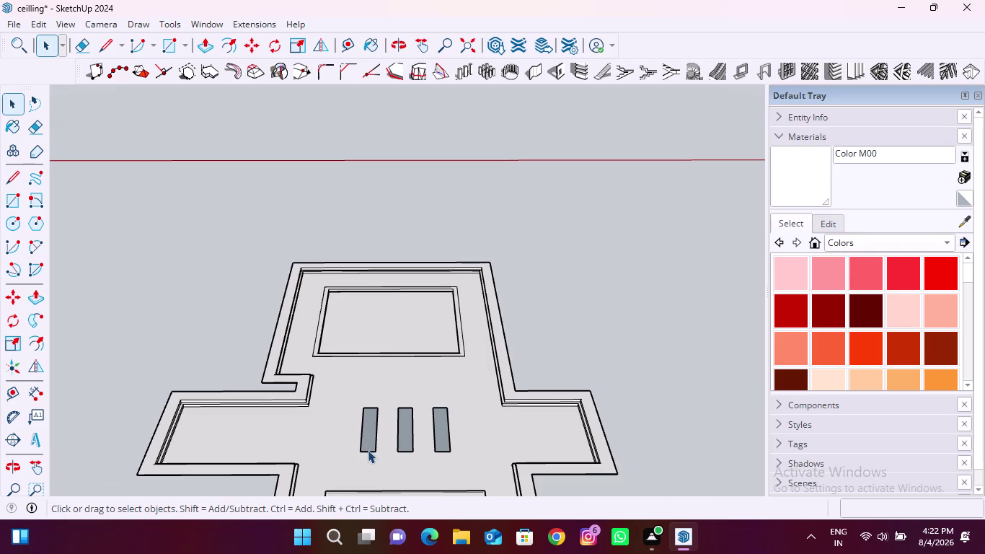
click(369, 446)
Reverse two of the three slot faces from the right-click menu so their white fronts show.
right_click(369, 445)
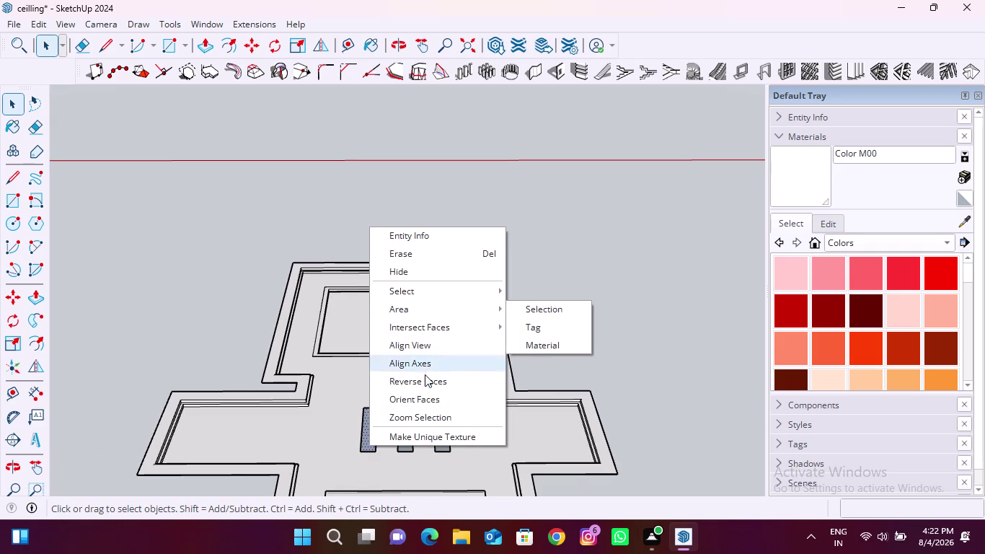
click(431, 384)
middle_drag(438, 472, 306, 520)
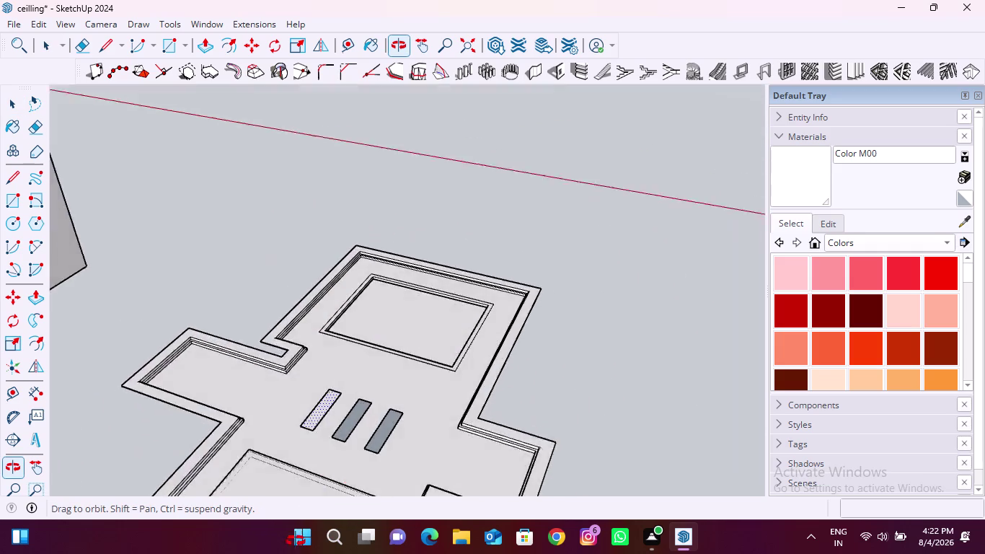
middle_drag(306, 519, 283, 547)
middle_drag(383, 321, 347, 483)
scroll(up, 3)
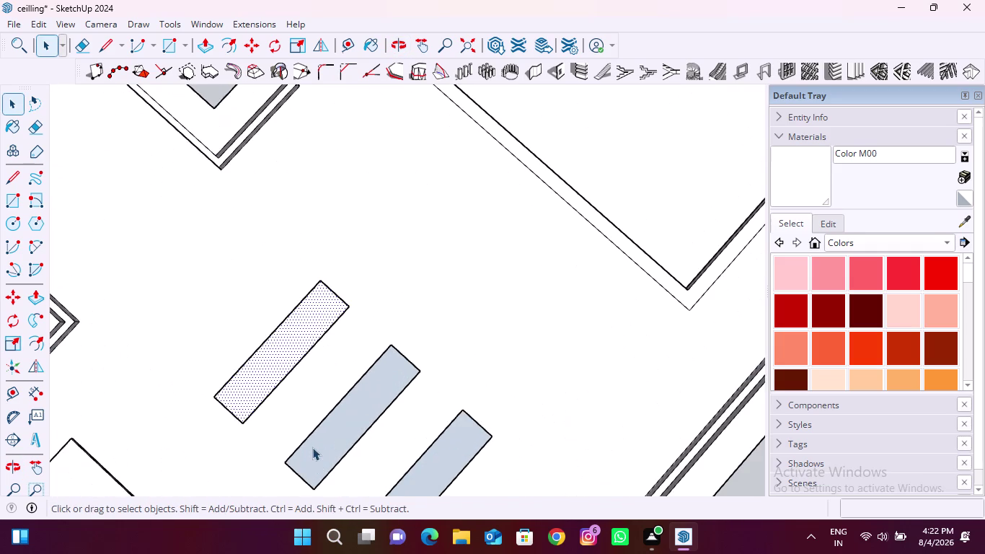
click(330, 442)
right_click(331, 442)
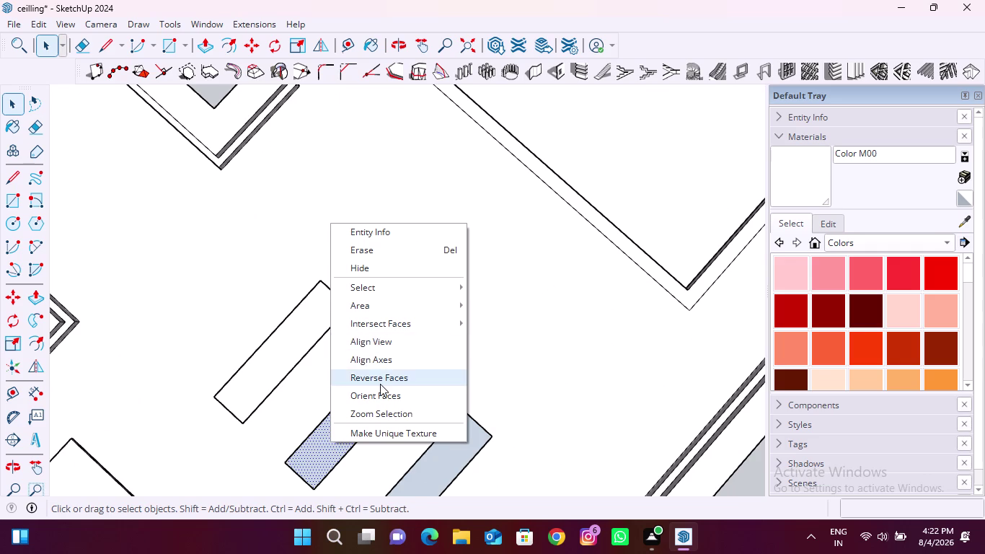
click(381, 383)
click(457, 436)
right_click(458, 436)
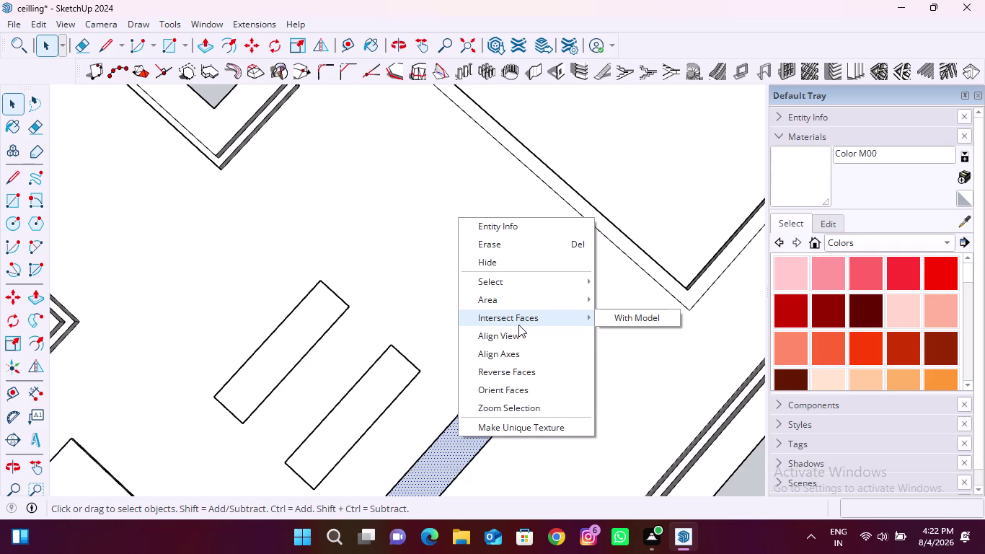
click(509, 380)
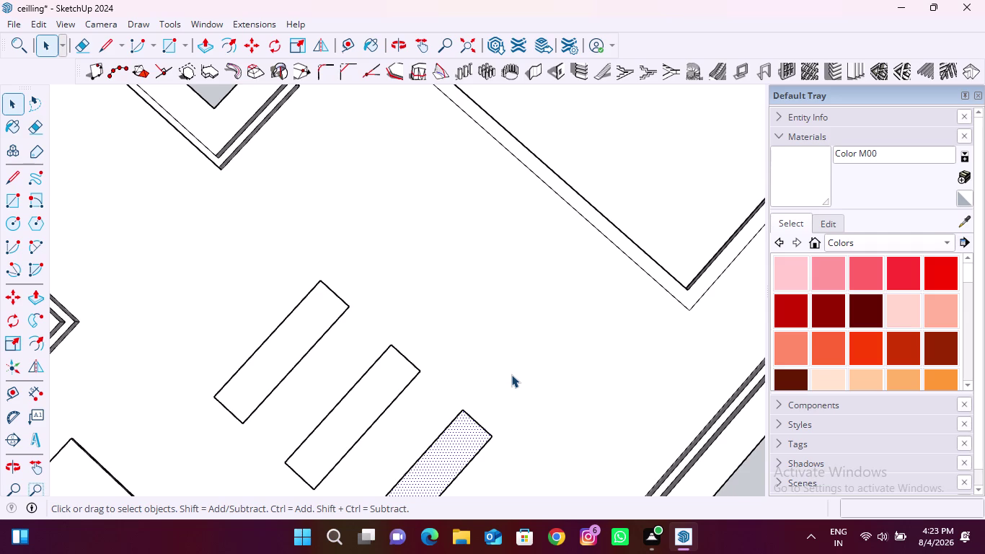
Select the bottom, middle and top slot faces together.
scroll(down, 3)
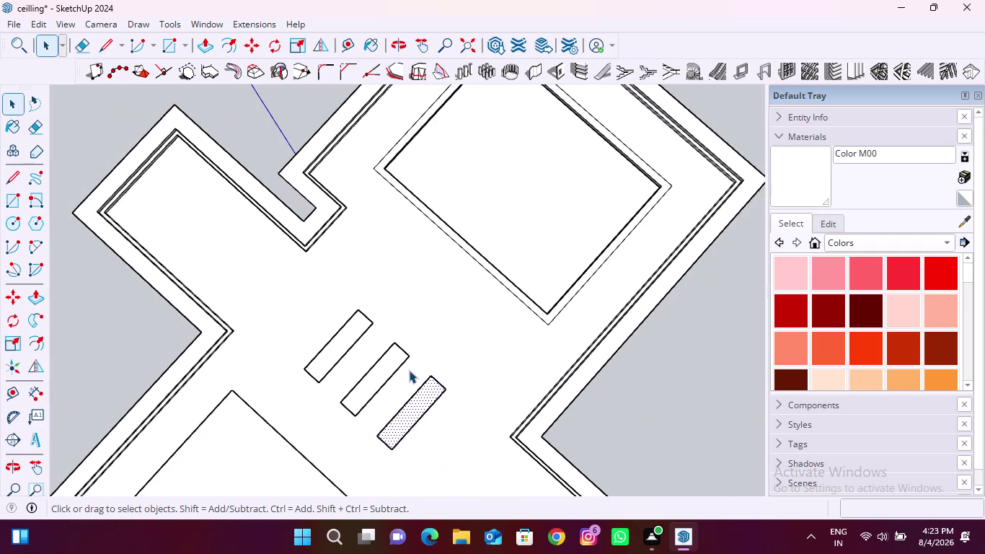
scroll(down, 3)
middle_drag(418, 442, 198, 238)
scroll(up, 3)
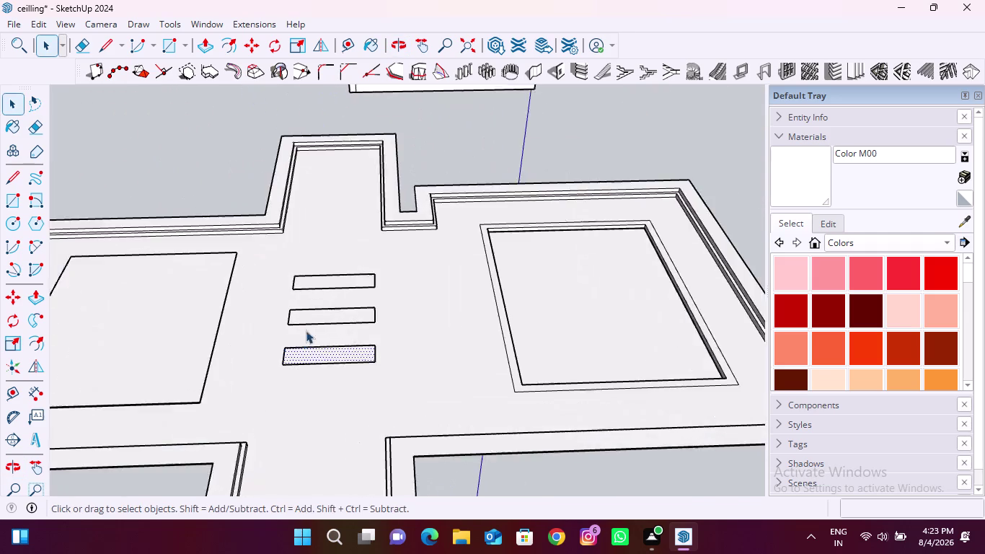
scroll(up, 3)
middle_drag(375, 388, 325, 293)
scroll(up, 3)
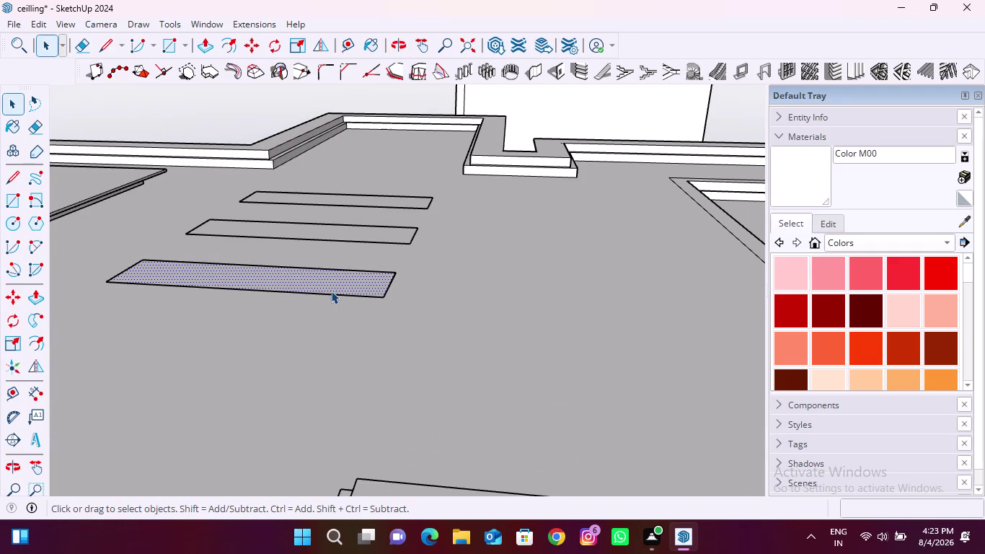
key(space)
double_click(345, 288)
middle_drag(352, 307, 365, 245)
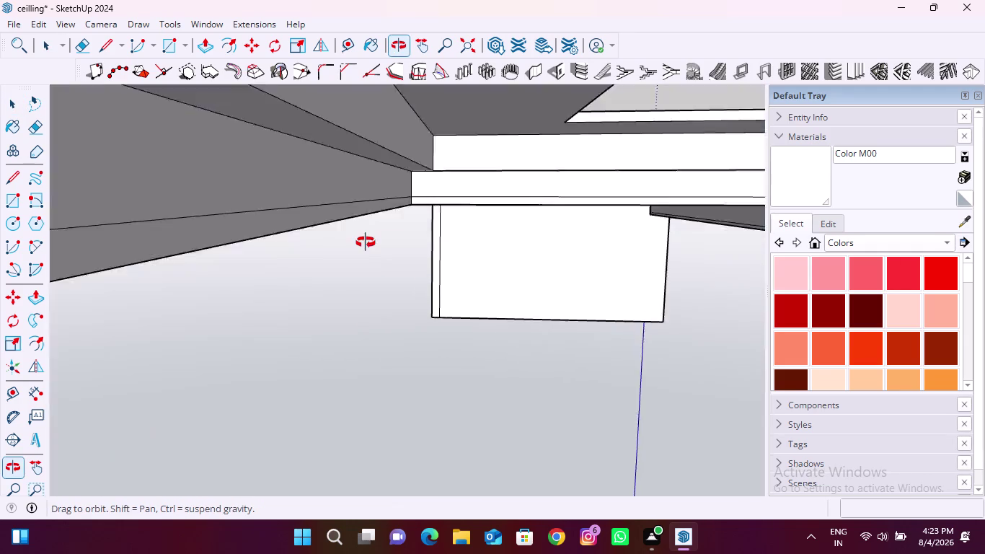
middle_drag(365, 244, 400, 331)
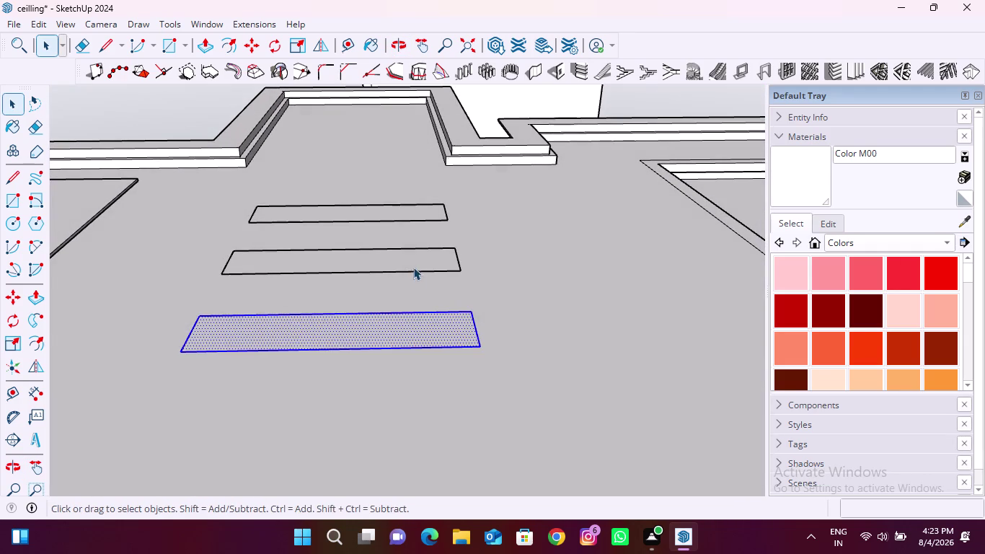
double_click(417, 263)
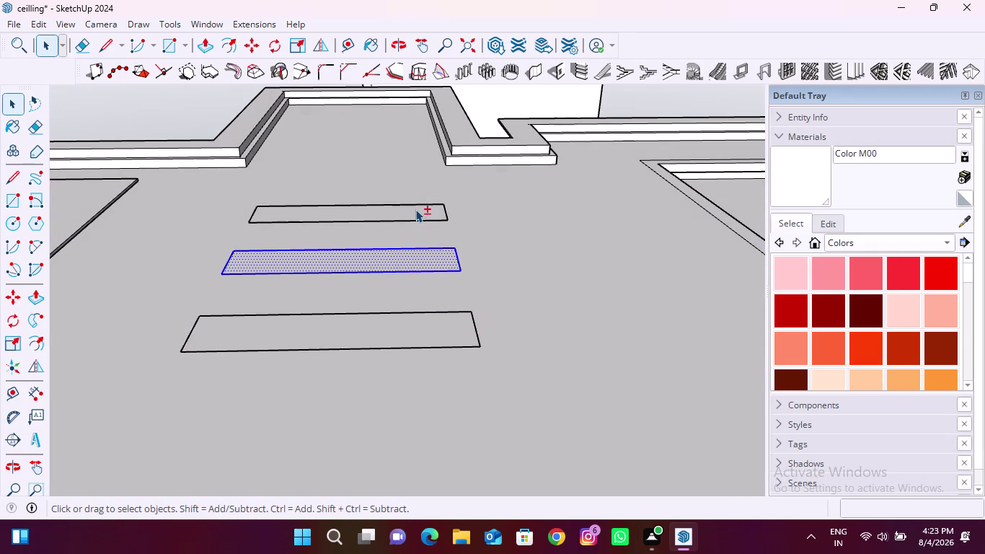
double_click(415, 209)
double_click(420, 333)
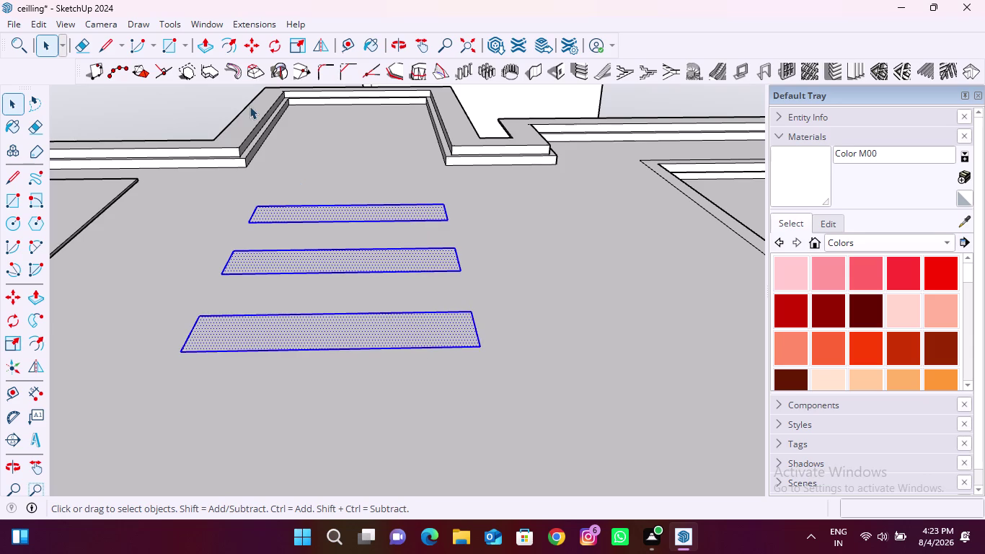
Move the three selected slots a short distance along a locked direction.
click(253, 51)
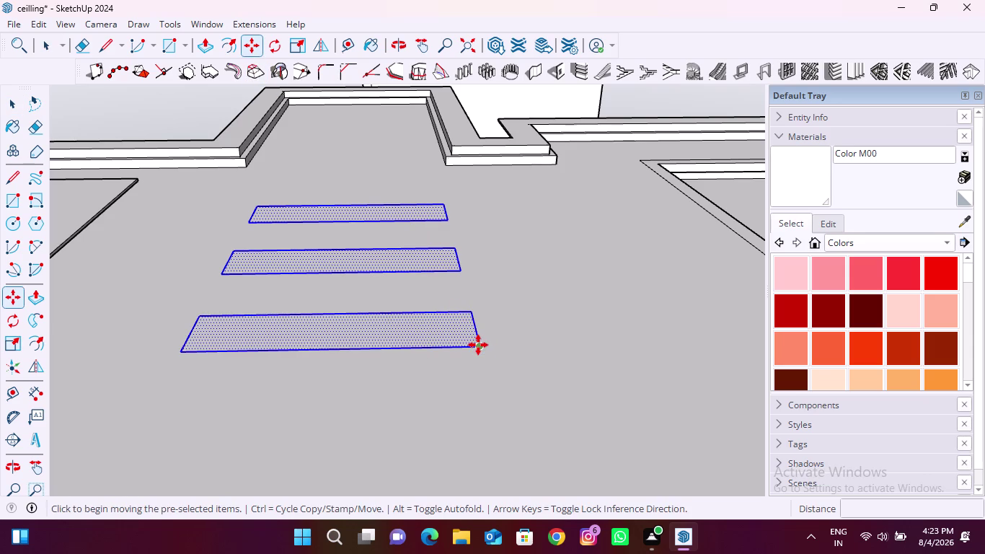
click(478, 344)
key(Up)
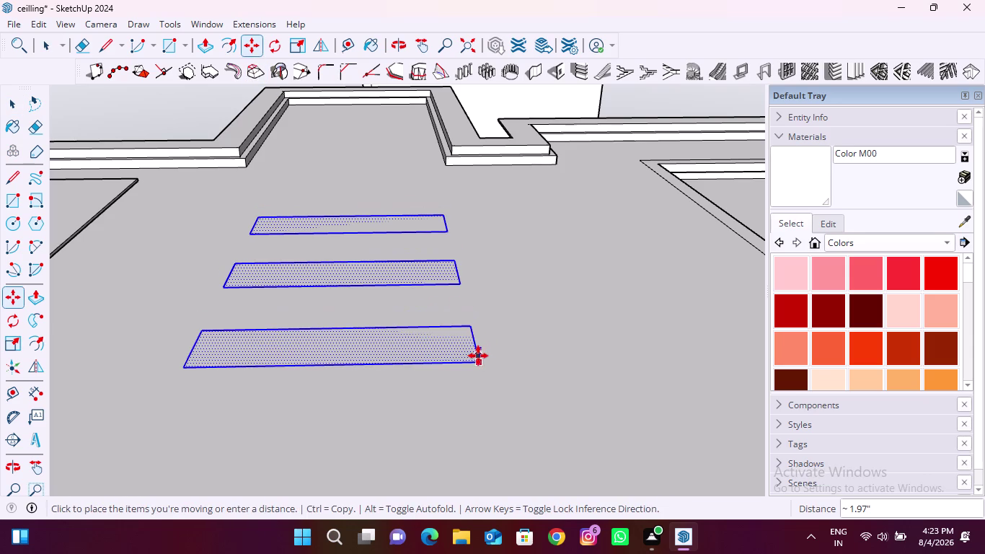
click(479, 366)
Push/pull the bottom slot face to a 12 mm depth.
scroll(down, 3)
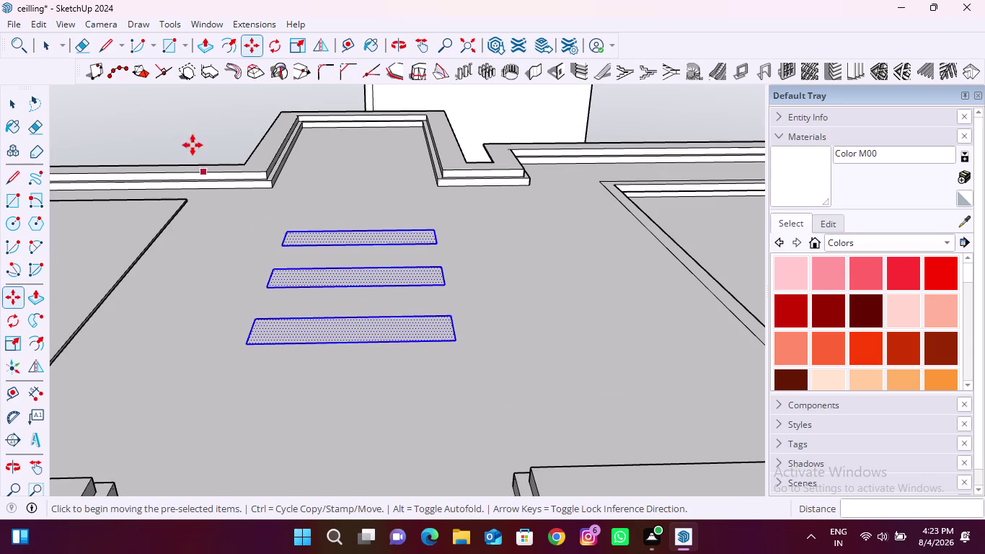
key(space)
click(198, 45)
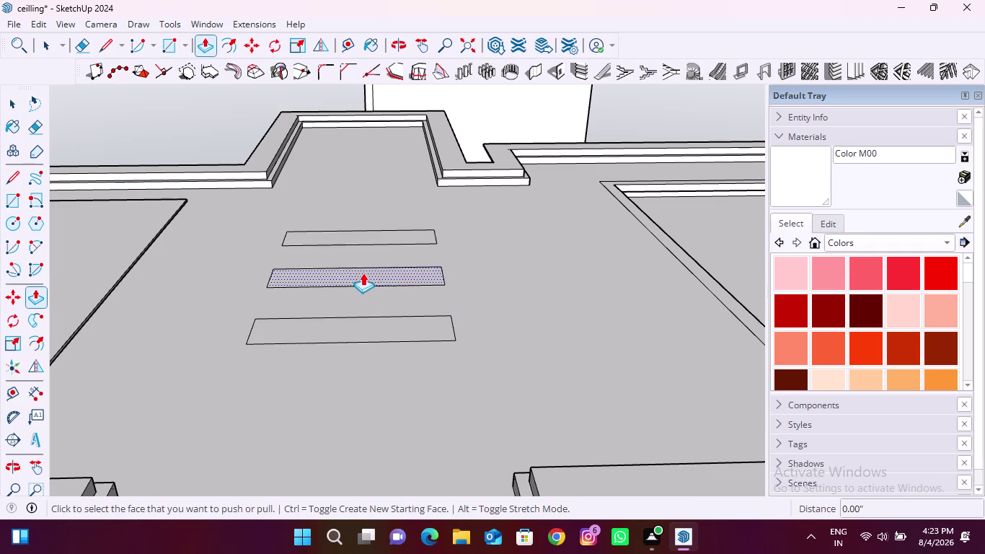
middle_drag(371, 324, 371, 410)
scroll(up, 3)
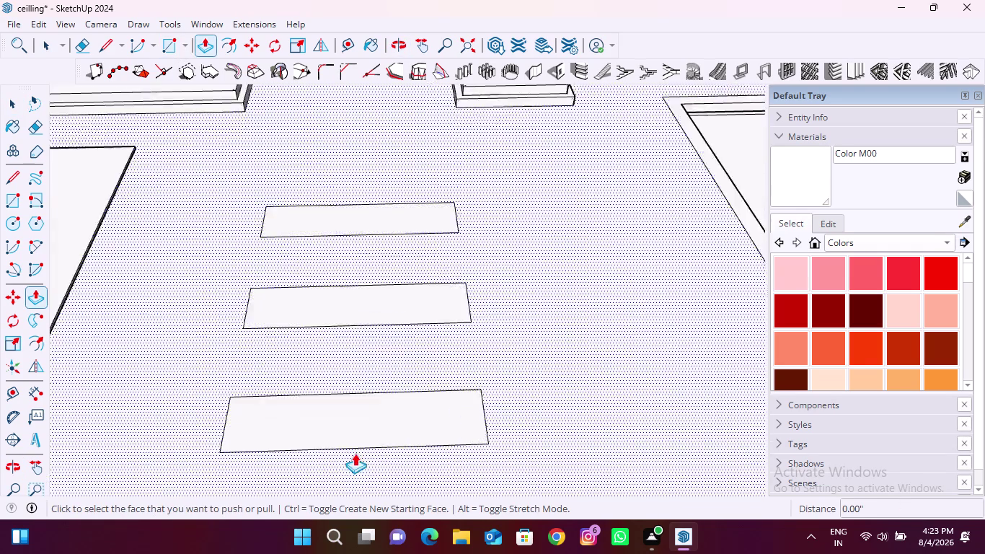
click(369, 424)
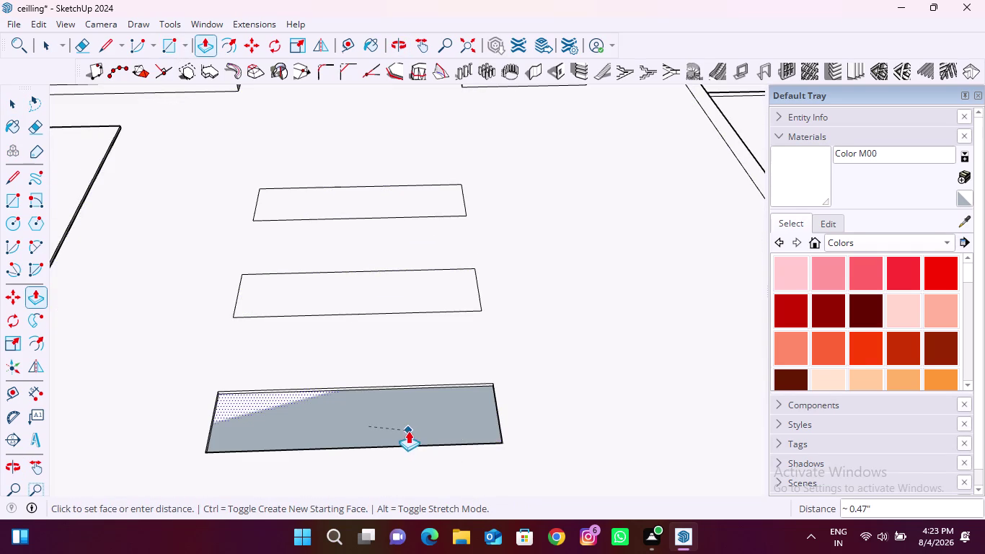
middle_drag(385, 431, 357, 212)
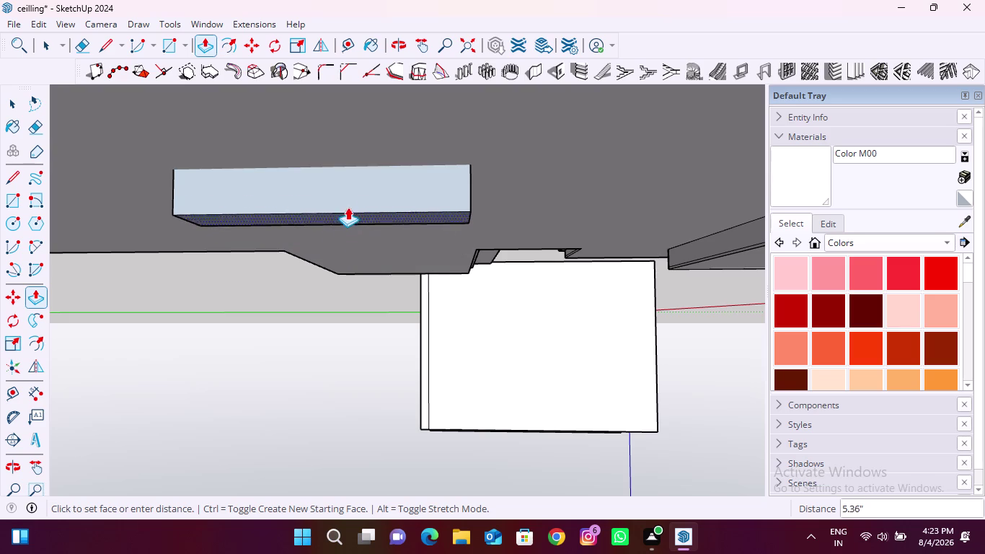
middle_drag(340, 185, 417, 292)
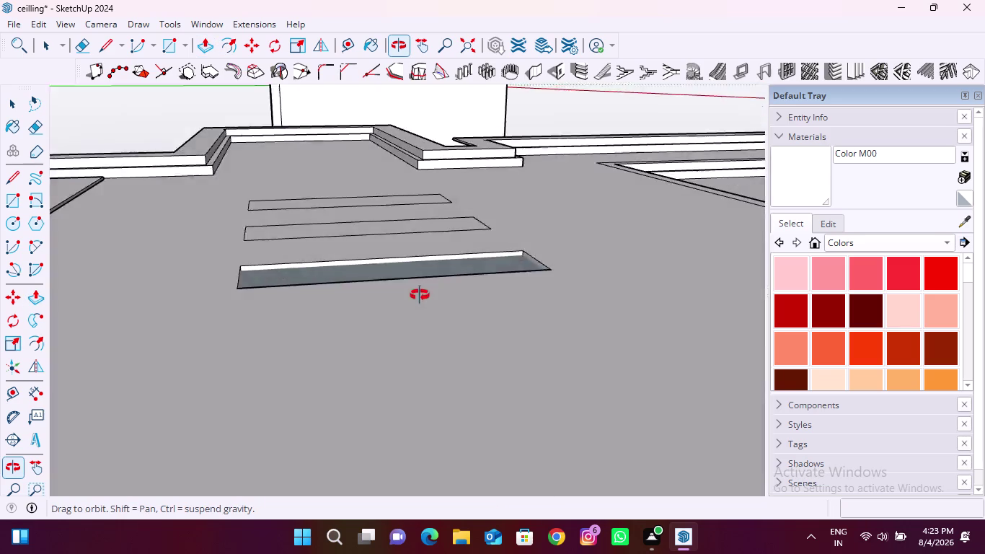
middle_drag(417, 292, 445, 383)
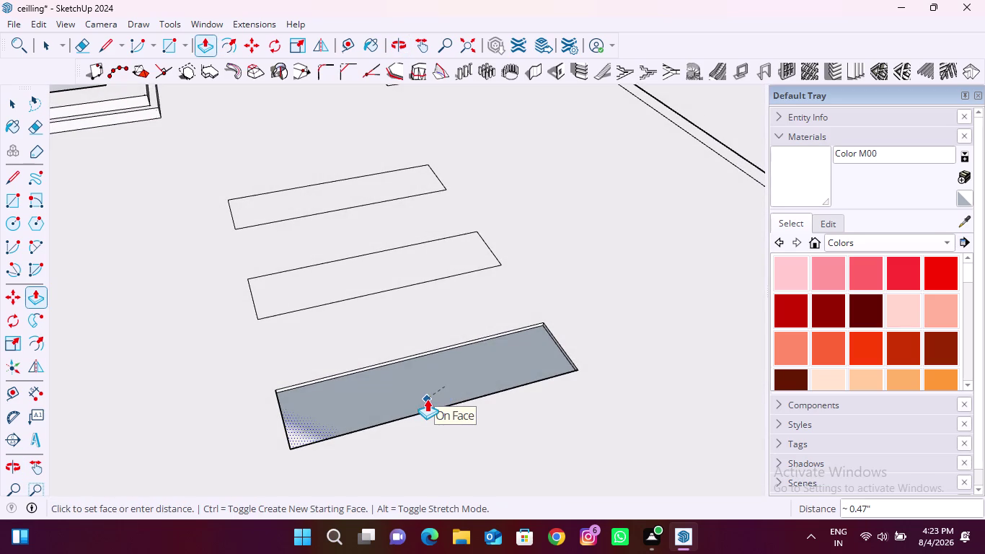
middle_drag(442, 402, 442, 360)
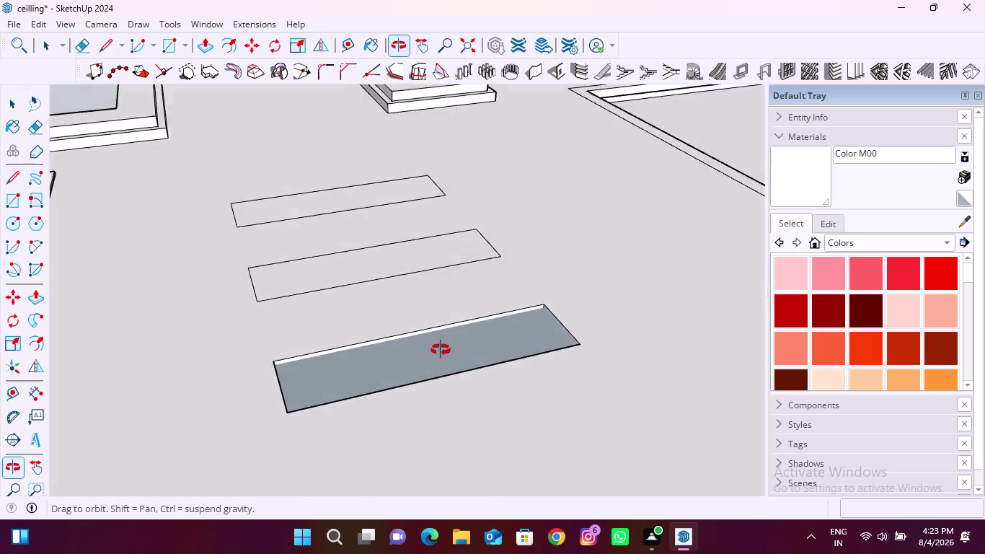
middle_drag(442, 360, 406, 211)
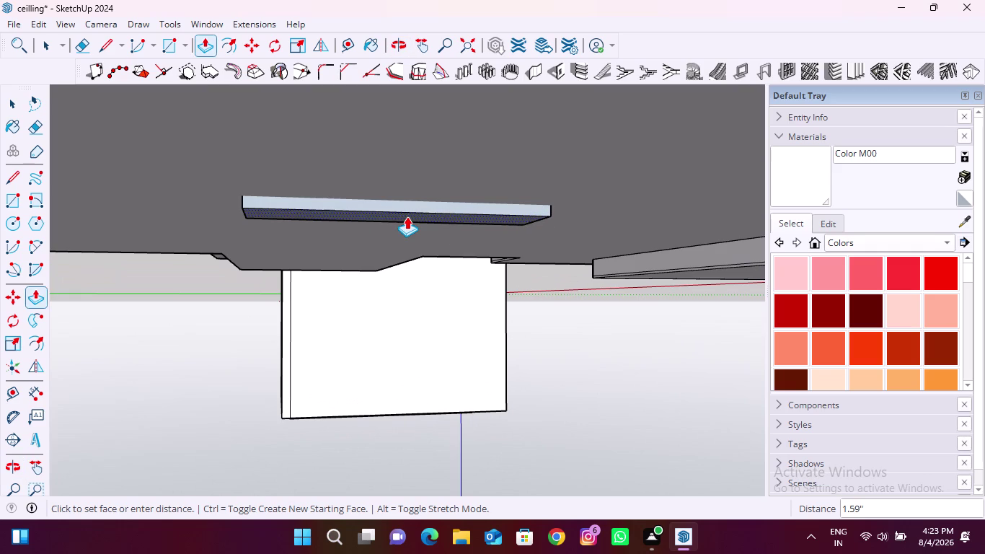
text(12)
text(mm)
key(Return)
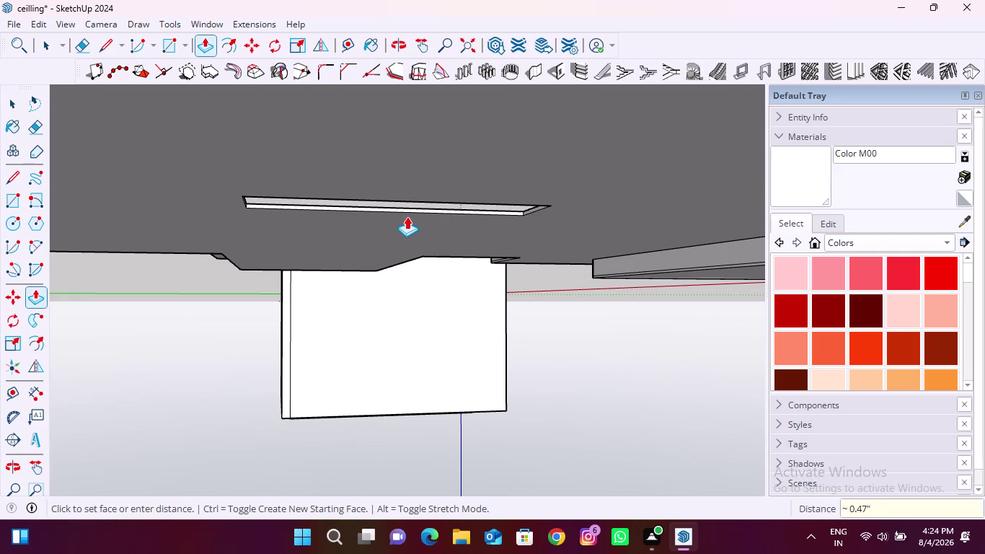
Repeat the 12 mm depth on the middle and top slots.
scroll(down, 3)
middle_drag(377, 204, 553, 386)
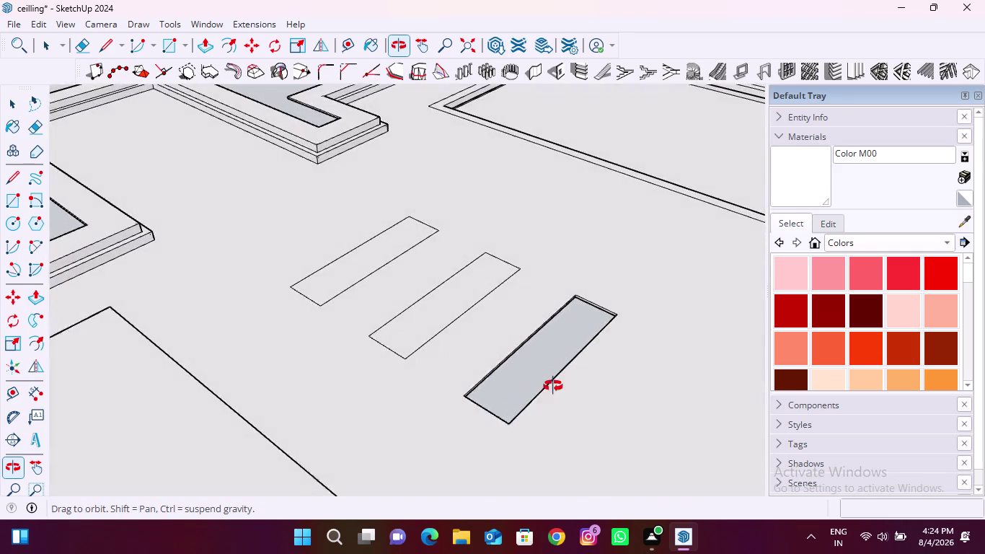
middle_drag(553, 386, 553, 386)
scroll(up, 3)
double_click(440, 318)
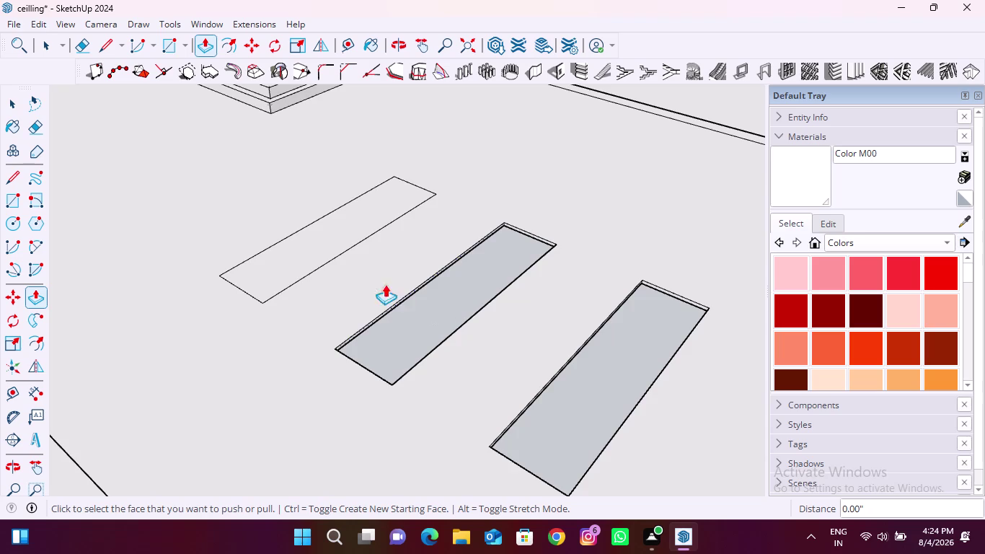
double_click(317, 242)
scroll(down, 3)
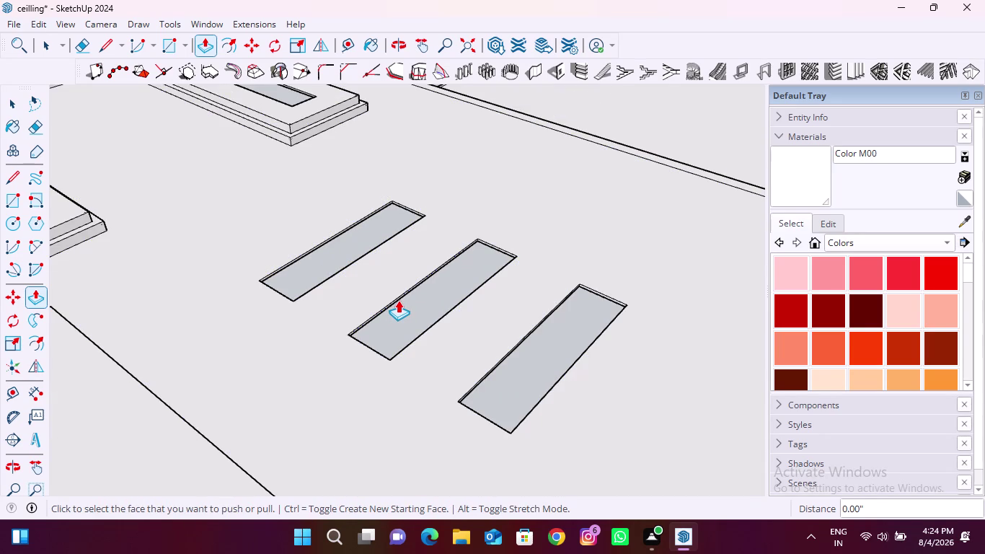
scroll(down, 3)
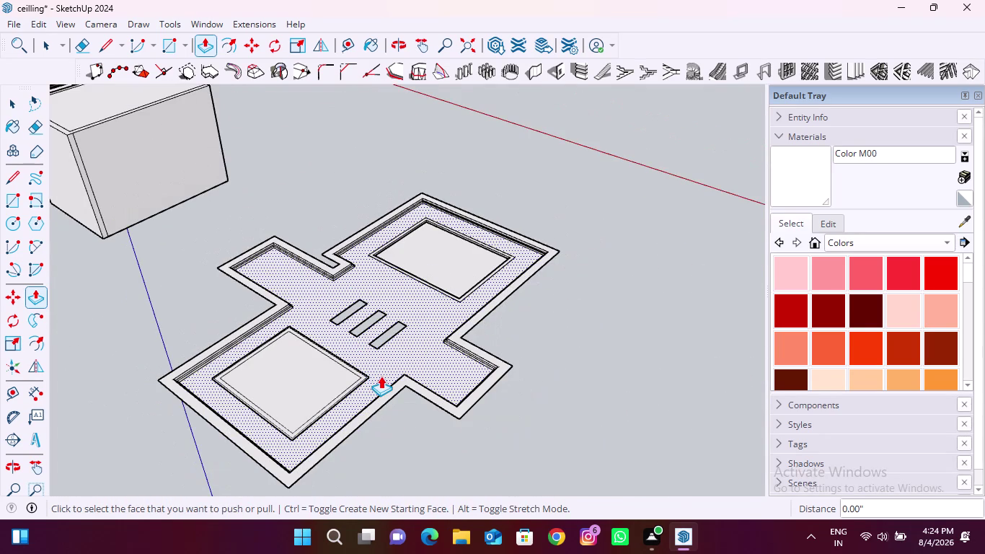
middle_drag(407, 379, 436, 145)
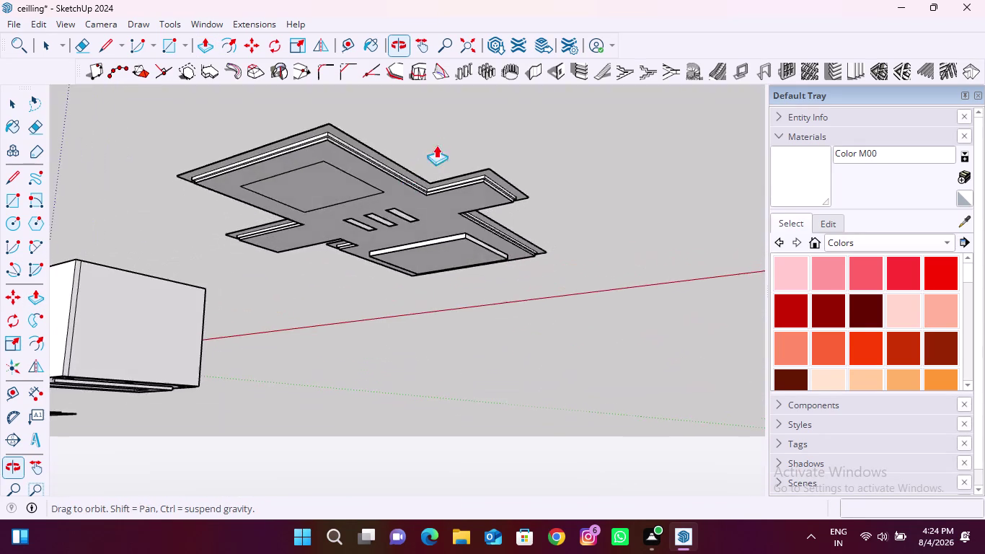
scroll(up, 3)
middle_drag(362, 262, 518, 166)
scroll(up, 3)
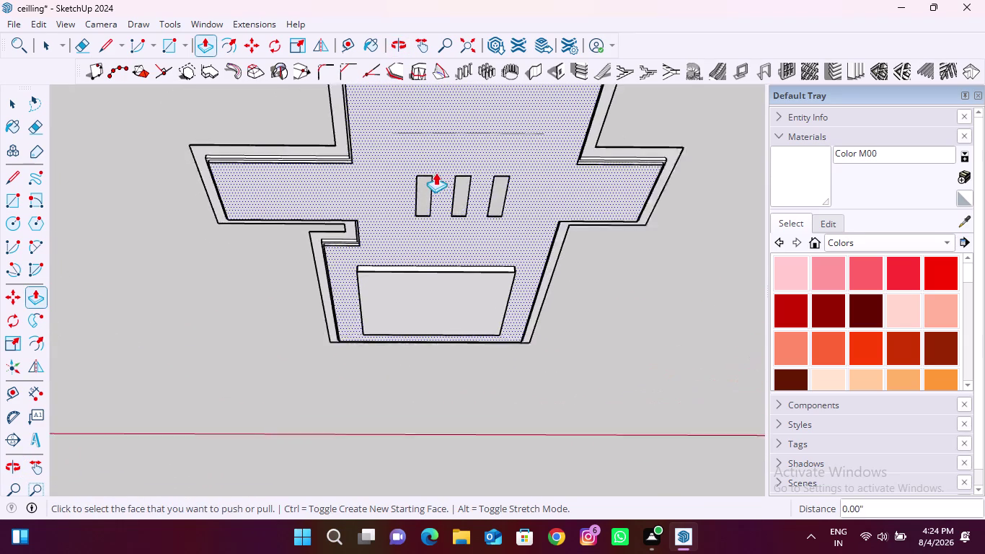
scroll(up, 3)
middle_drag(432, 244, 401, 155)
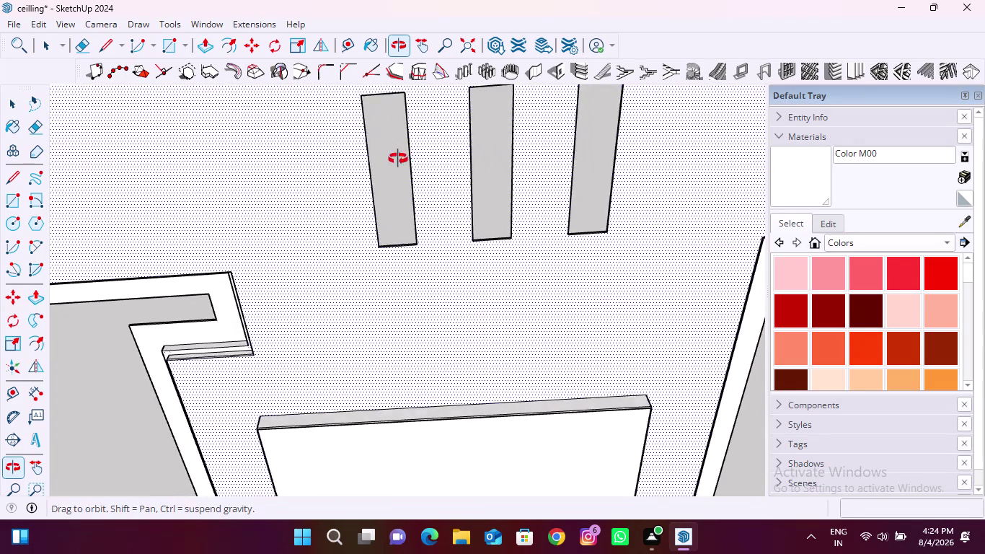
middle_drag(400, 154, 393, 175)
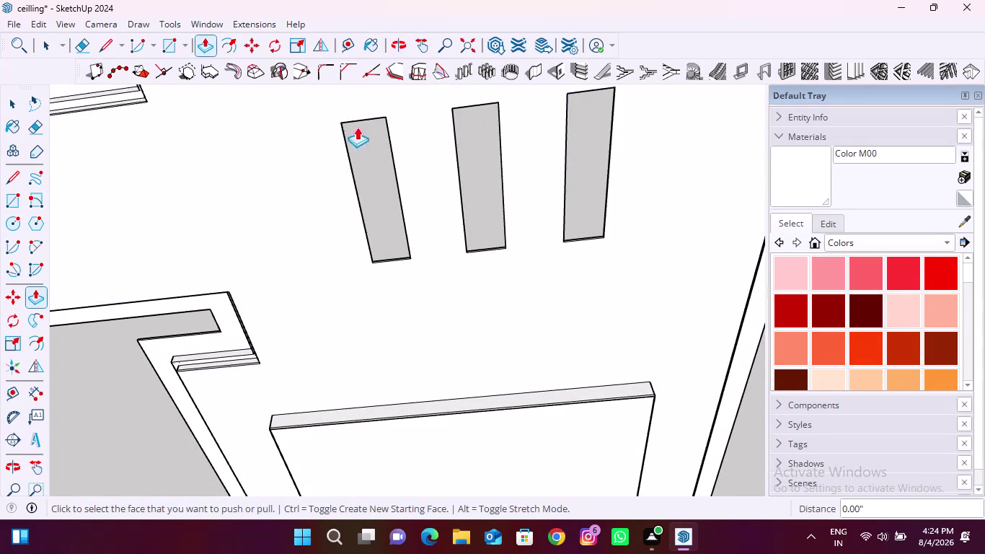
key(space)
click(234, 43)
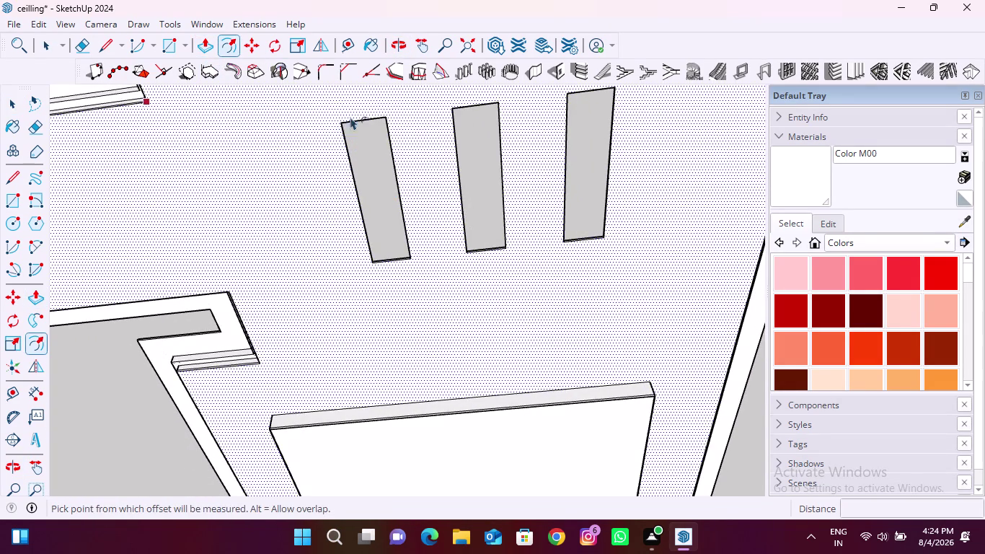
scroll(up, 3)
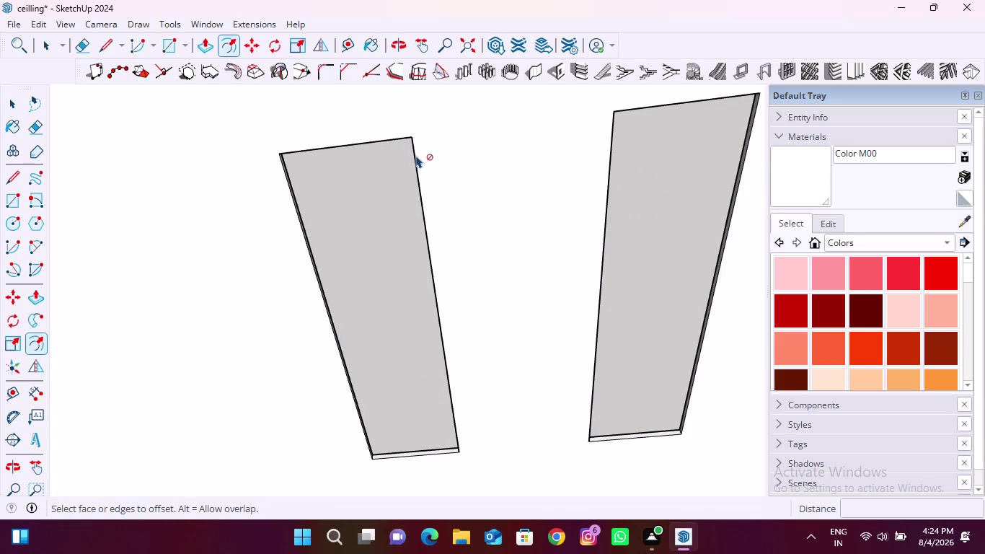
middle_drag(397, 164, 510, 200)
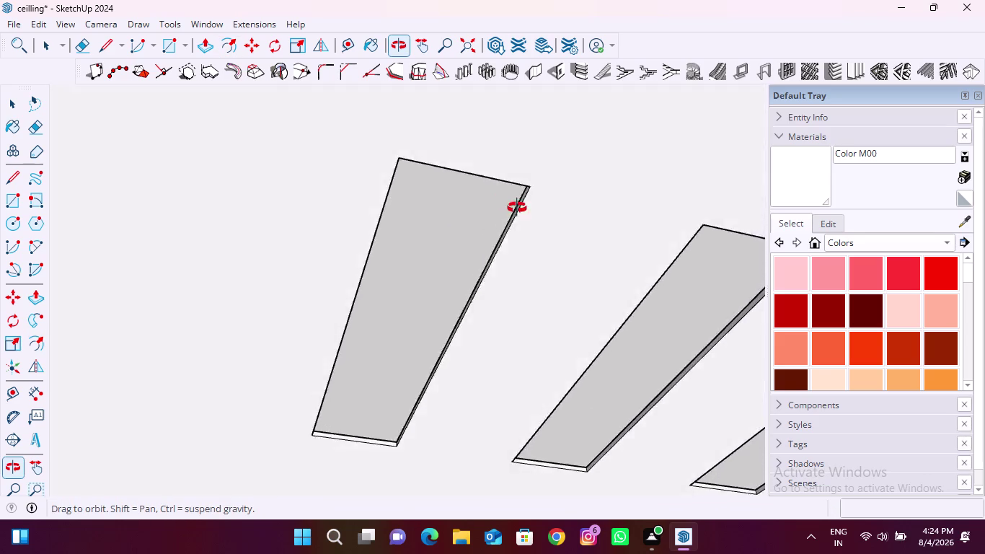
middle_drag(510, 200, 573, 242)
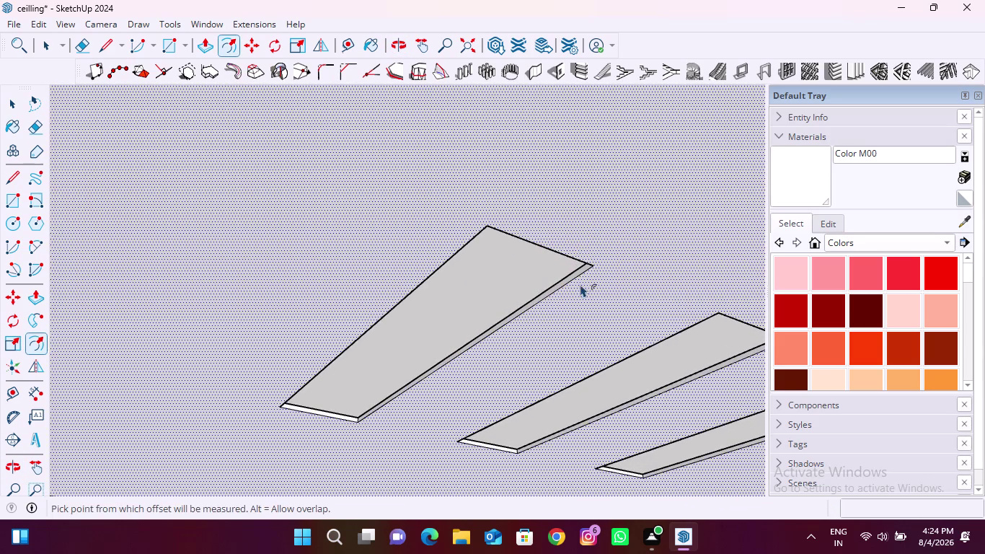
scroll(up, 3)
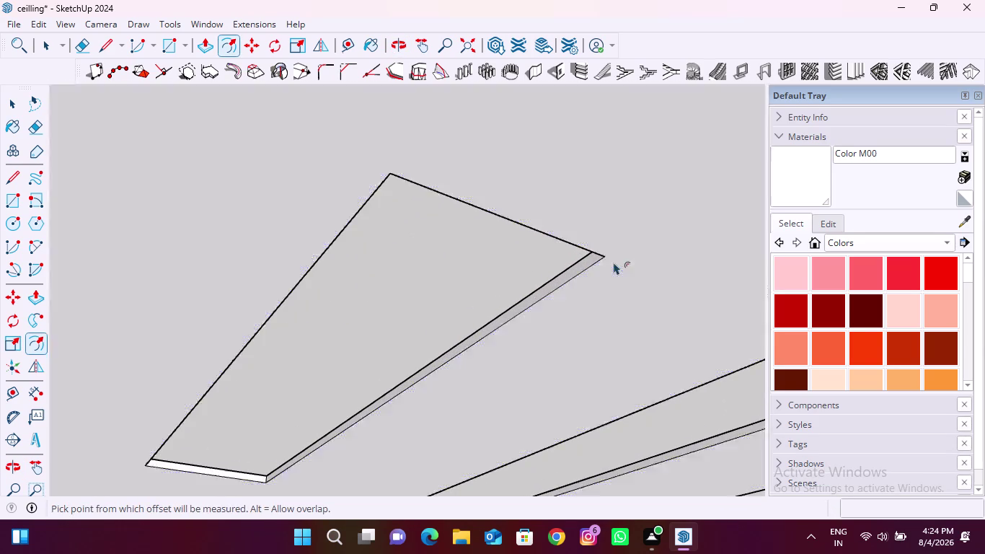
scroll(down, 3)
scroll(down, 3)
scroll(down, 3)
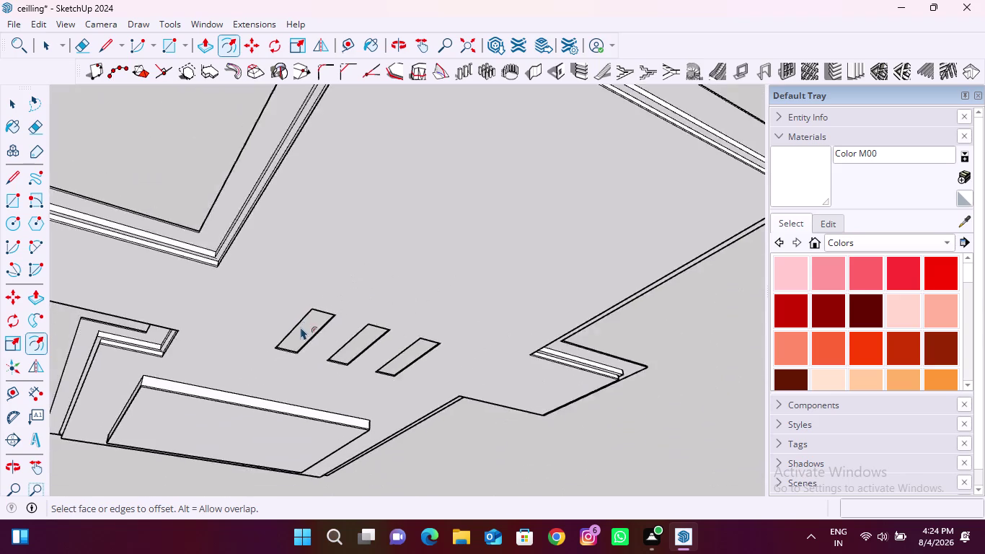
scroll(down, 3)
middle_drag(301, 305, 359, 343)
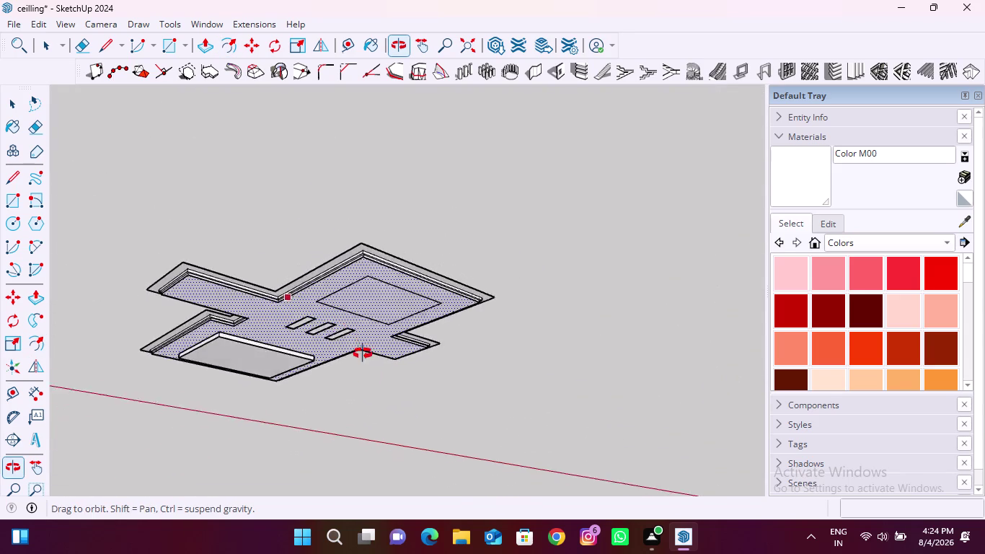
middle_drag(360, 343, 336, 502)
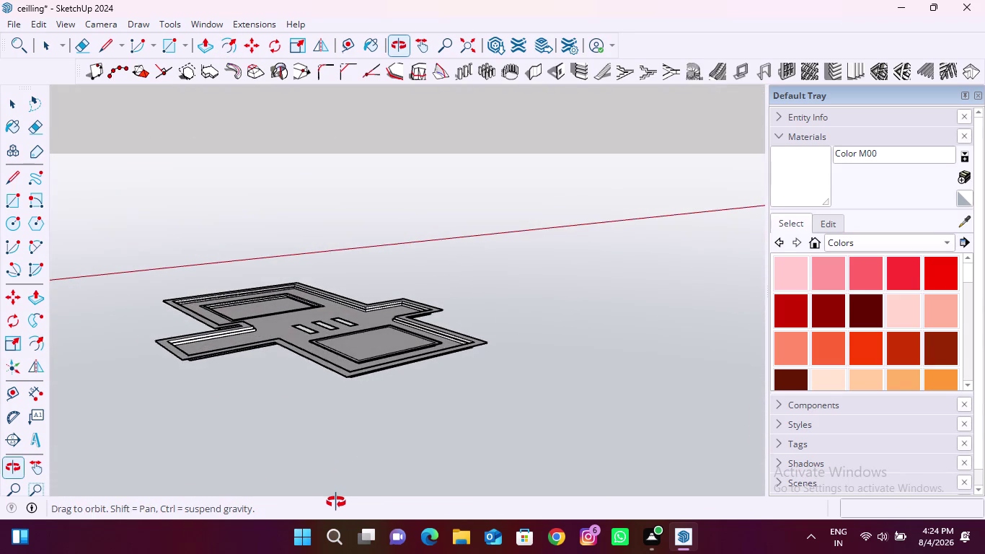
middle_drag(336, 502, 412, 455)
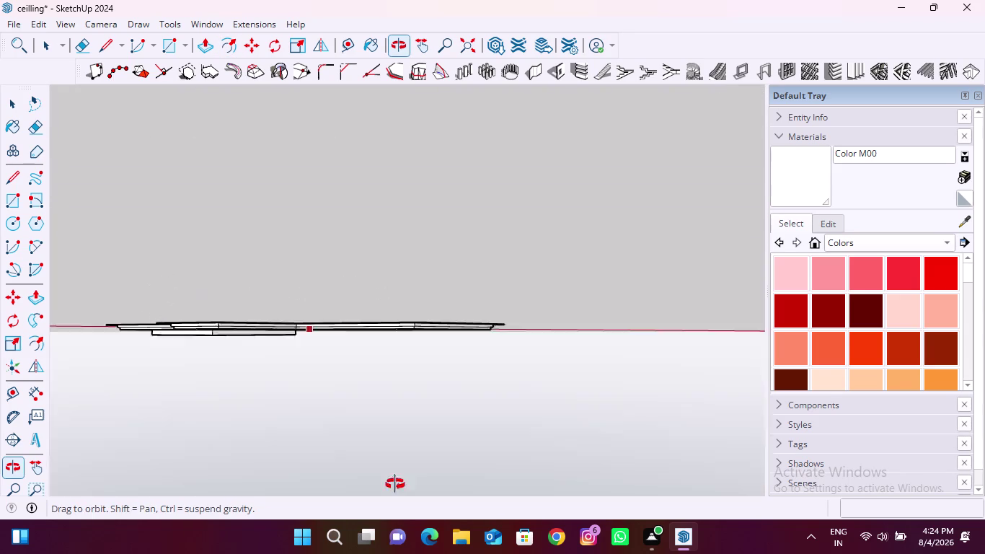
middle_drag(412, 455, 374, 516)
scroll(down, 3)
middle_drag(318, 319, 305, 373)
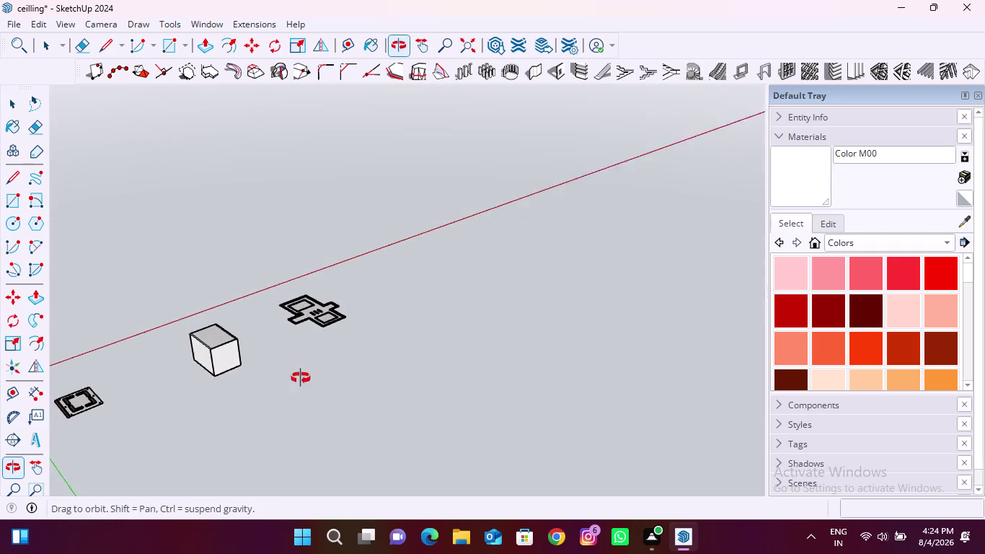
middle_drag(305, 374, 267, 406)
scroll(down, 3)
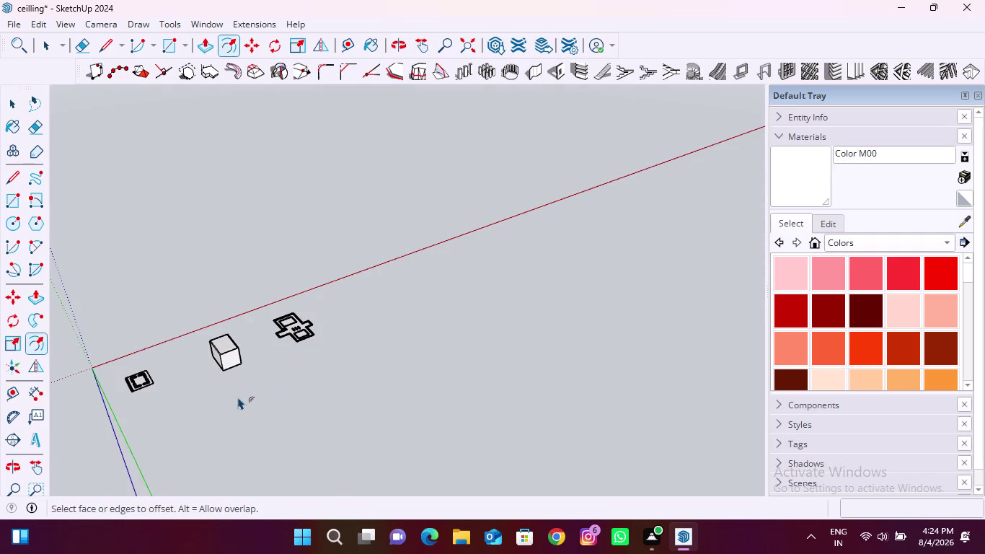
scroll(up, 3)
scroll(down, 3)
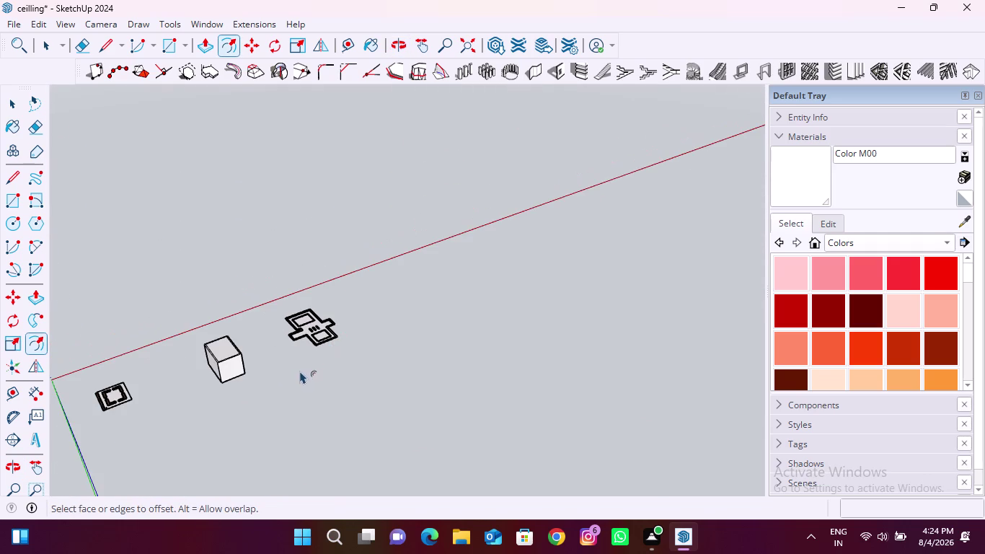
scroll(up, 3)
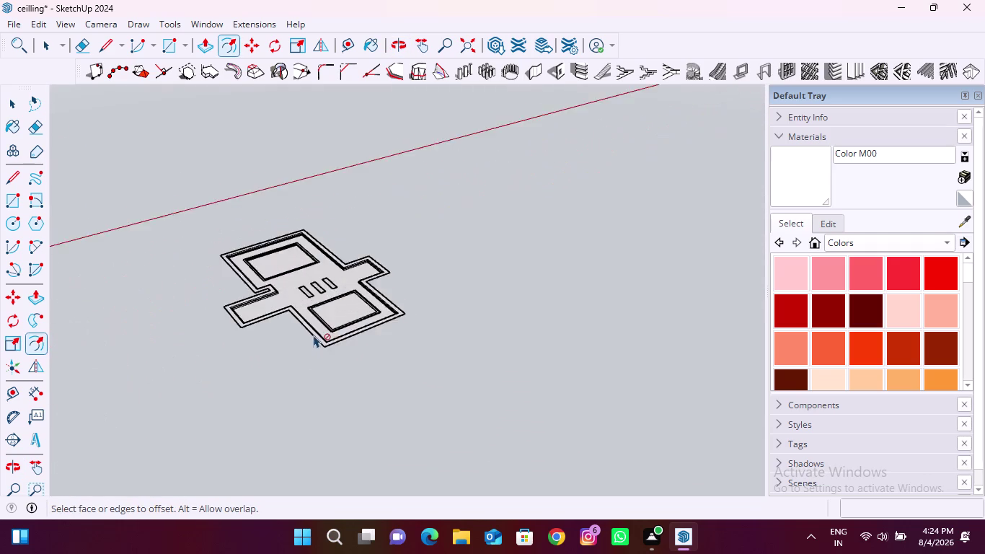
scroll(up, 3)
middle_drag(330, 352, 344, 157)
scroll(up, 3)
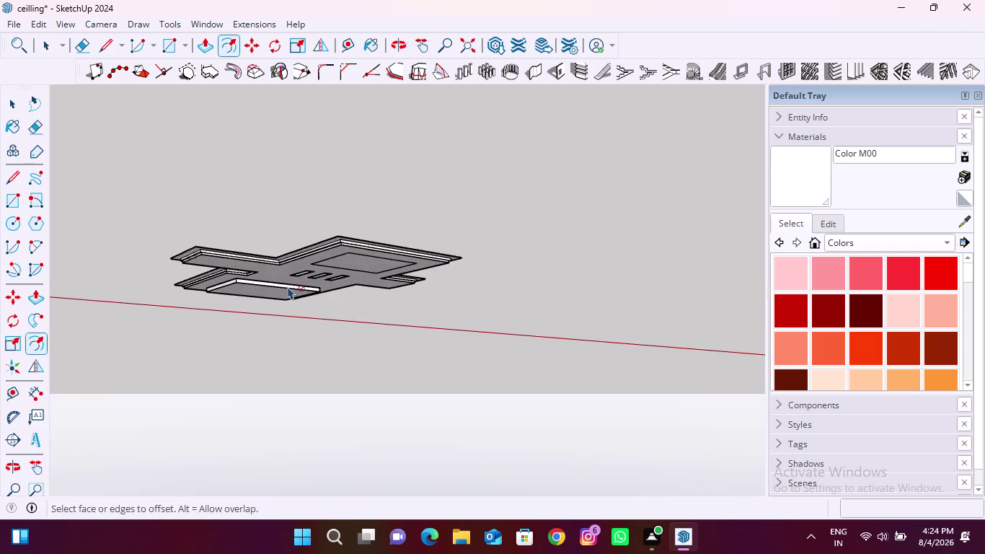
middle_drag(288, 283, 323, 200)
scroll(up, 3)
scroll(down, 3)
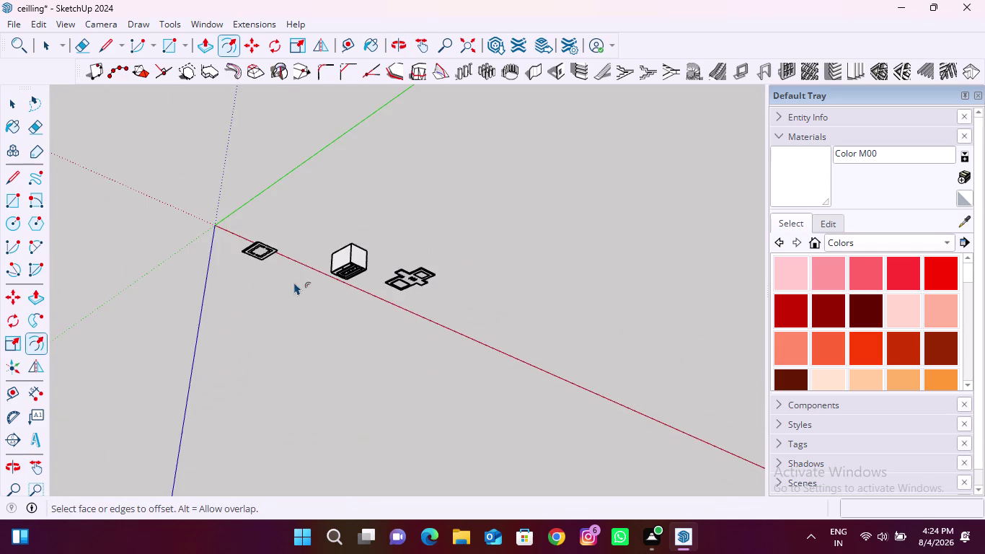
middle_drag(243, 210, 661, 362)
middle_drag(360, 363, 383, 279)
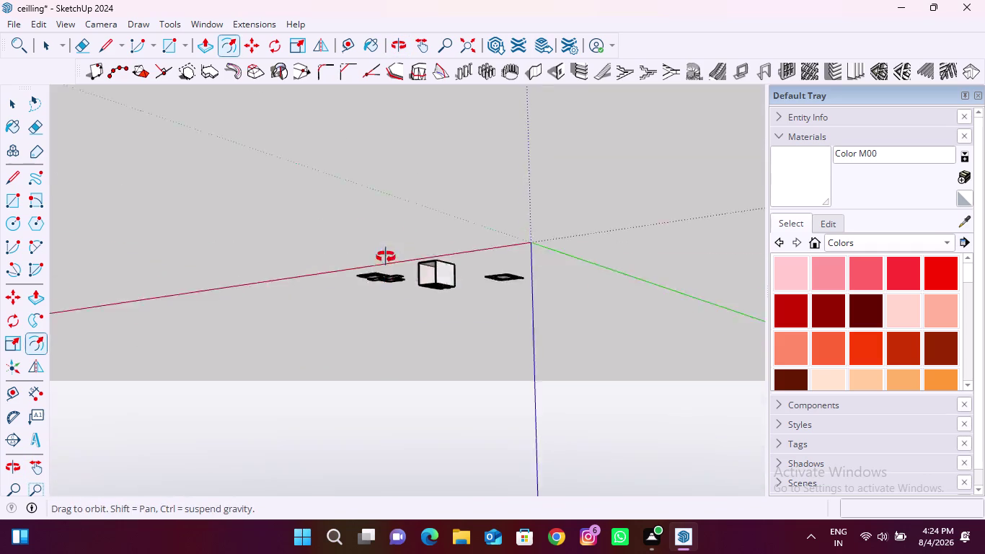
middle_drag(383, 278, 393, 147)
middle_drag(644, 382, 315, 122)
scroll(up, 3)
middle_drag(341, 335, 343, 331)
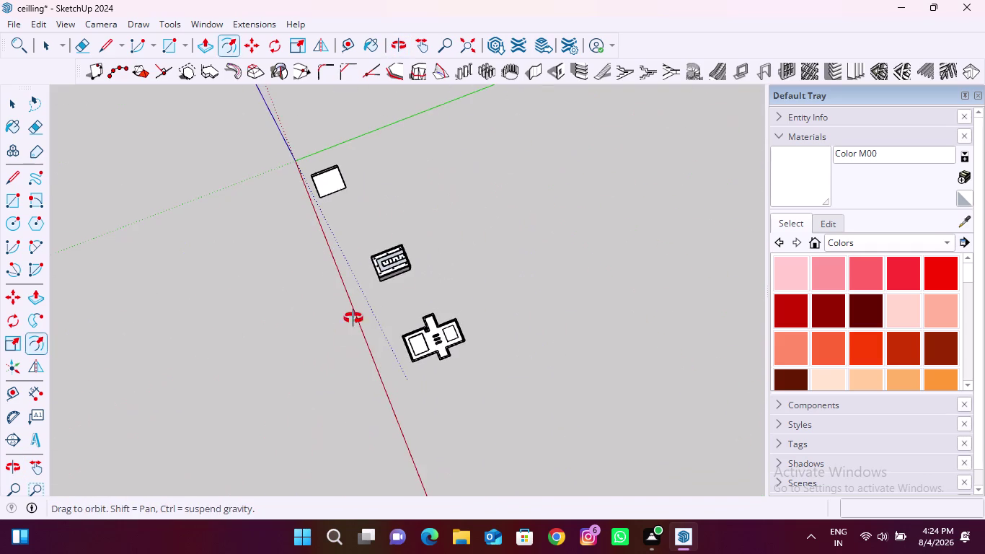
middle_drag(343, 331, 518, 170)
middle_drag(405, 360, 452, 314)
scroll(up, 3)
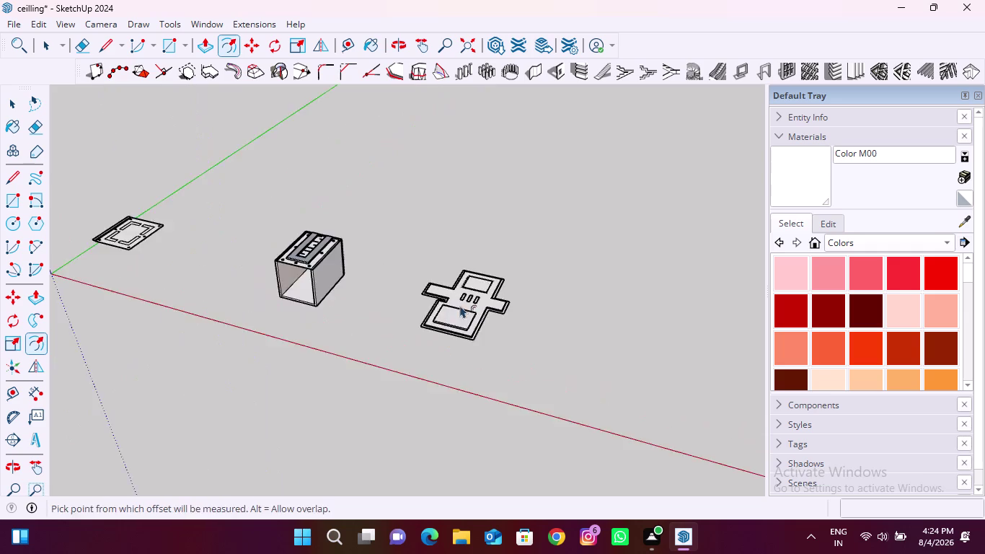
scroll(up, 3)
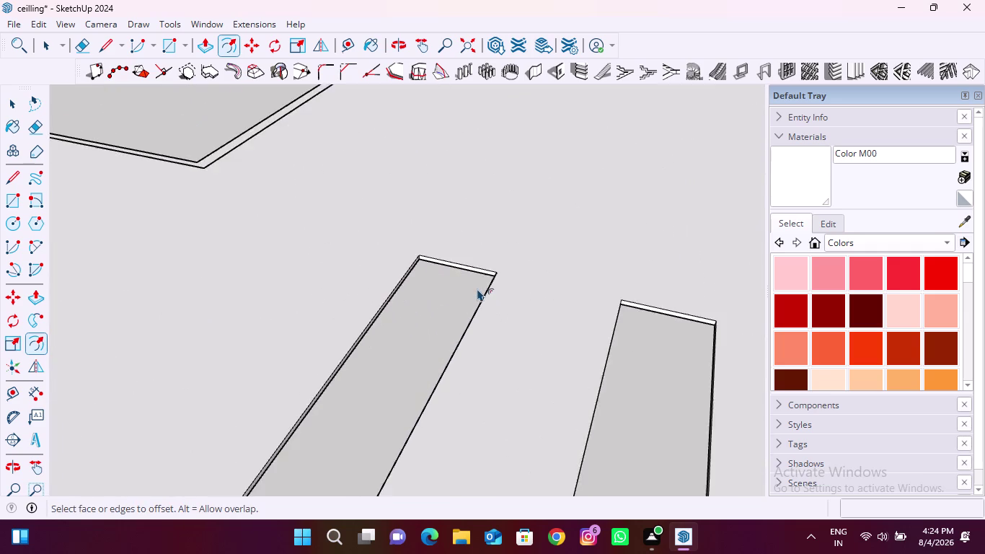
scroll(up, 3)
scroll(up, 3)
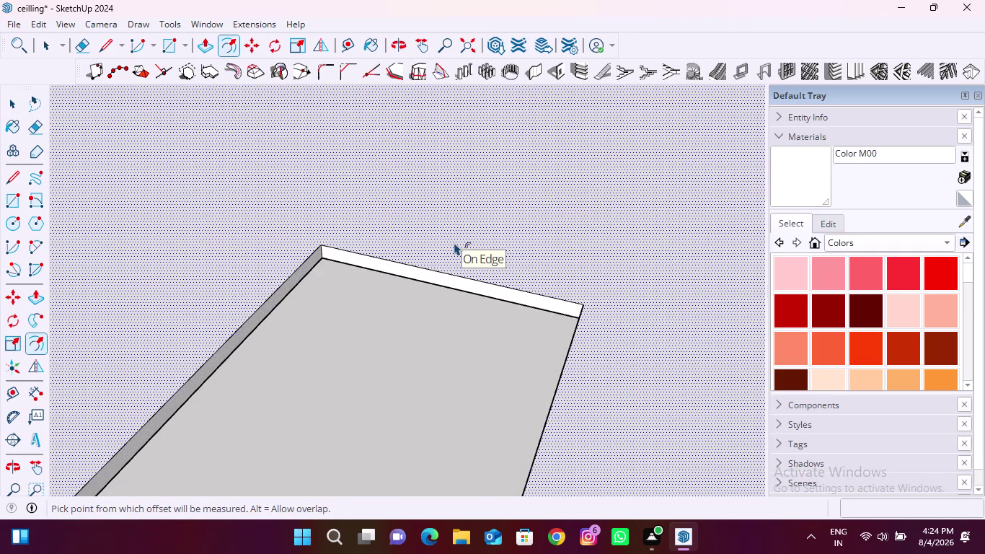
scroll(up, 3)
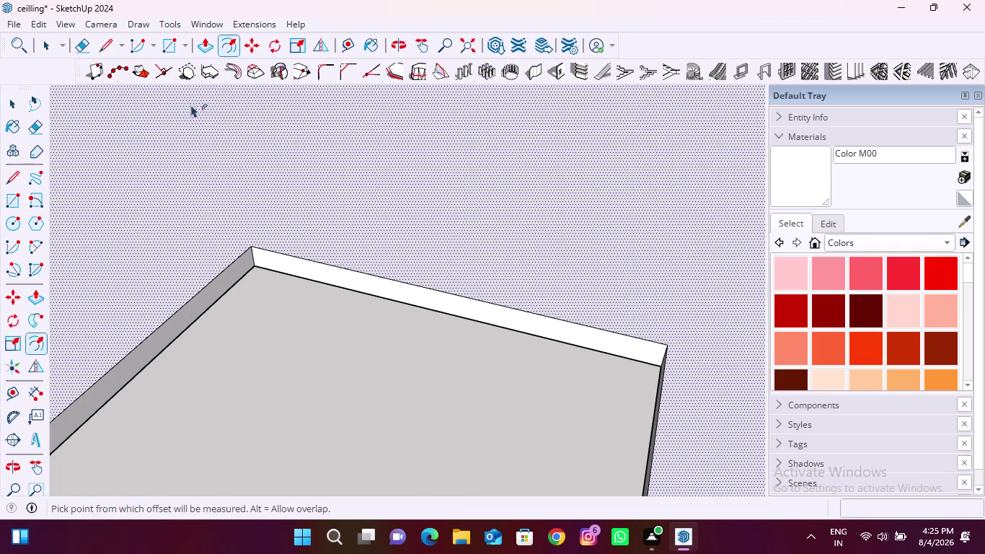
click(386, 408)
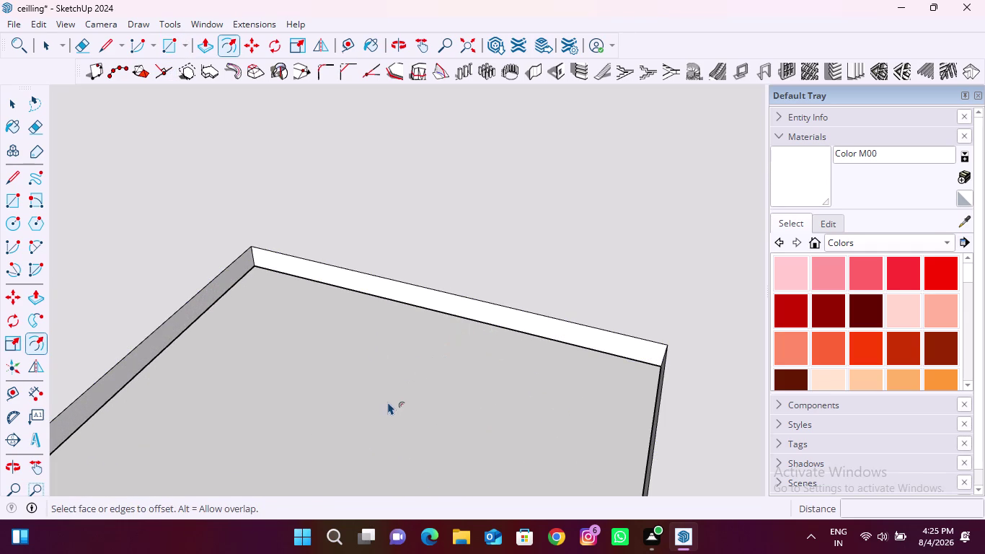
key(space)
scroll(up, 3)
Copy the slot panel's top end edge 12 mm outward.
click(615, 340)
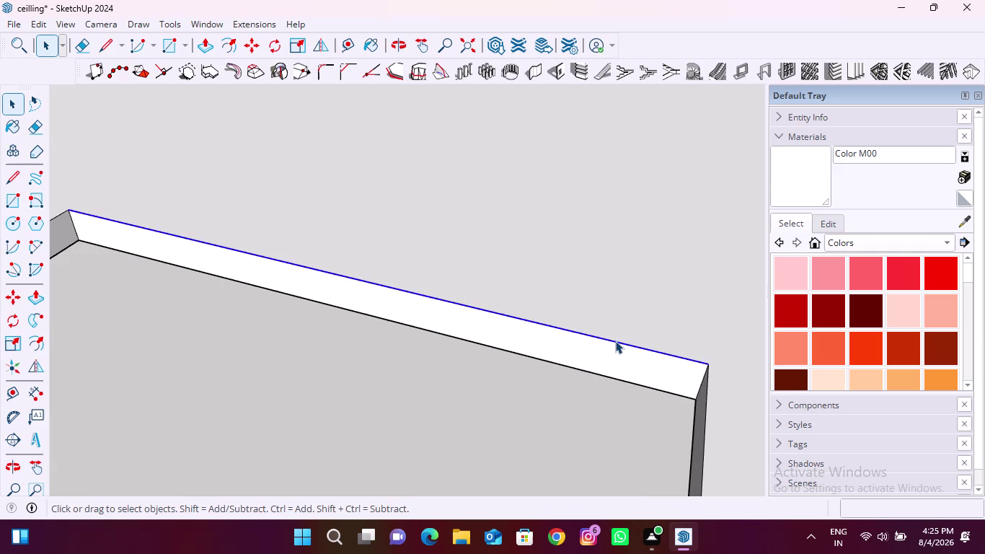
click(246, 41)
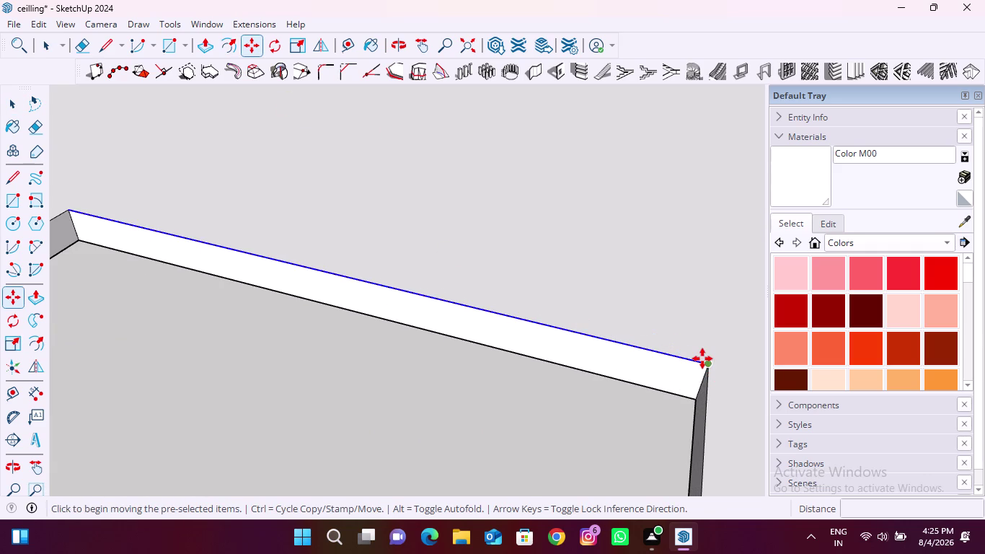
click(705, 362)
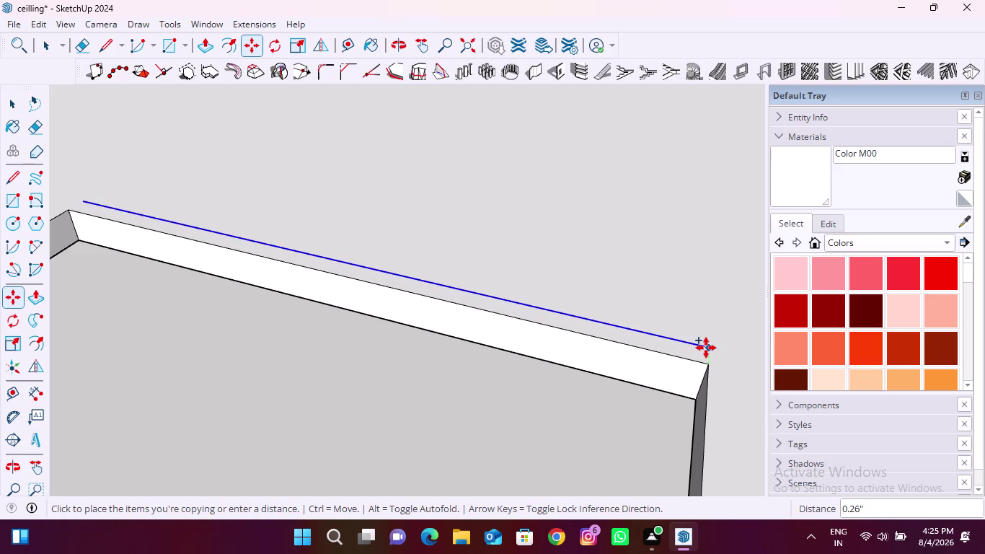
text(12)
text(mm)
key(Return)
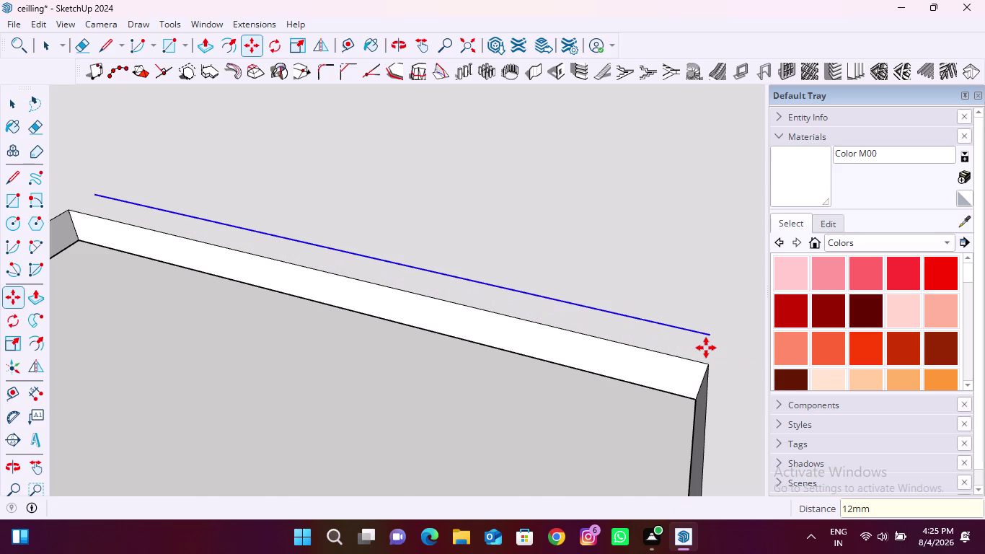
scroll(down, 3)
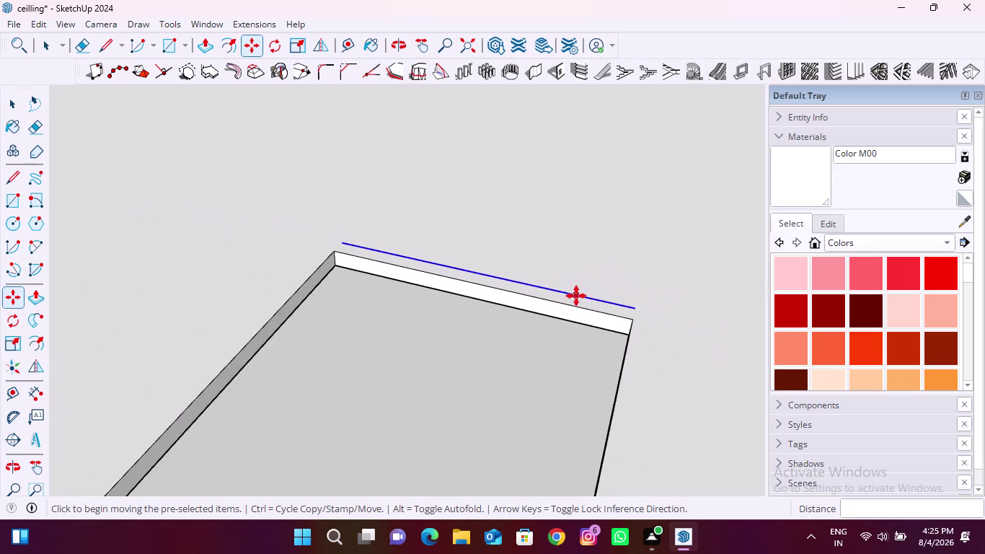
scroll(down, 3)
scroll(down, 3)
scroll(down, 3)
scroll(down, 3)
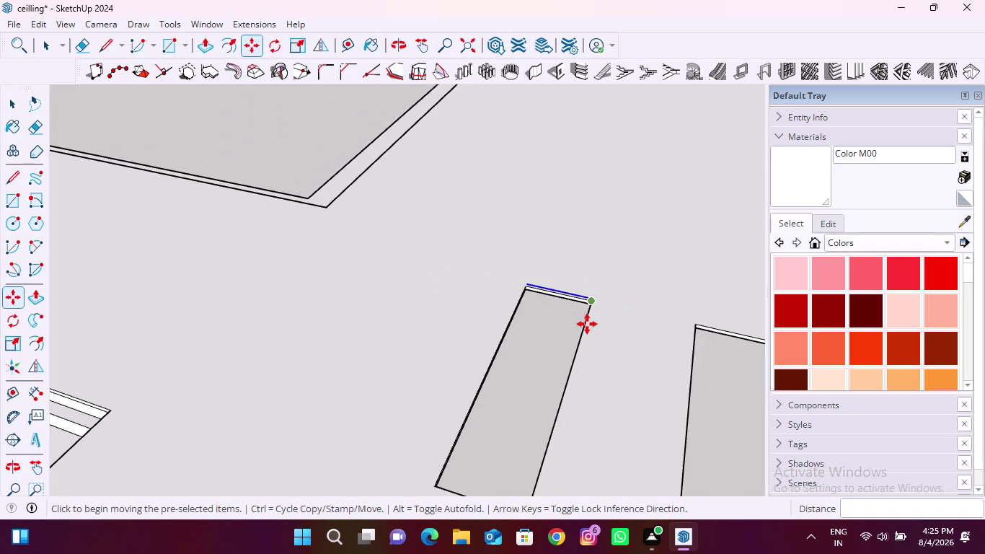
scroll(up, 3)
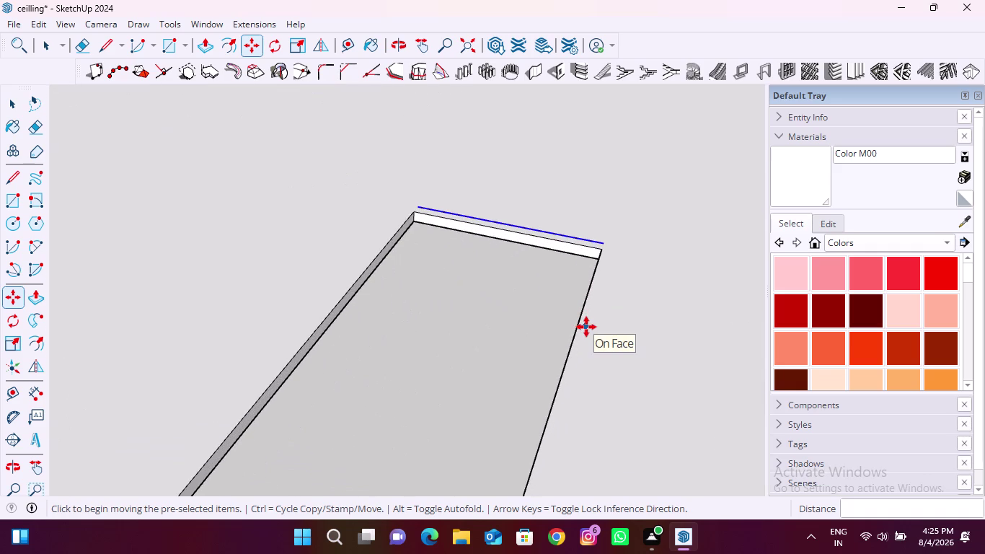
scroll(down, 3)
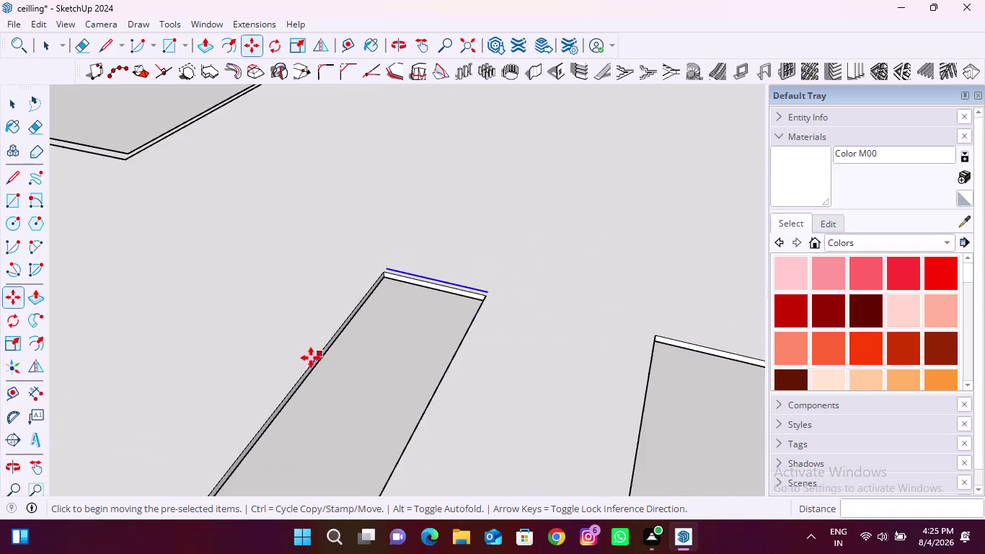
scroll(down, 3)
scroll(down, 3)
scroll(up, 3)
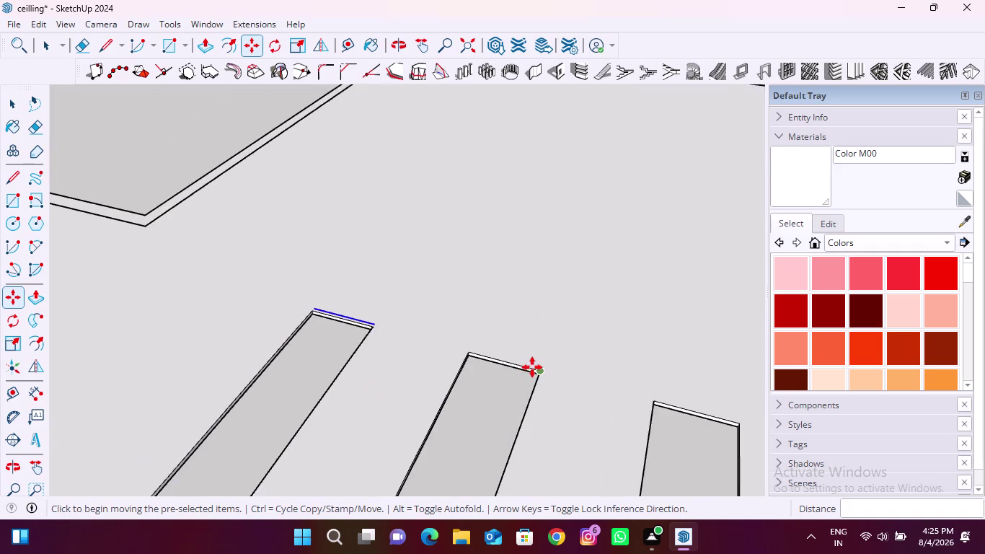
scroll(up, 3)
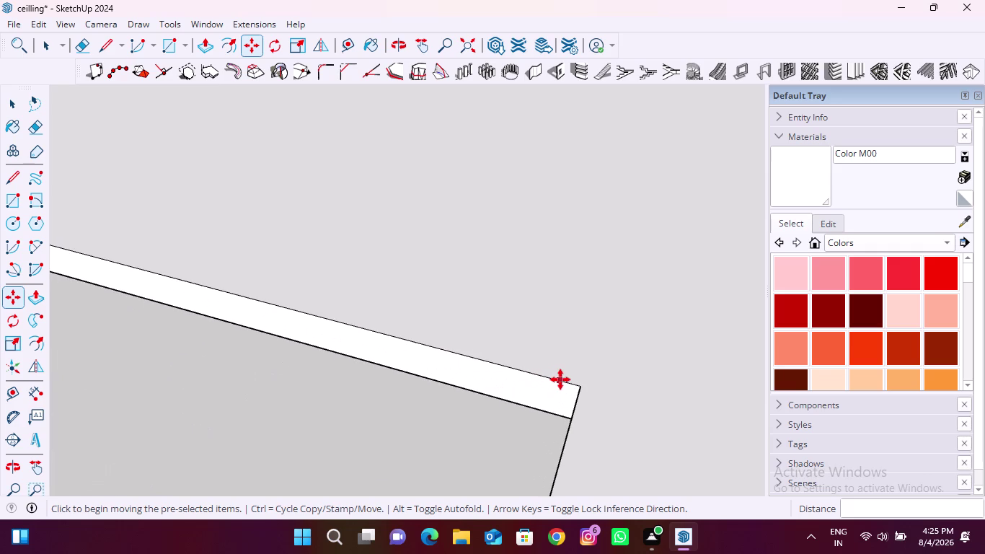
click(560, 380)
key(Escape)
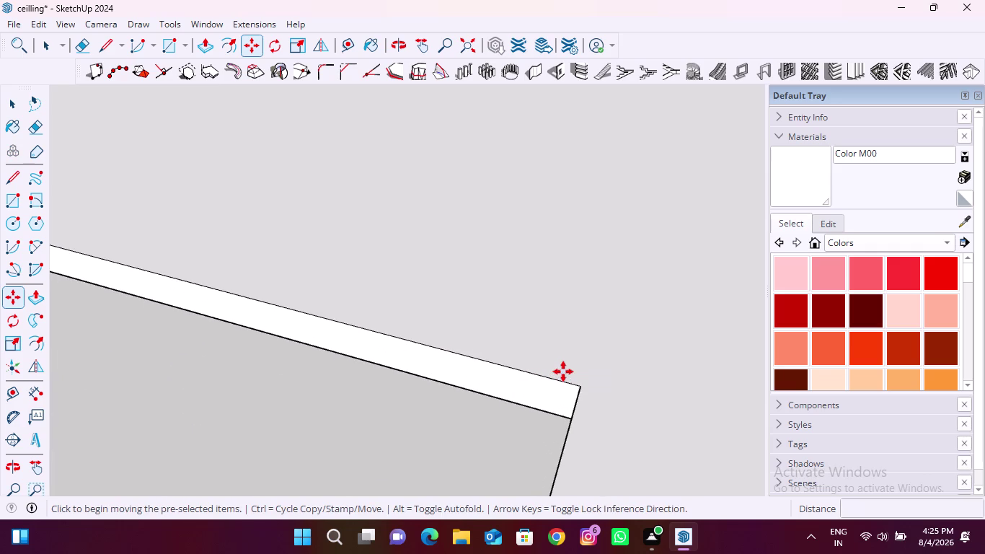
Move-copy the new offset edge line by 12 mm.
scroll(down, 3)
key(space)
scroll(down, 3)
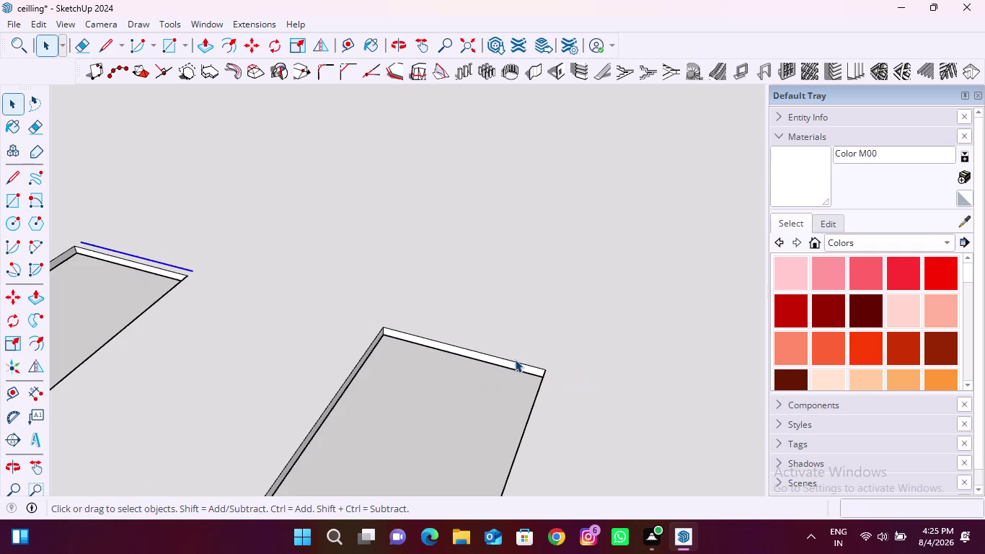
scroll(up, 3)
middle_drag(191, 274, 251, 301)
scroll(up, 3)
click(209, 287)
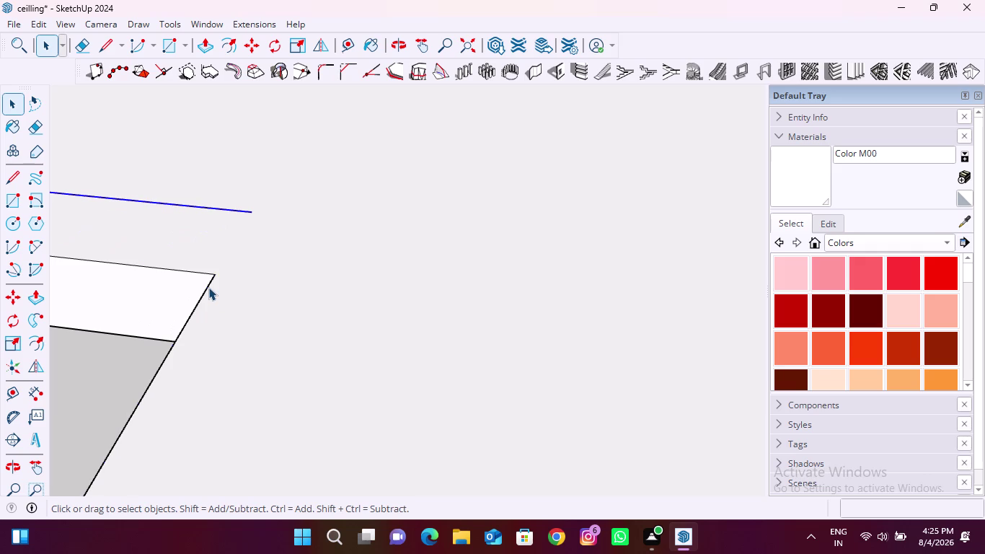
text(m)
key(space)
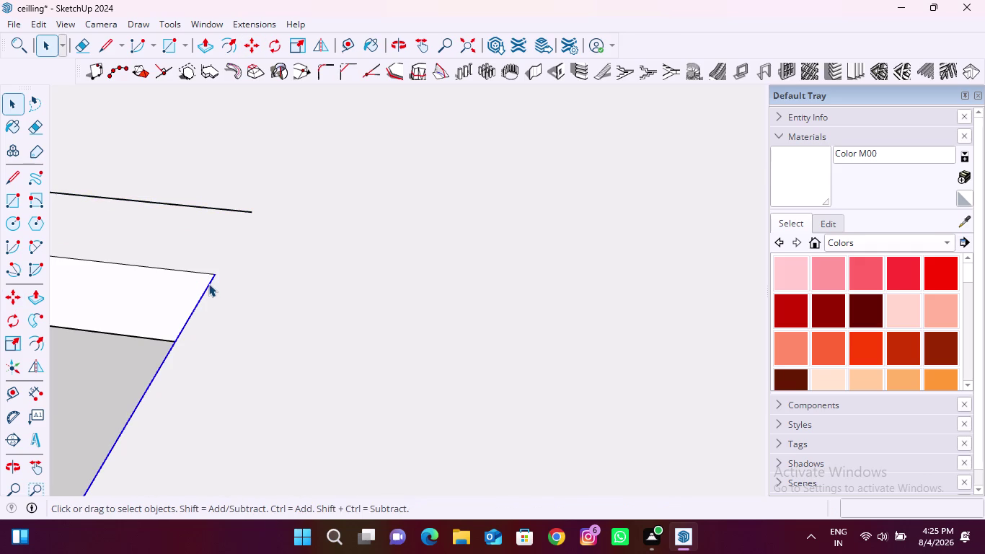
key(m)
click(215, 273)
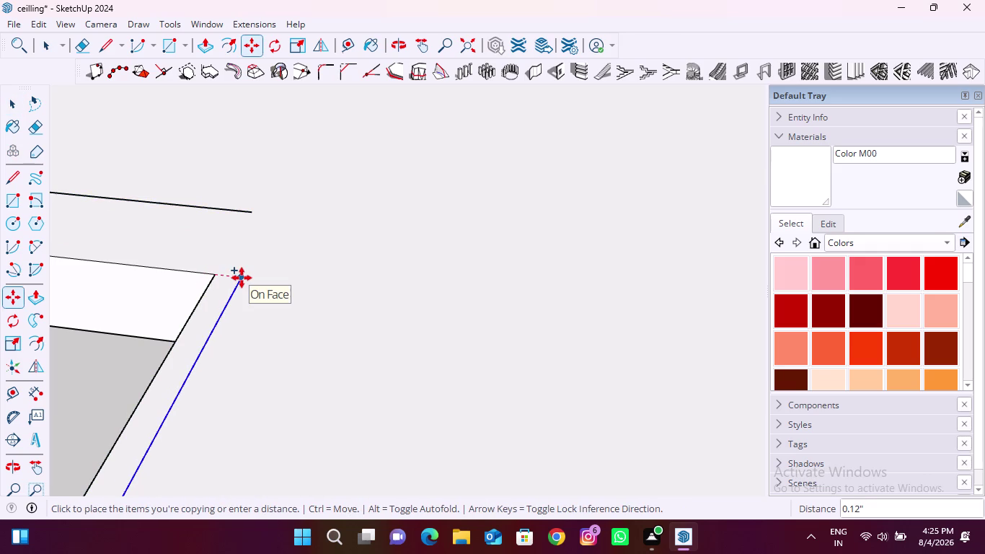
text(12)
text(mm)
key(Return)
scroll(down, 3)
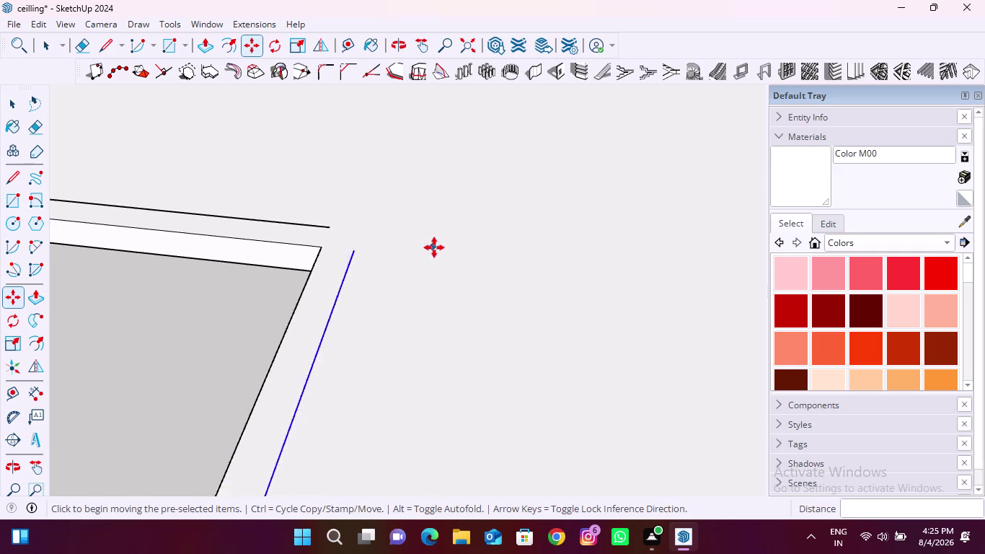
scroll(down, 3)
scroll(down, 3)
Copy the panel's bottom edge 12 mm outward.
key(space)
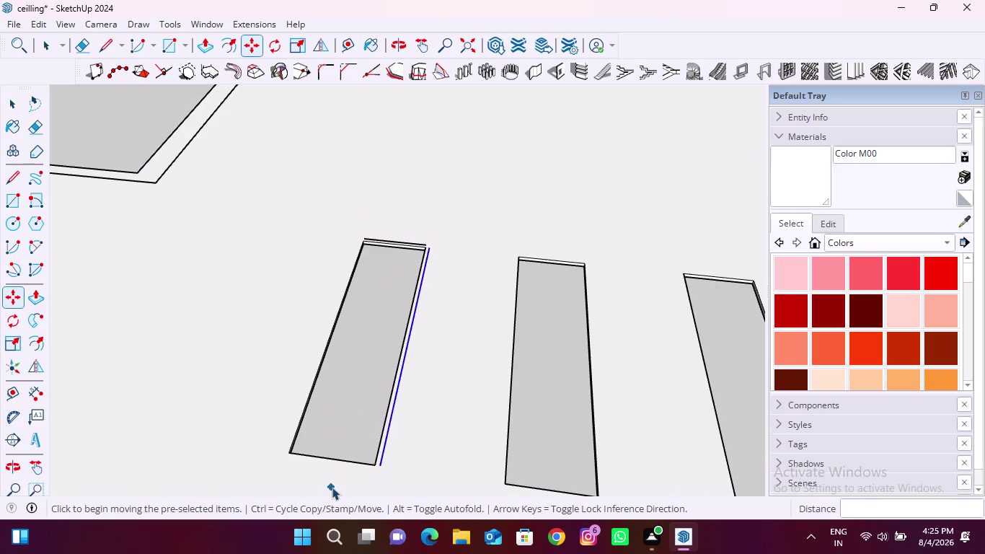
scroll(up, 3)
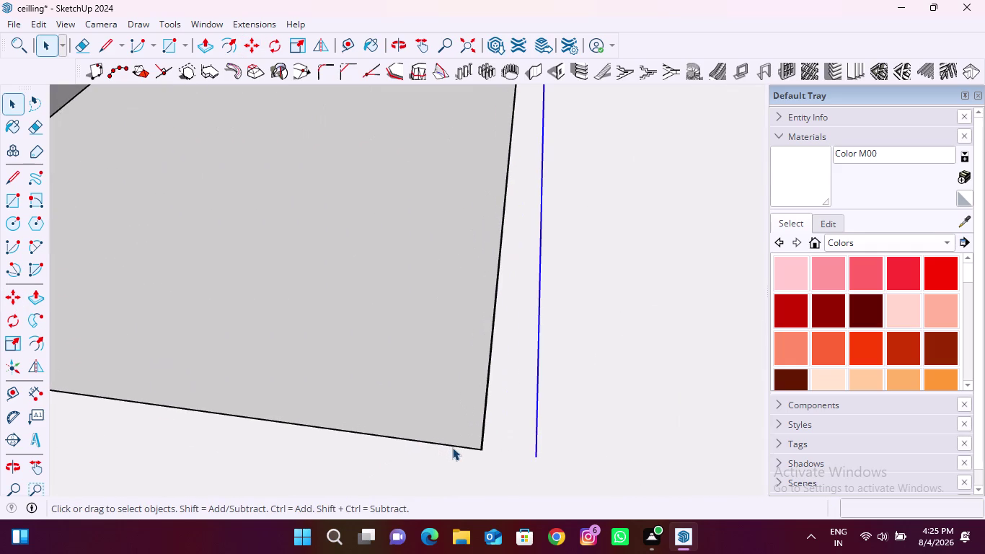
click(454, 447)
key(m)
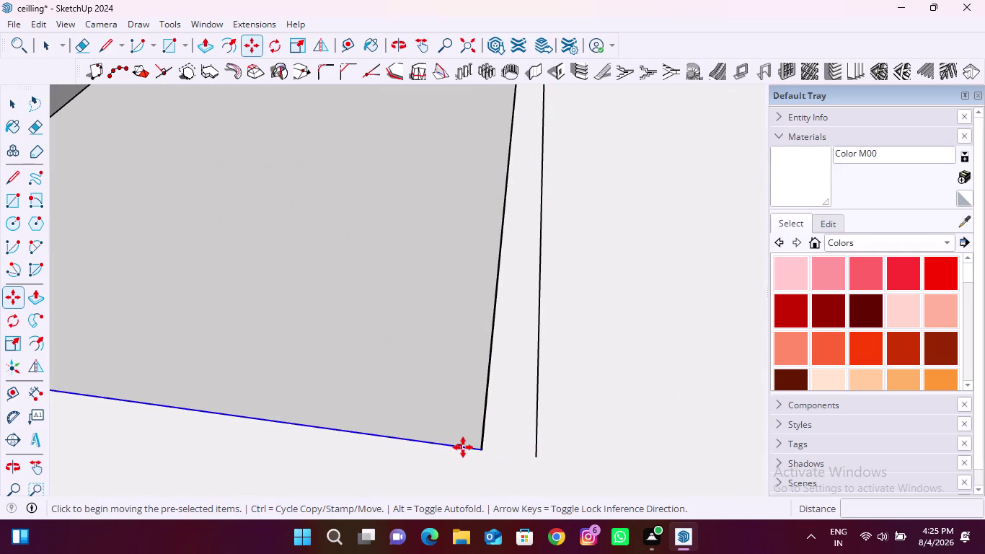
click(478, 448)
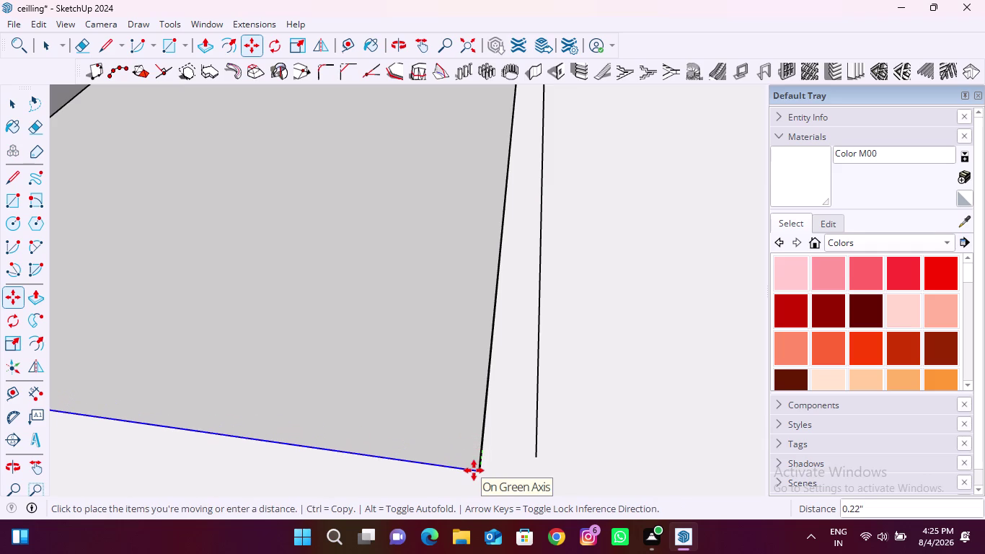
text(1)
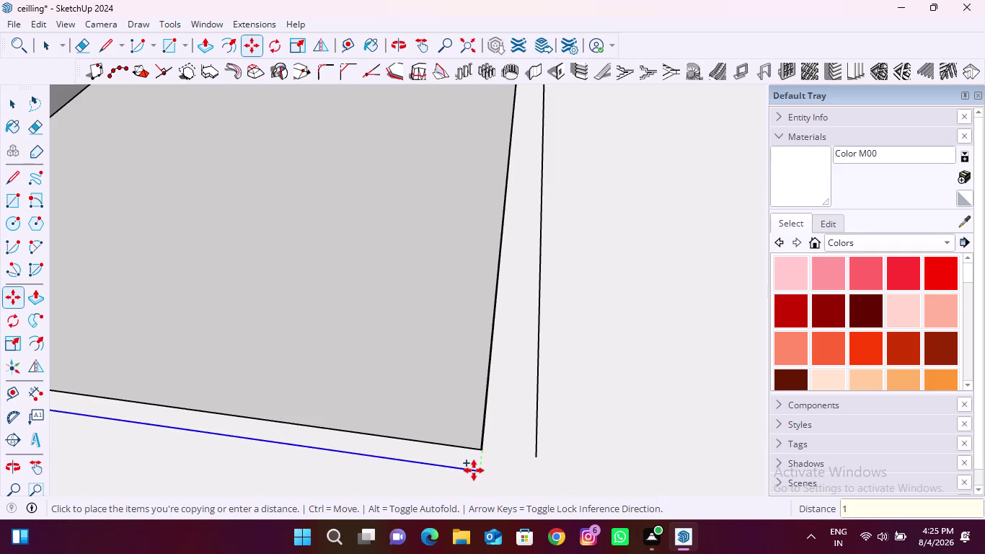
text(2mm)
key(Return)
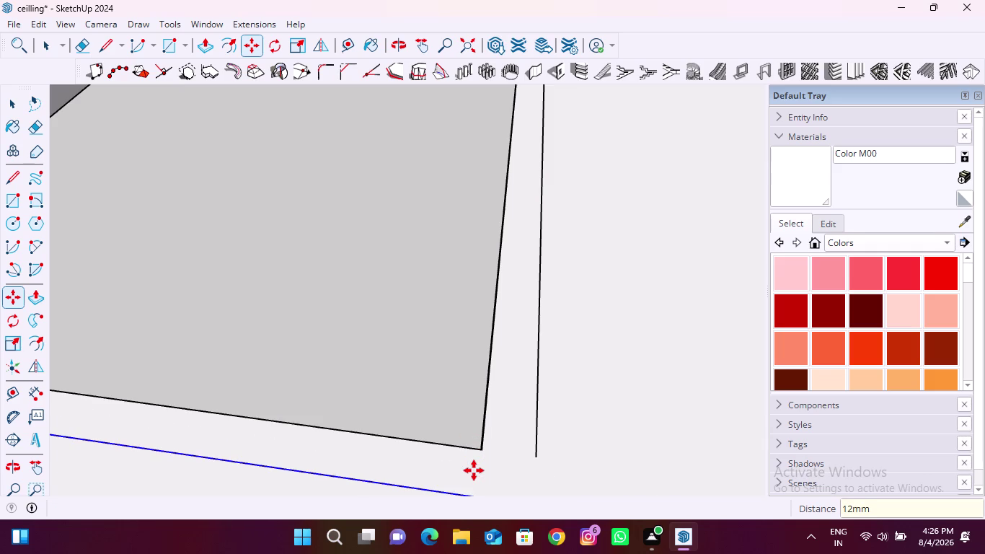
scroll(down, 3)
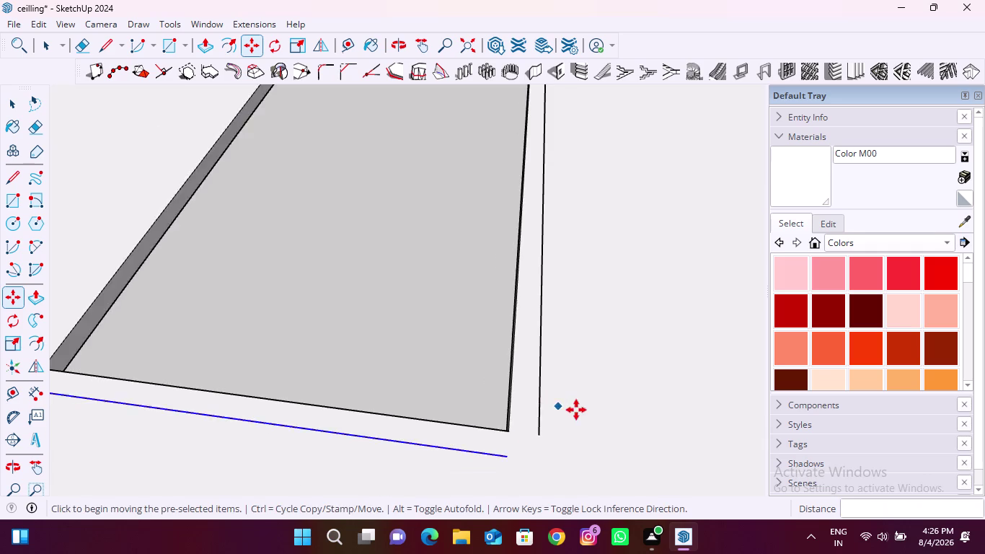
scroll(down, 3)
scroll(down, 3)
Copy the panel's left edge 12 mm outward.
key(space)
scroll(up, 3)
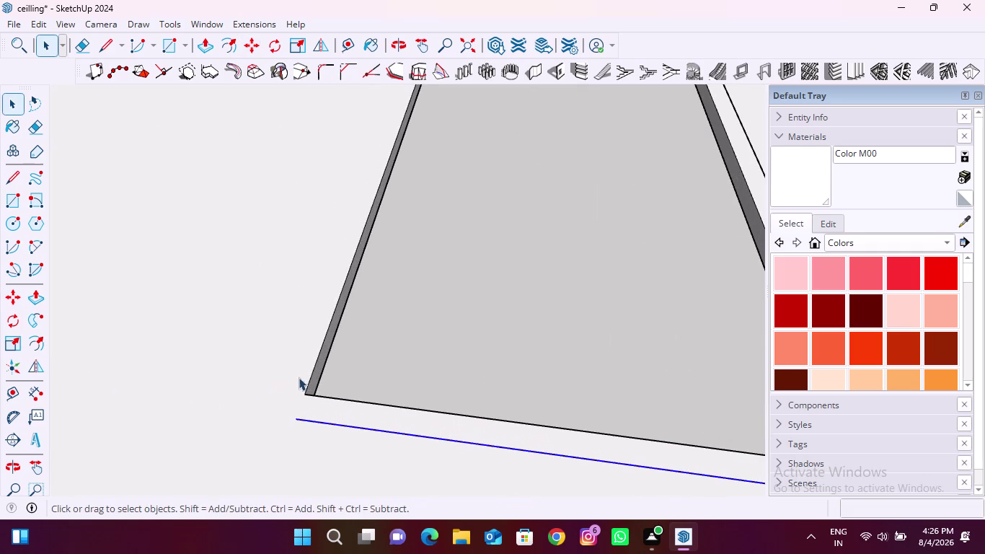
click(309, 382)
key(m)
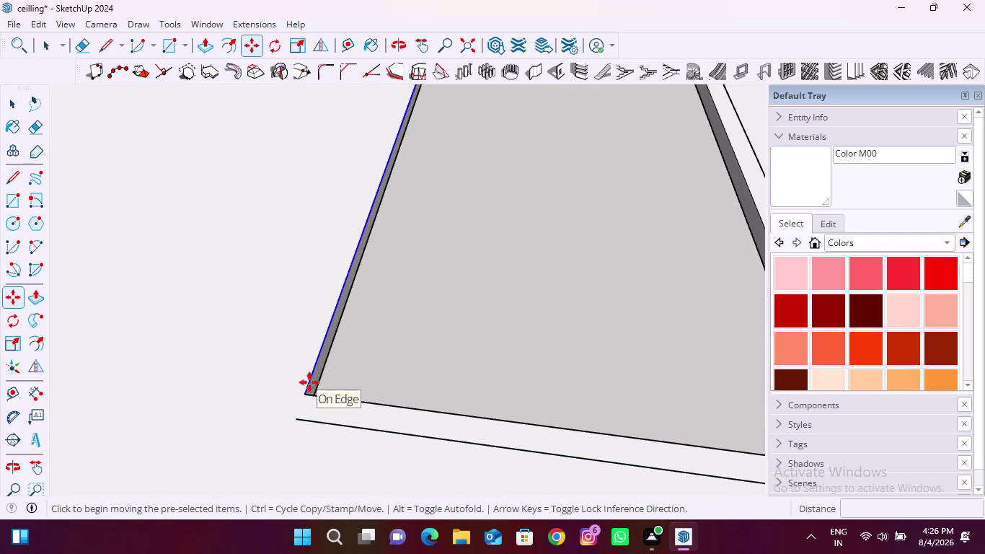
click(309, 390)
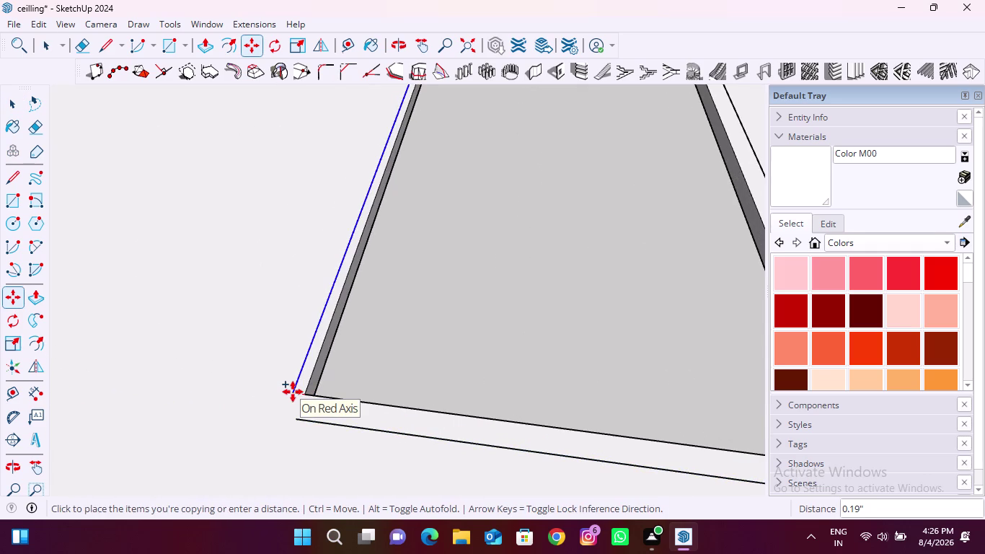
text(12)
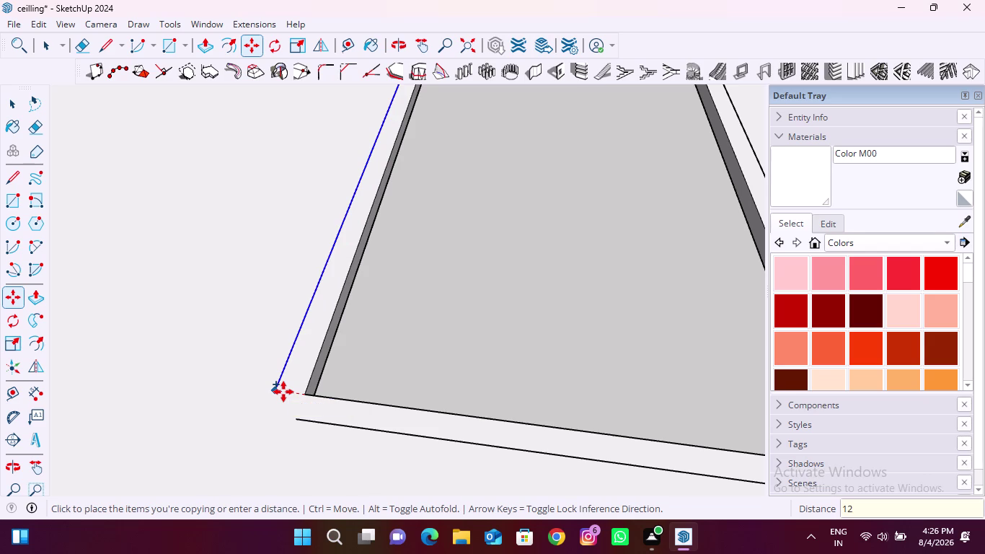
text(mm)
key(Return)
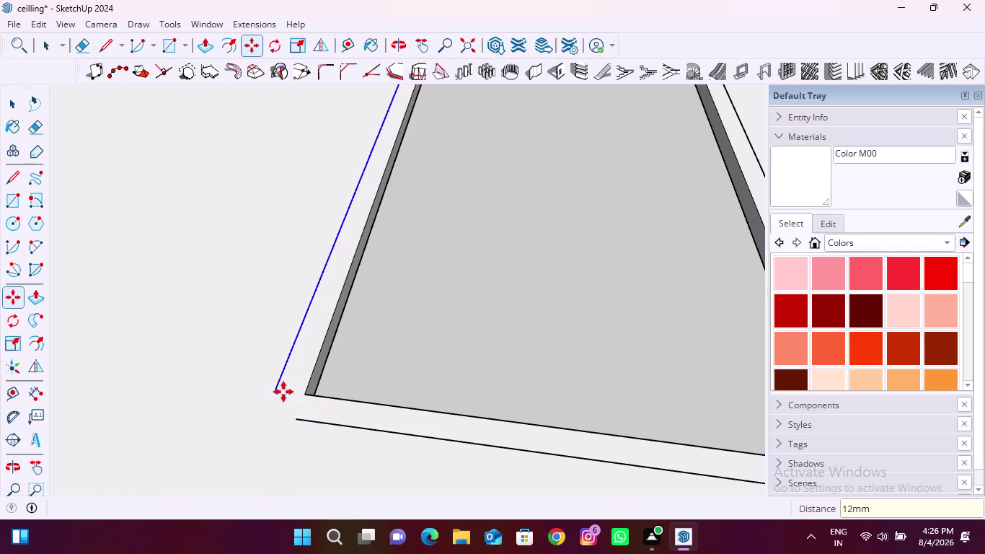
click(95, 41)
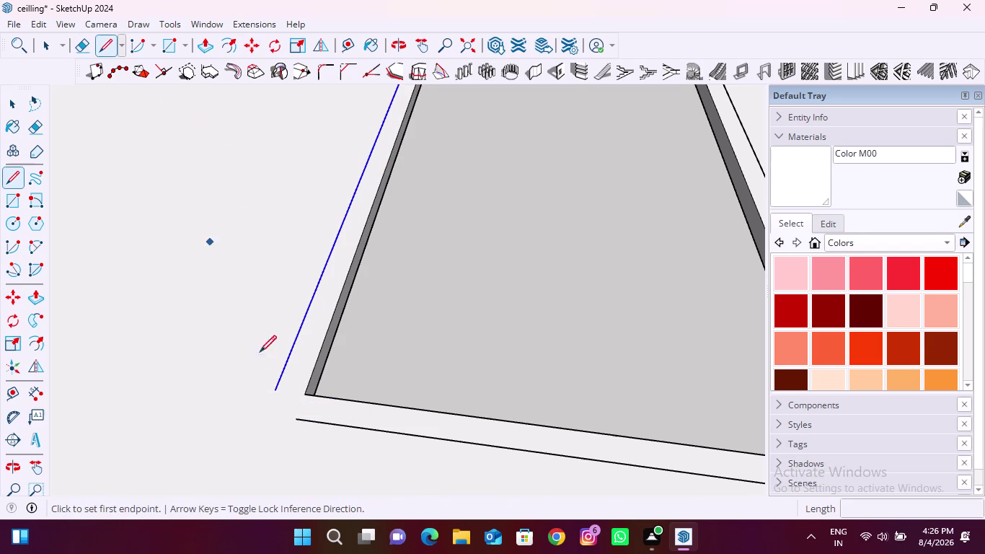
Draw a line joining the offset edges at the bottom-left corner.
click(273, 393)
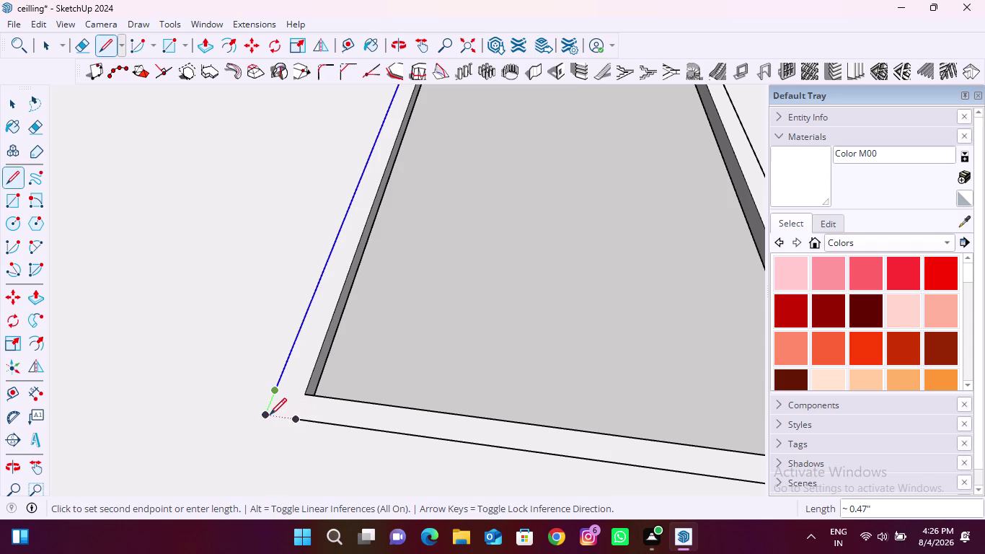
click(265, 414)
click(297, 421)
scroll(down, 3)
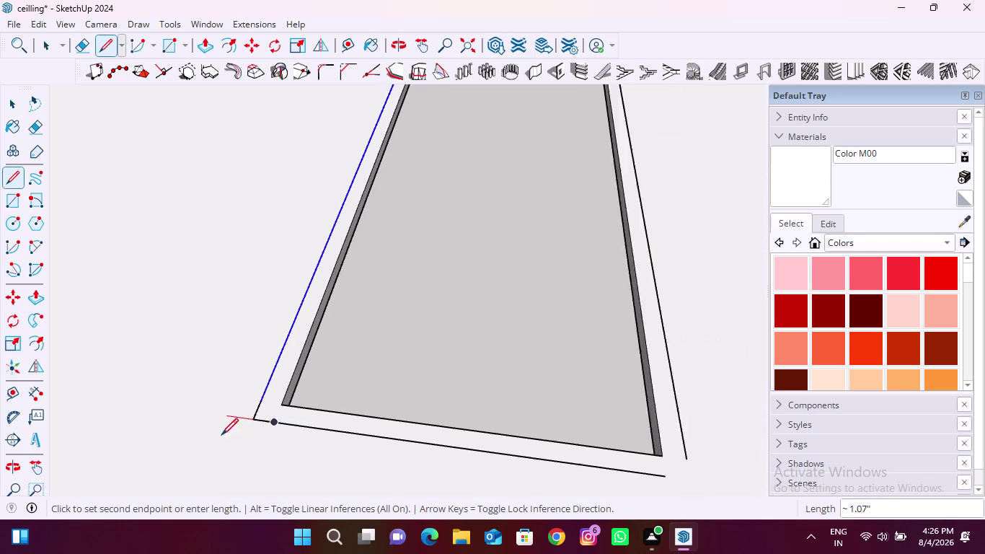
scroll(down, 3)
key(Escape)
scroll(down, 3)
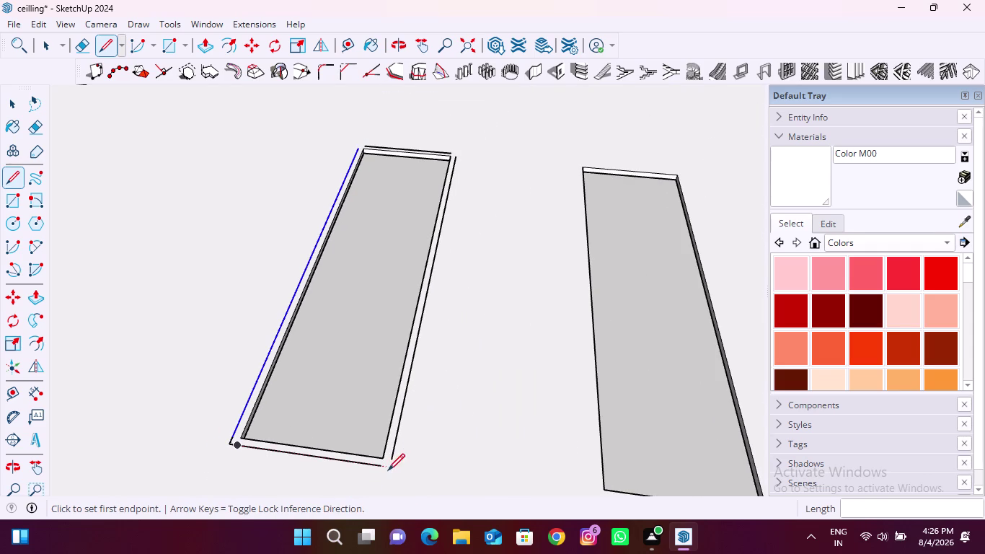
key(space)
key(space)
click(361, 431)
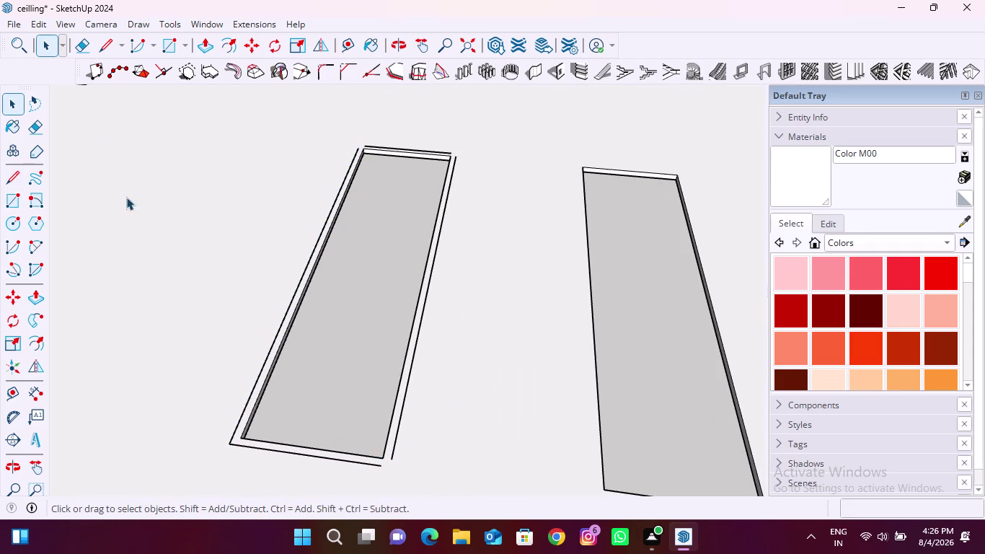
Close the bottom-right corner of the border with connecting lines.
click(94, 36)
click(106, 44)
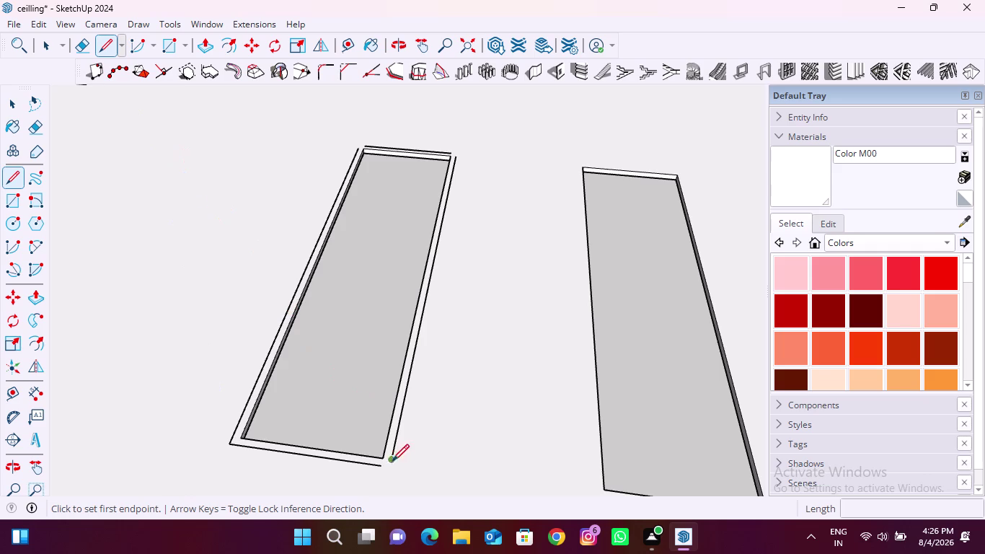
scroll(up, 3)
click(376, 468)
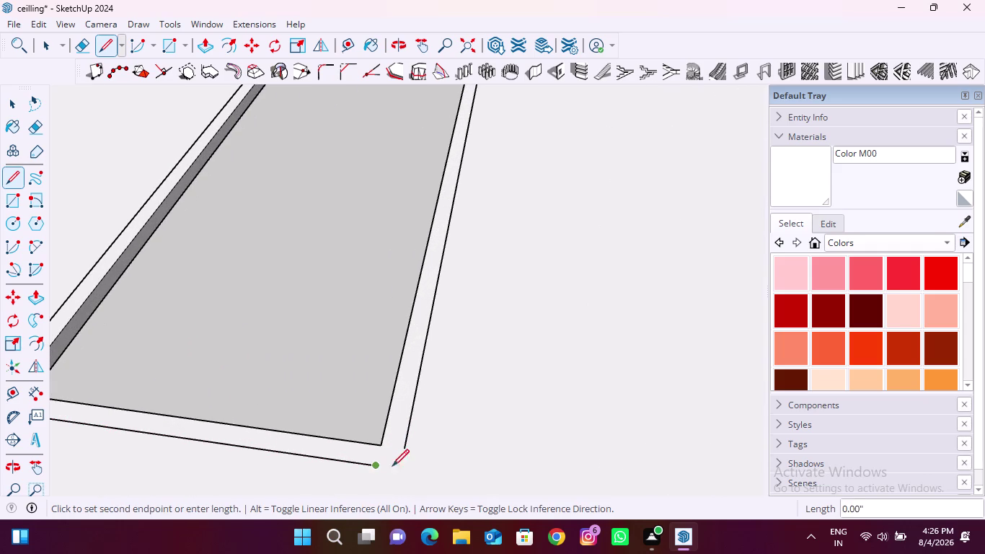
click(398, 466)
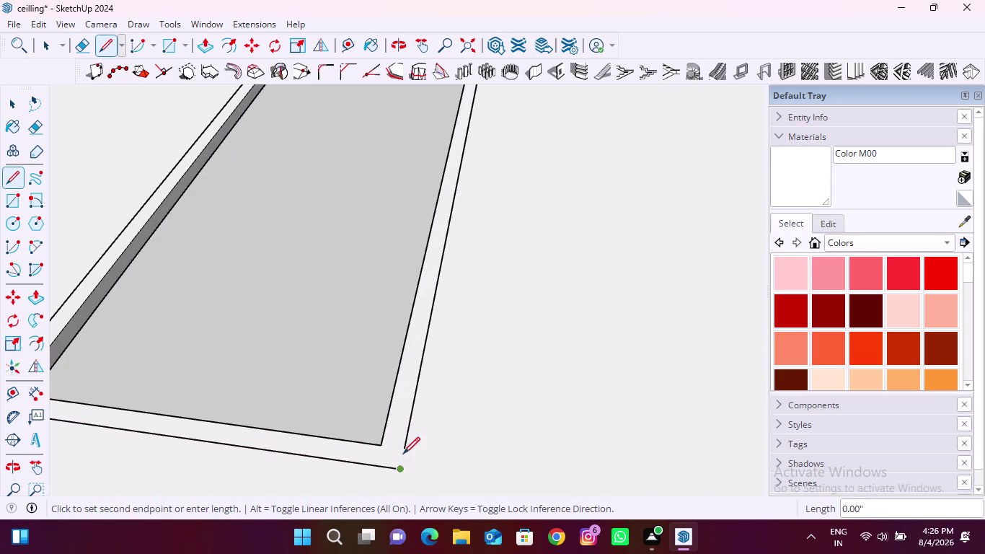
click(404, 449)
scroll(down, 3)
scroll(down, 3)
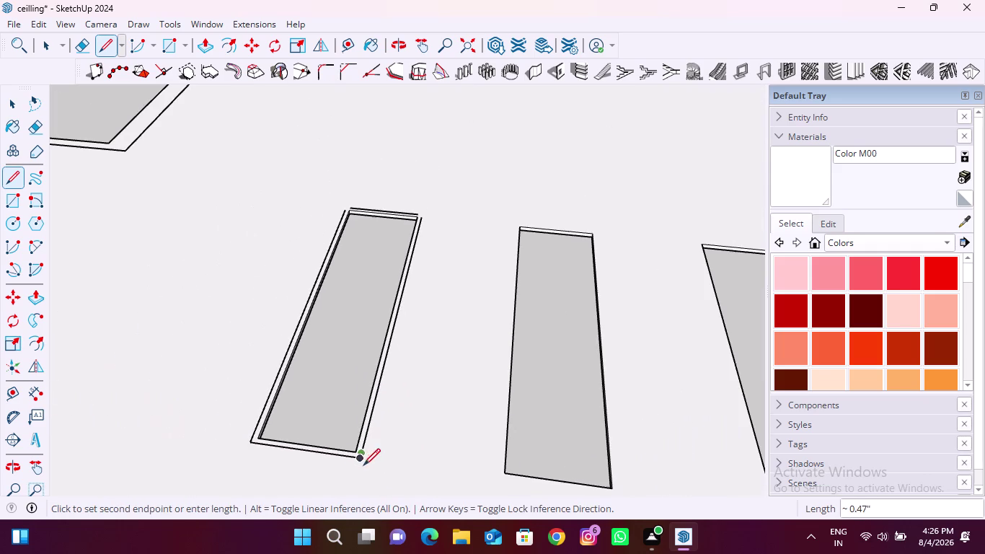
key(Escape)
scroll(down, 3)
scroll(up, 3)
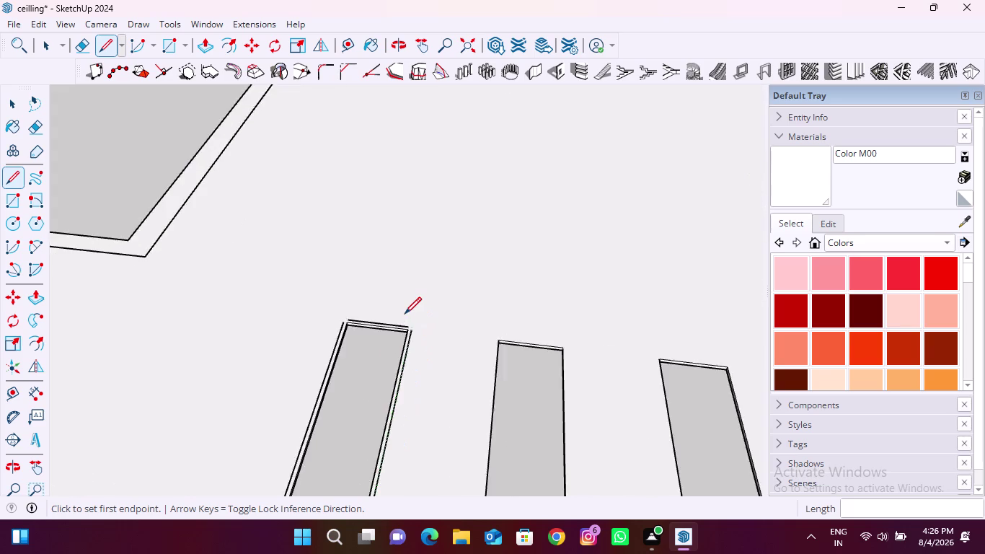
scroll(up, 3)
Join the offset edges at the top-right and top-left corners.
click(407, 342)
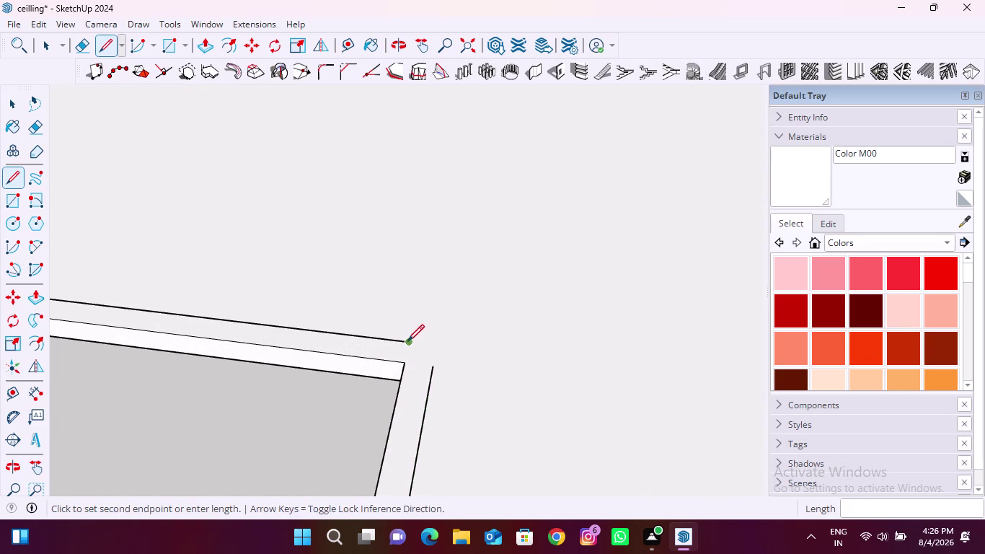
click(440, 346)
click(431, 371)
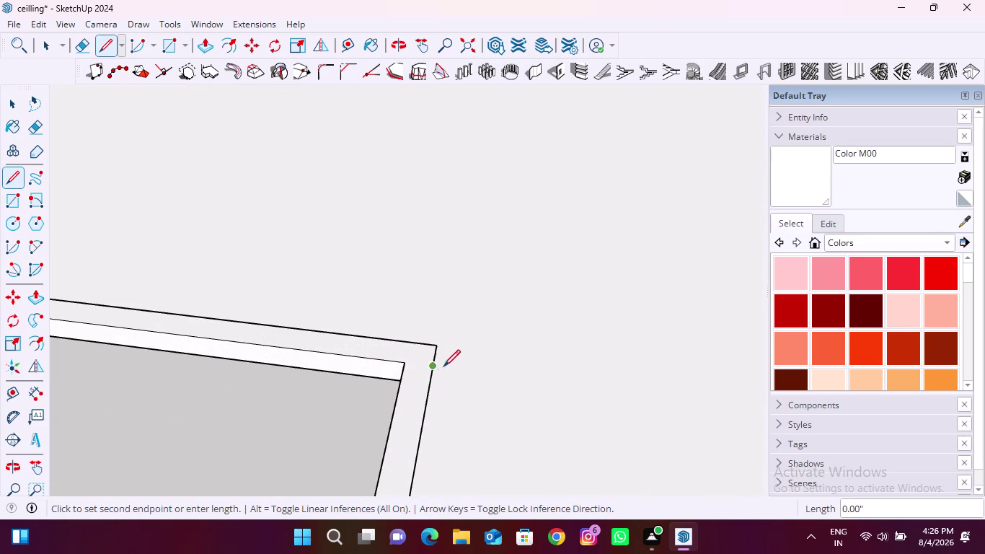
scroll(down, 3)
scroll(up, 3)
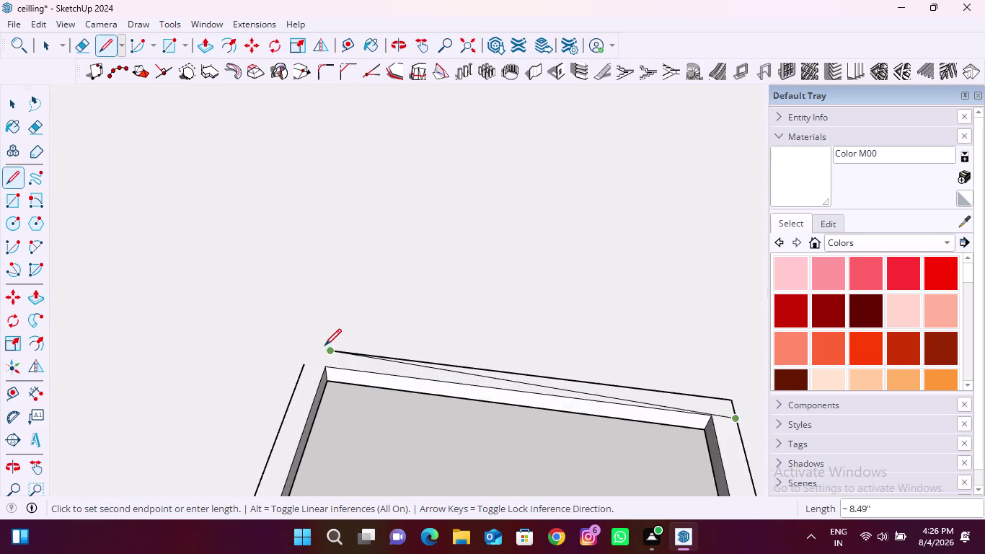
key(Escape)
click(331, 351)
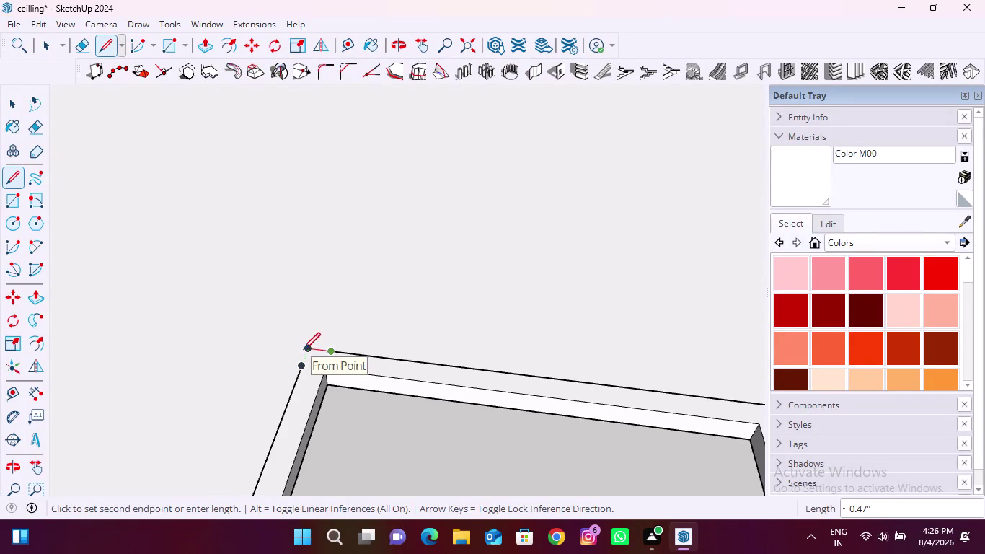
click(303, 349)
click(302, 364)
scroll(down, 3)
key(space)
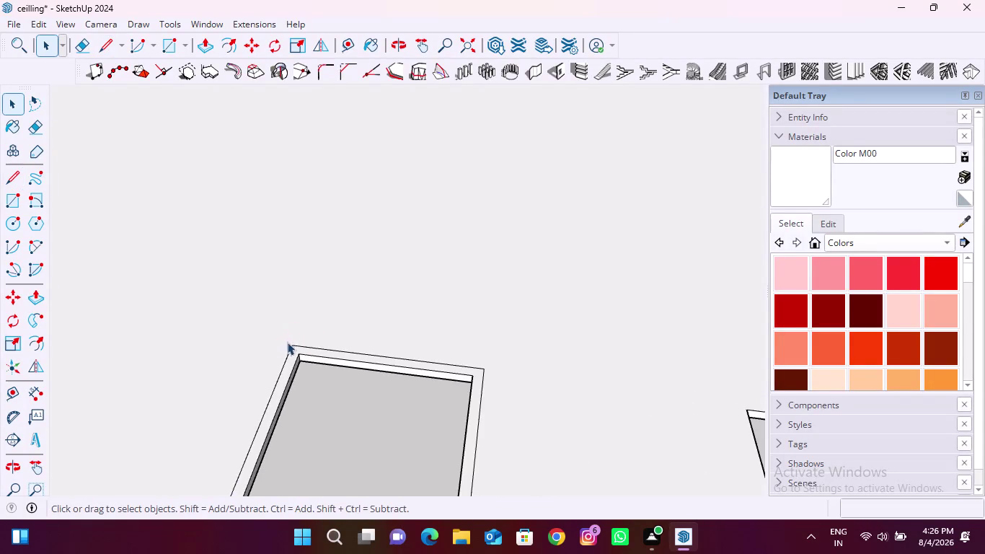
scroll(down, 3)
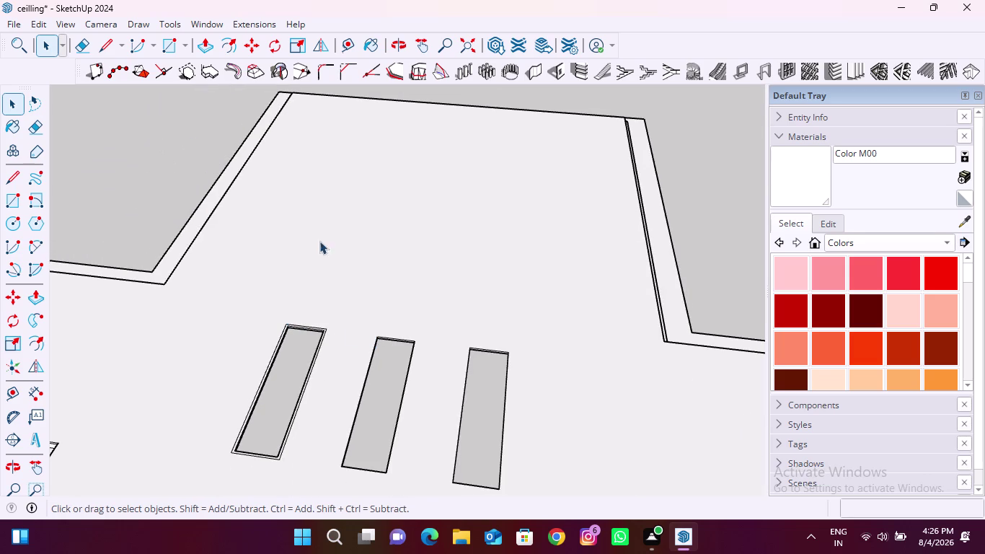
Copy the first slot panel's top edge 12 mm outward.
scroll(up, 3)
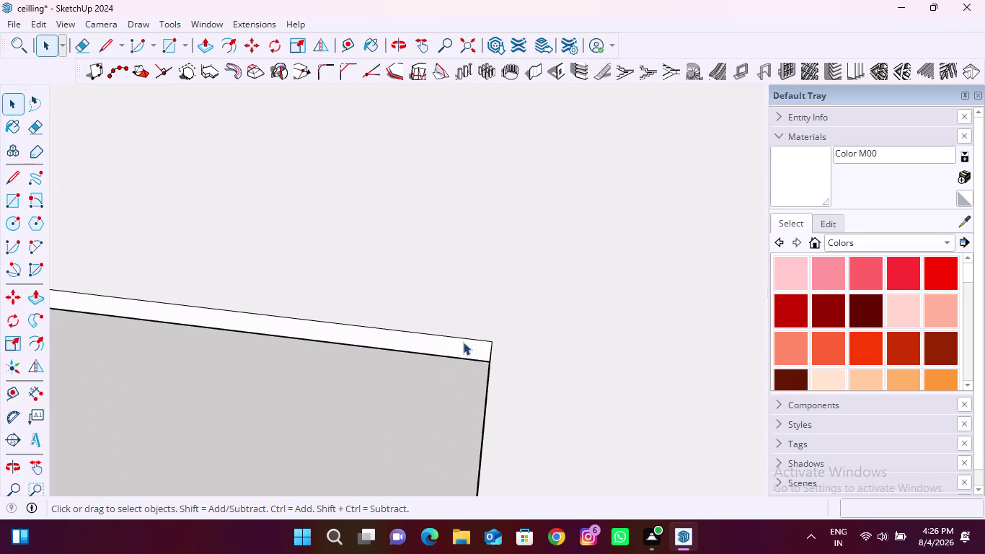
scroll(up, 3)
click(500, 340)
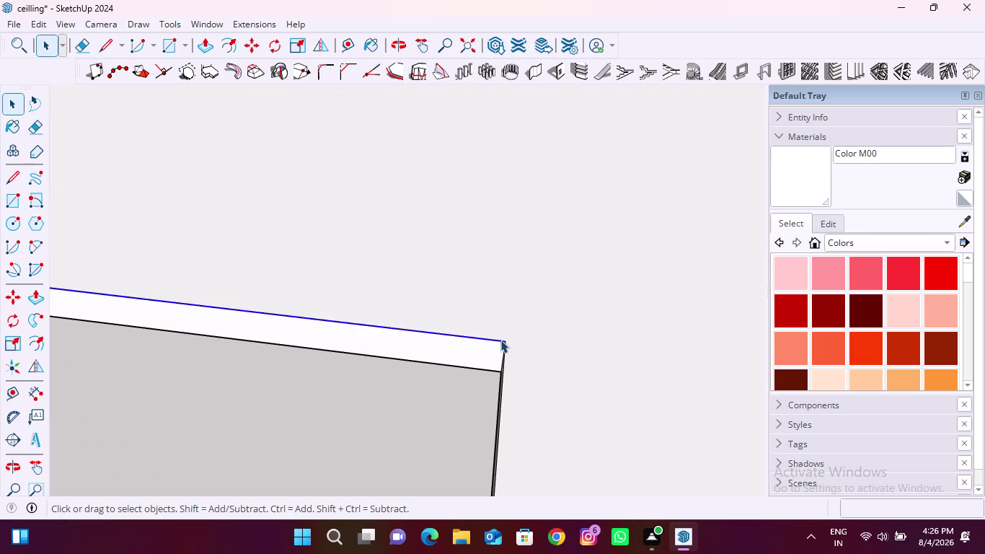
key(m)
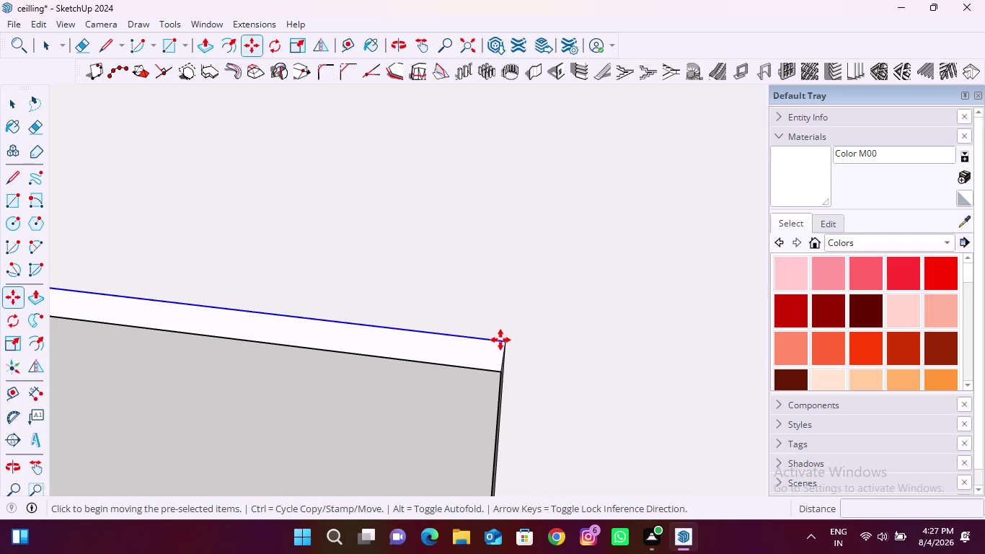
click(503, 340)
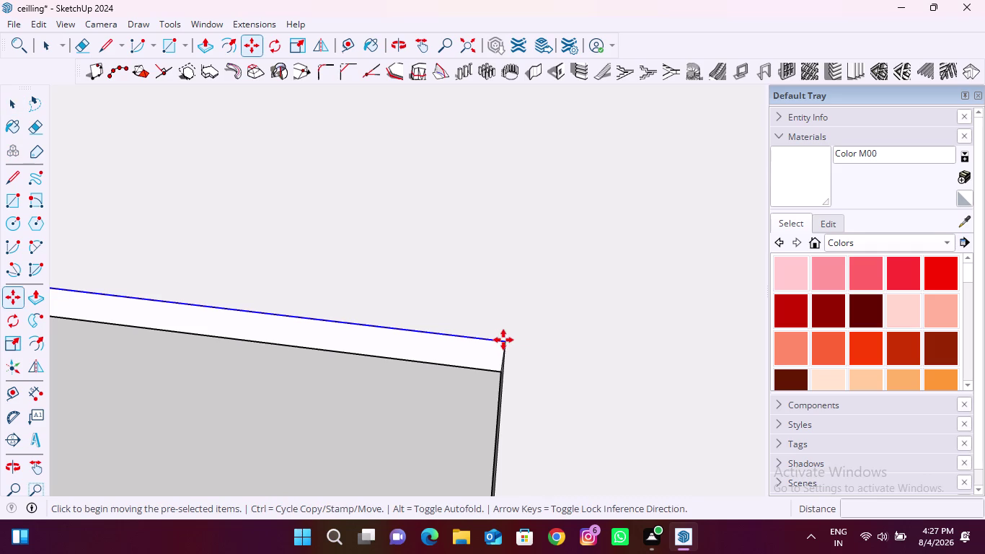
text(12)
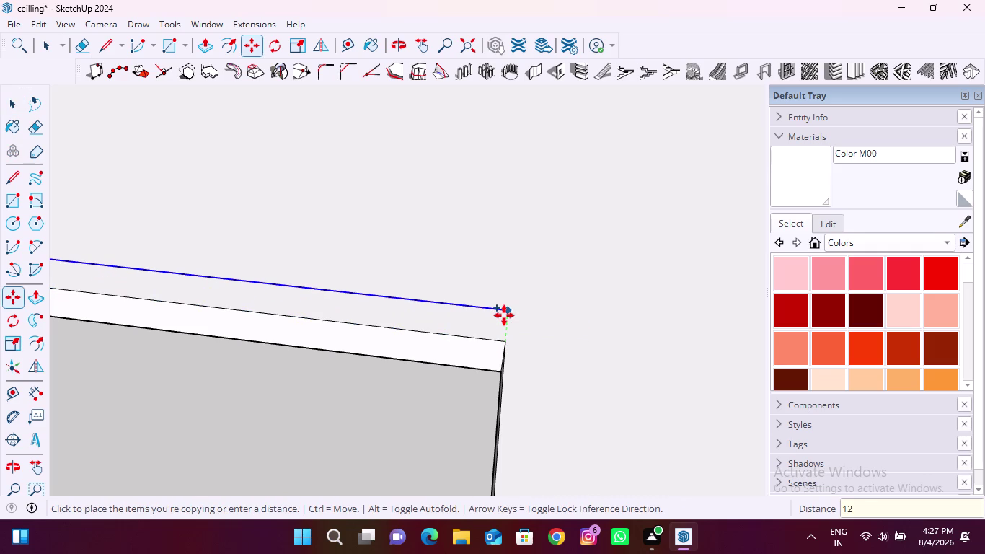
text(mm)
key(Return)
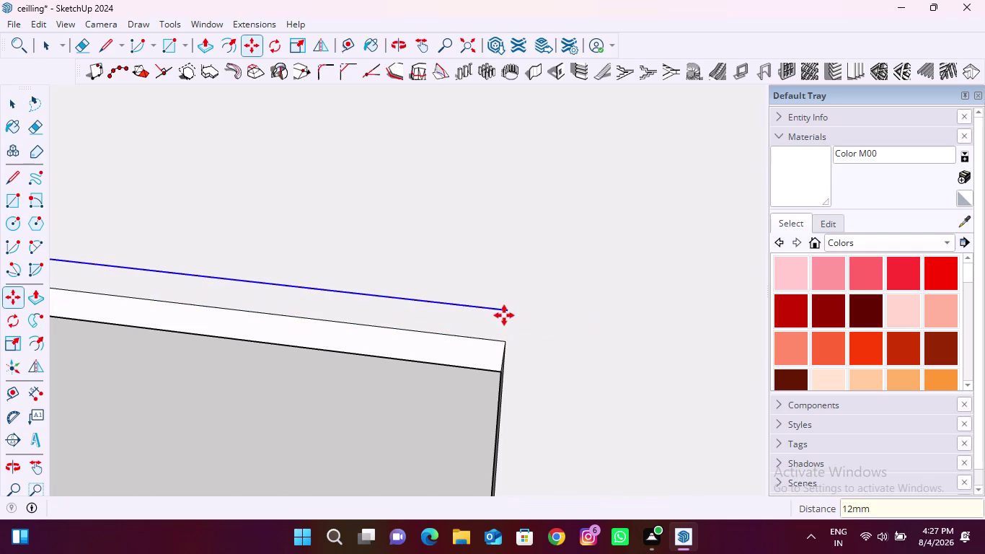
scroll(down, 3)
key(space)
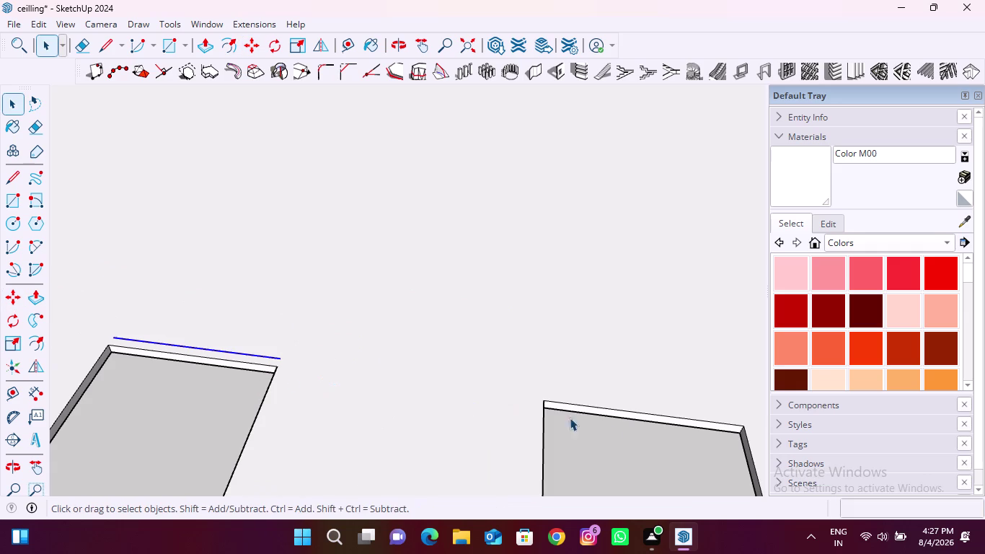
Copy the next slot panel's top edge 12 mm outward.
scroll(up, 3)
click(666, 409)
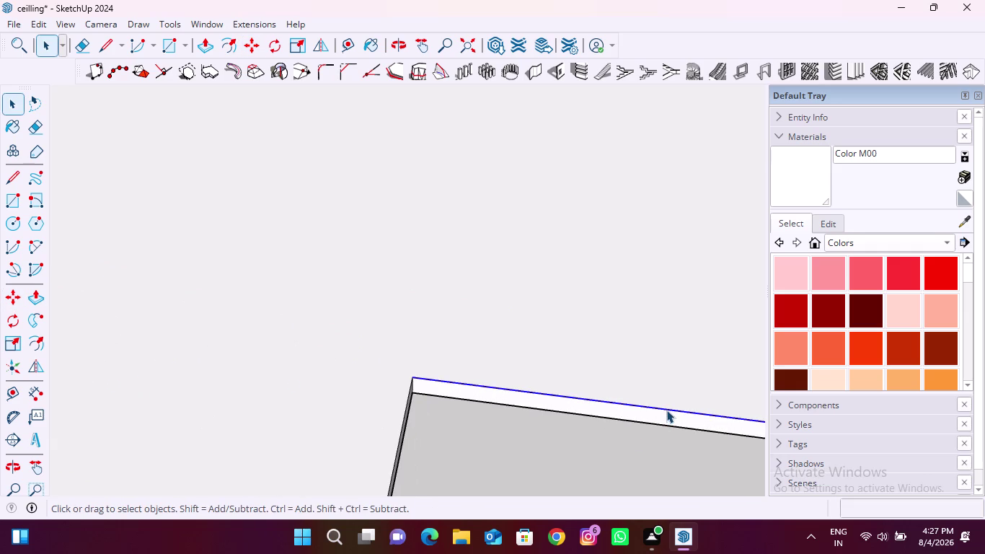
key(m)
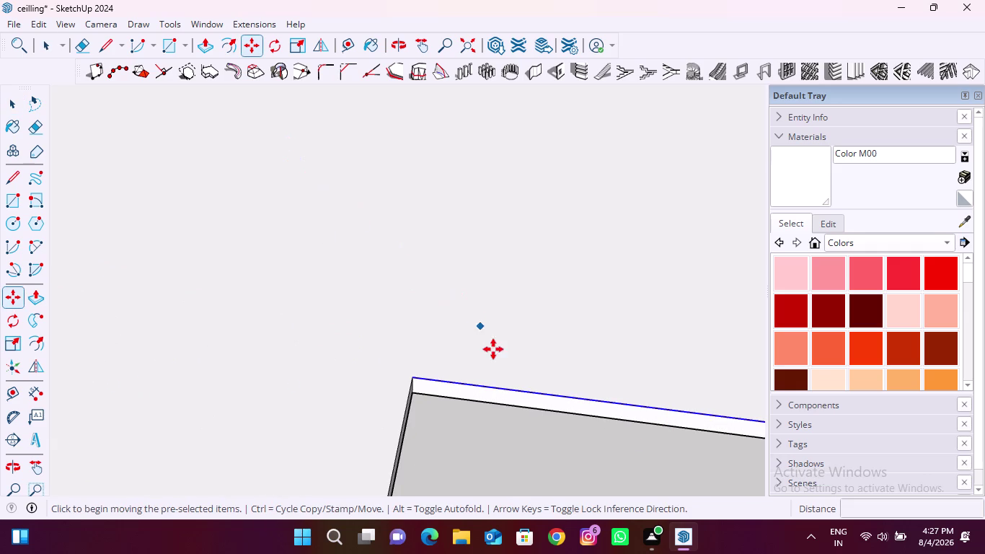
click(517, 392)
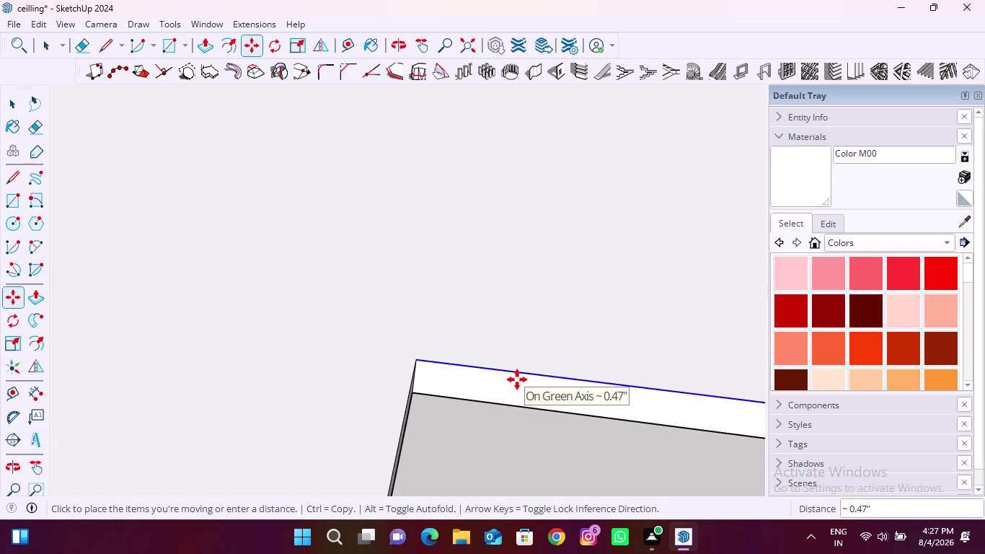
key(Left)
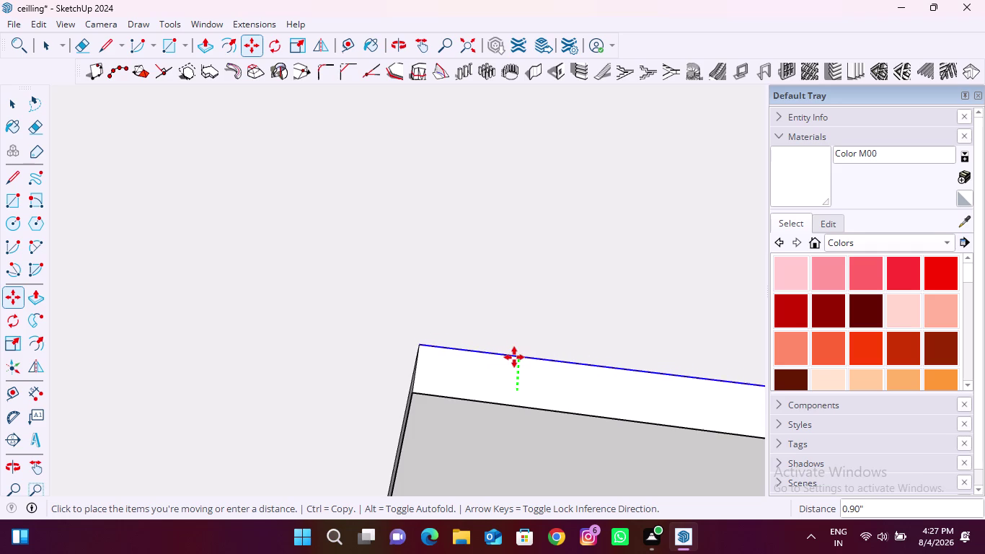
text(1)
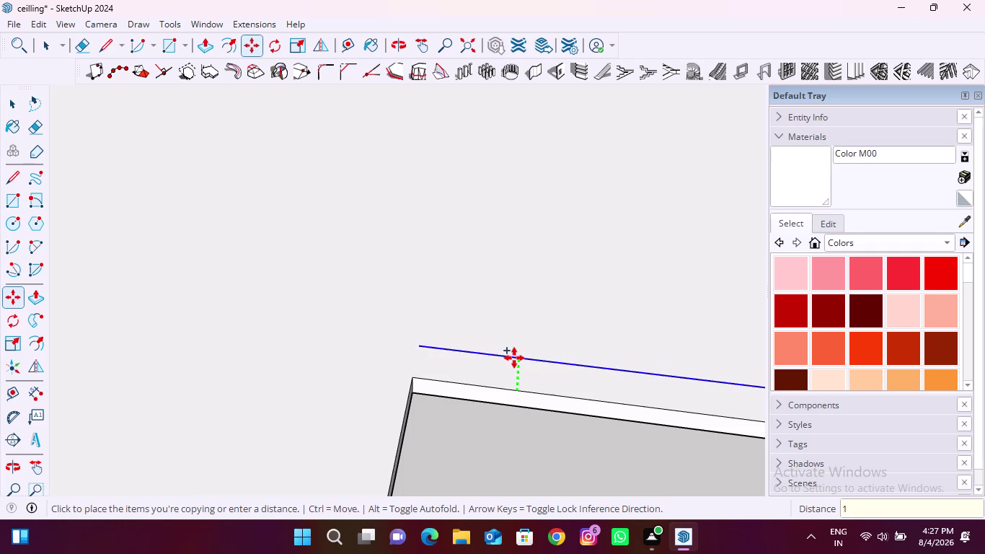
text(2)
text(mm)
key(Return)
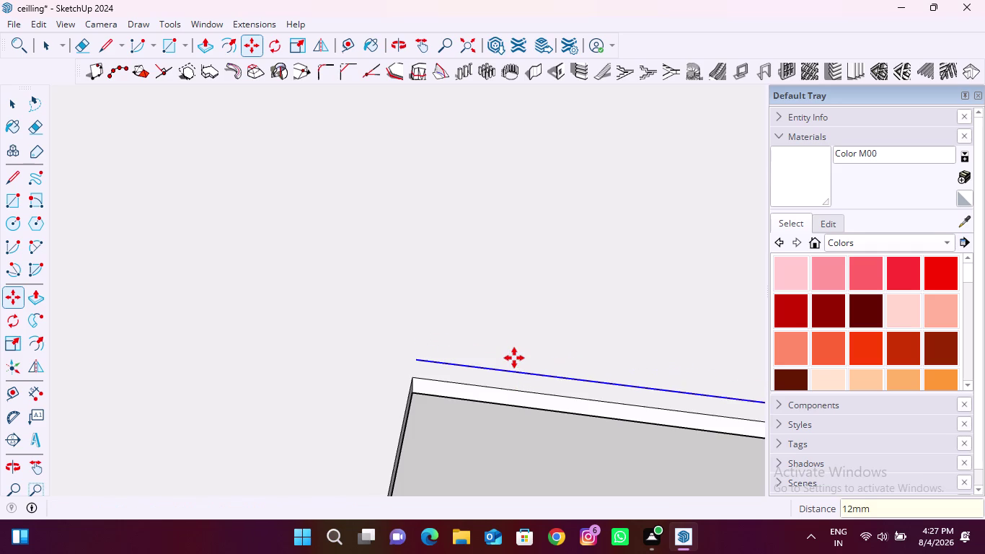
Orbit around the row of slot panels to inspect the 12 mm copied edges.
scroll(down, 3)
middle_drag(412, 358, 696, 302)
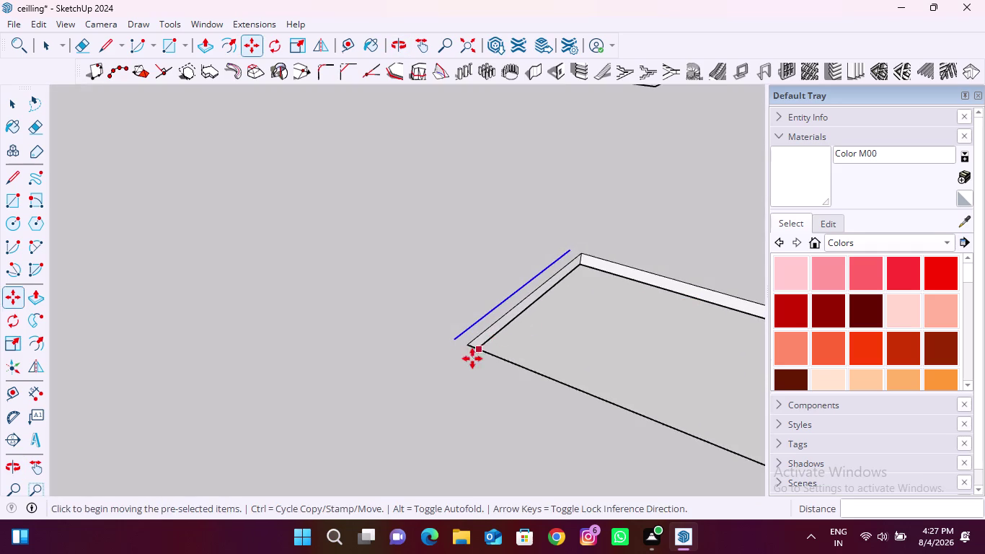
middle_drag(473, 358, 604, 261)
scroll(up, 3)
middle_drag(447, 354, 467, 334)
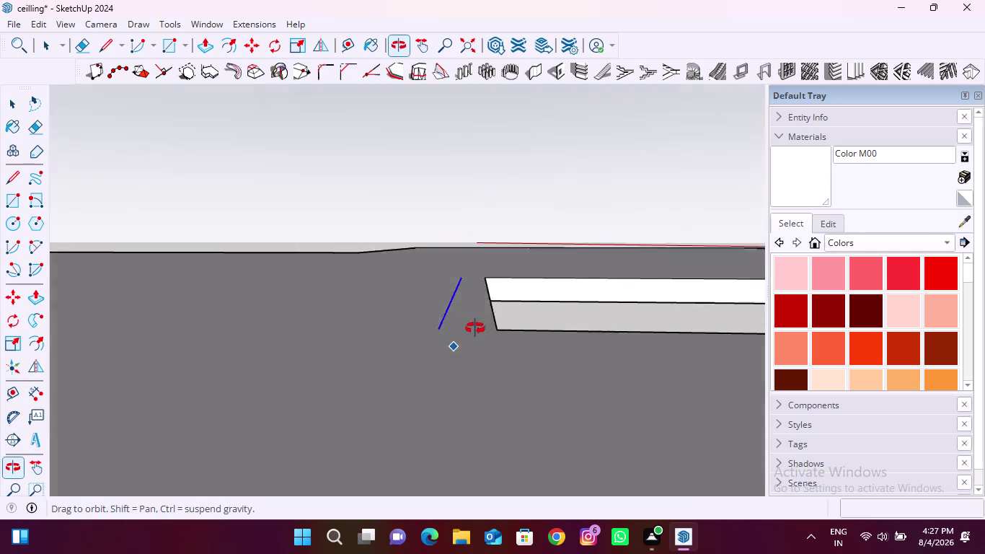
middle_drag(468, 334, 458, 452)
scroll(down, 3)
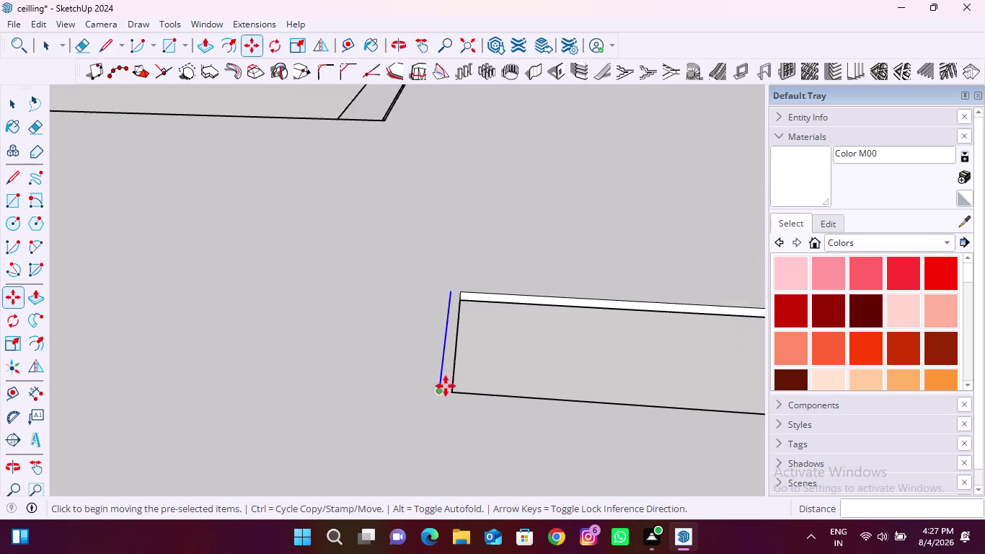
scroll(down, 3)
middle_drag(553, 410, 348, 443)
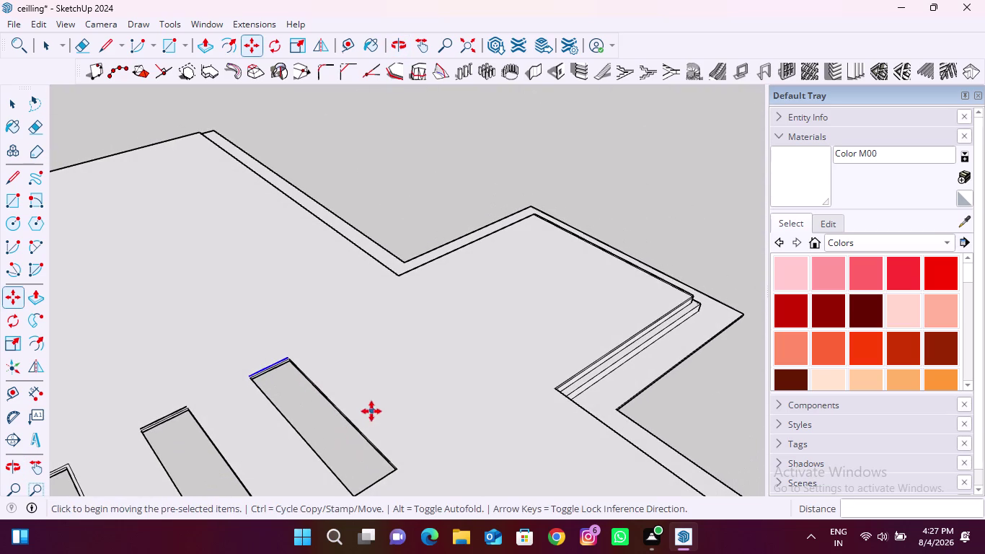
key(space)
click(327, 419)
Draw a 12 mm line from the end of the first offset edge.
click(100, 40)
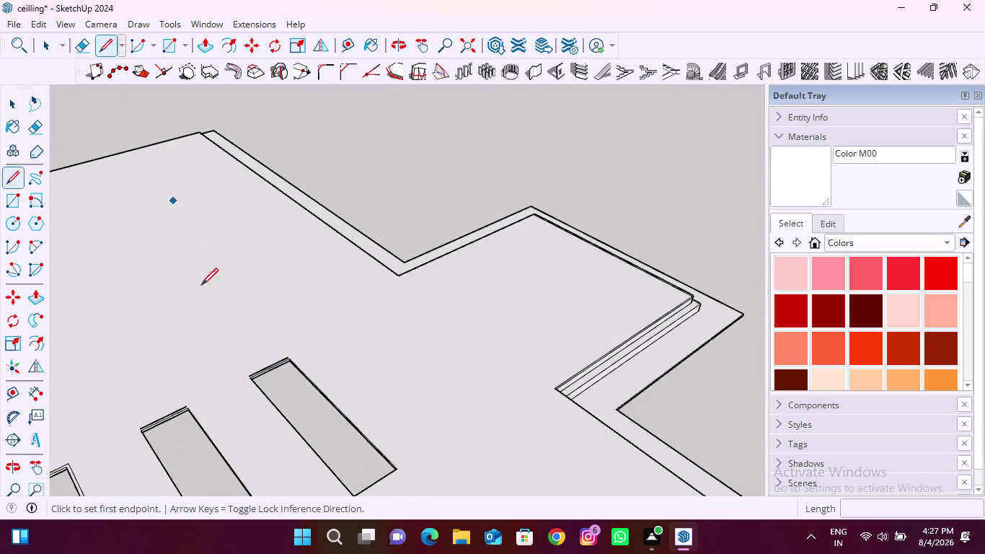
scroll(up, 3)
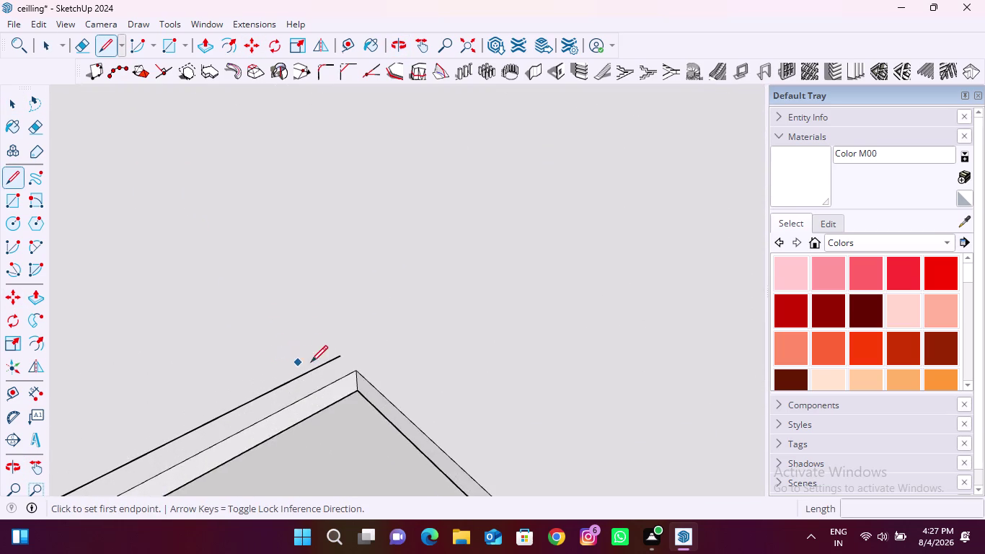
scroll(up, 3)
click(353, 355)
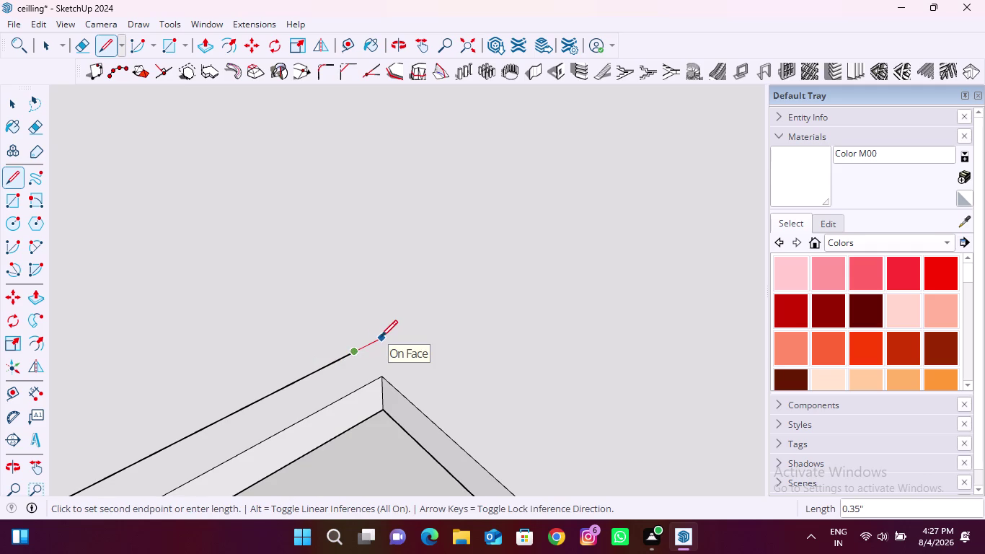
text(12)
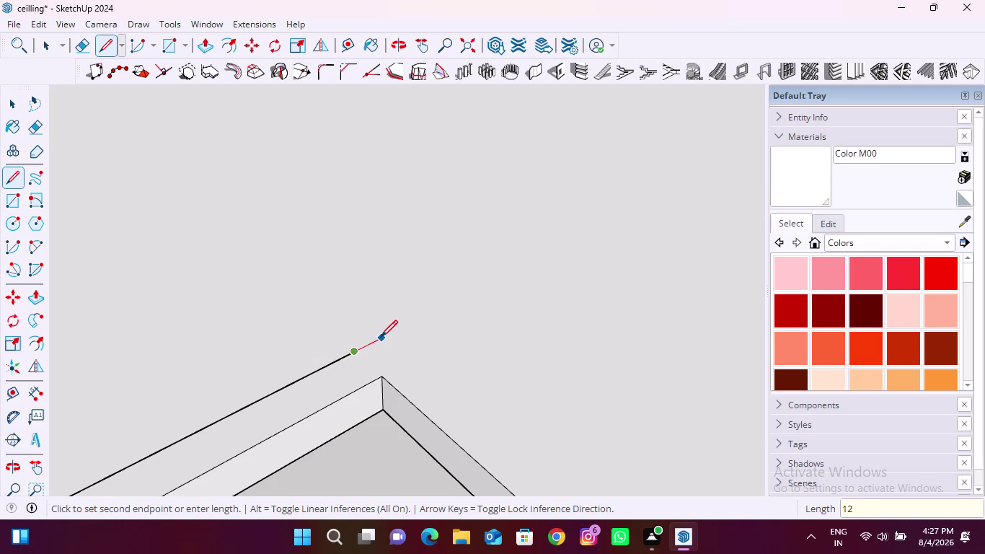
text(mm)
key(Return)
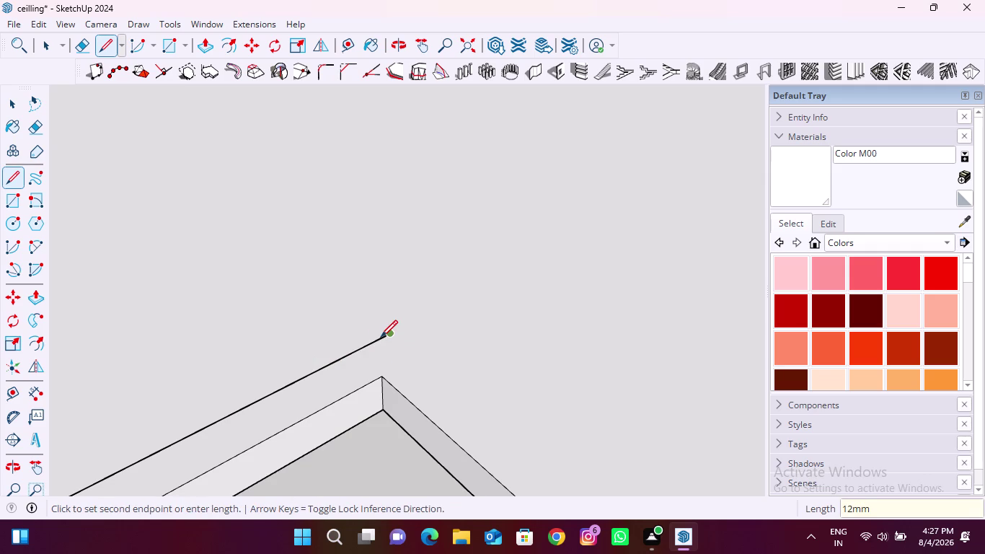
key(space)
Draw another 12 mm line from the next offset edge's end.
scroll(down, 3)
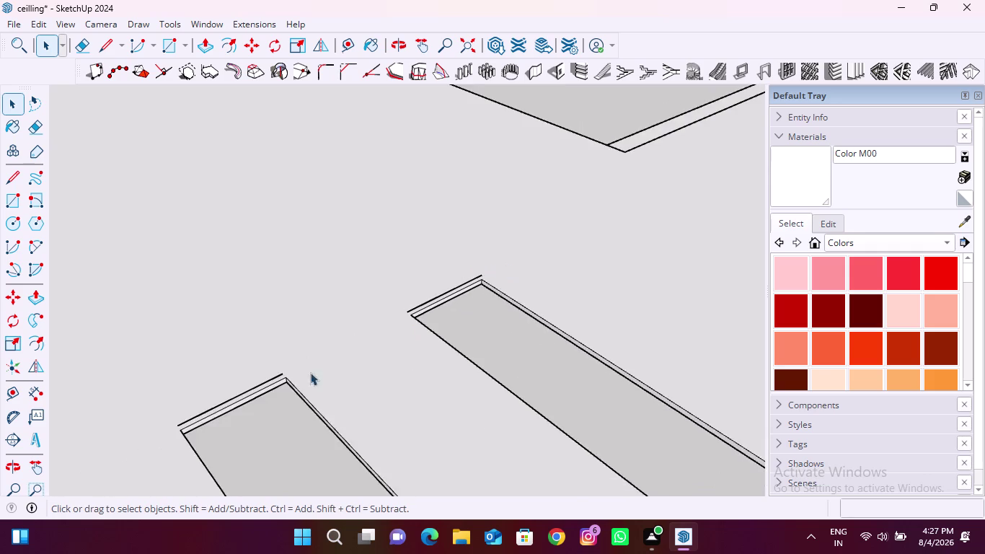
scroll(up, 3)
click(103, 50)
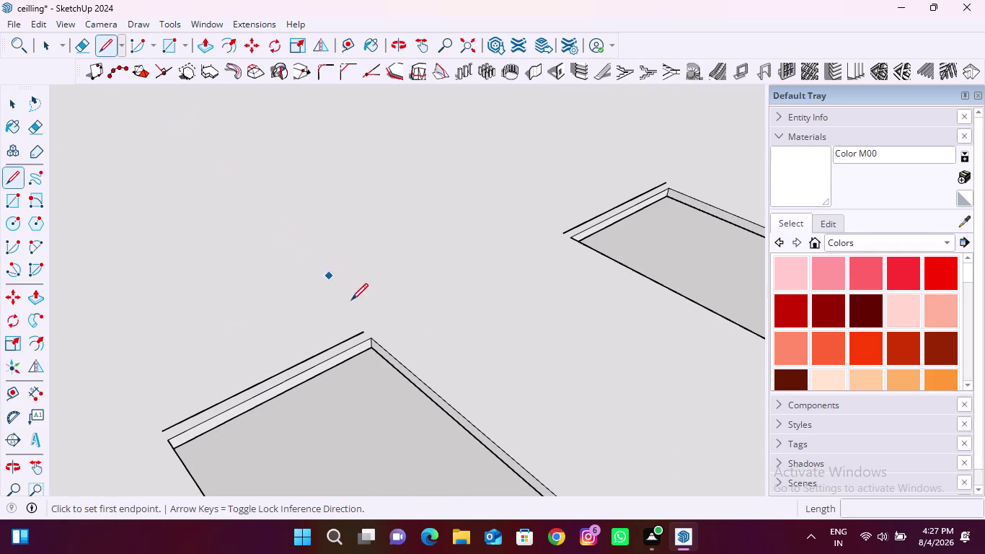
scroll(up, 3)
click(372, 360)
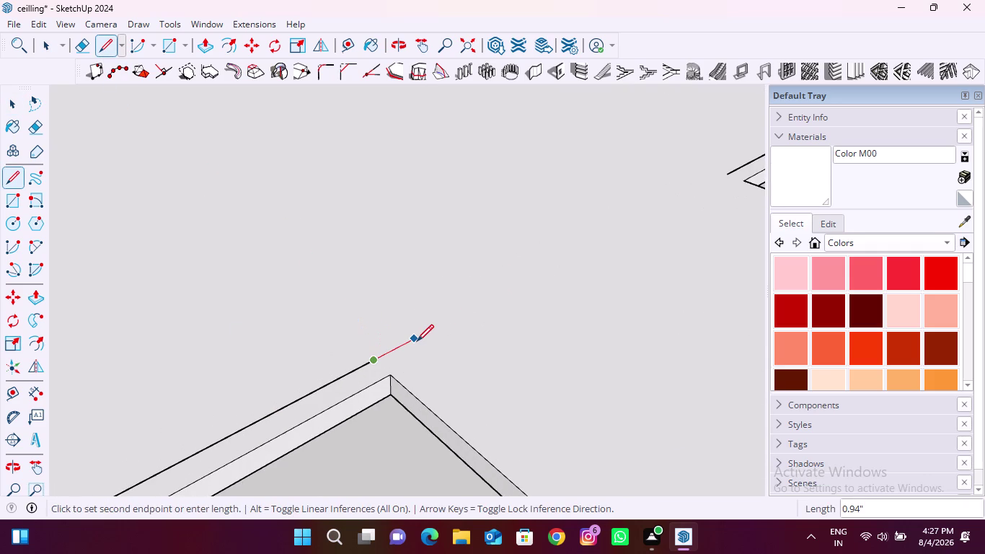
text(12mm)
key(Return)
key(Escape)
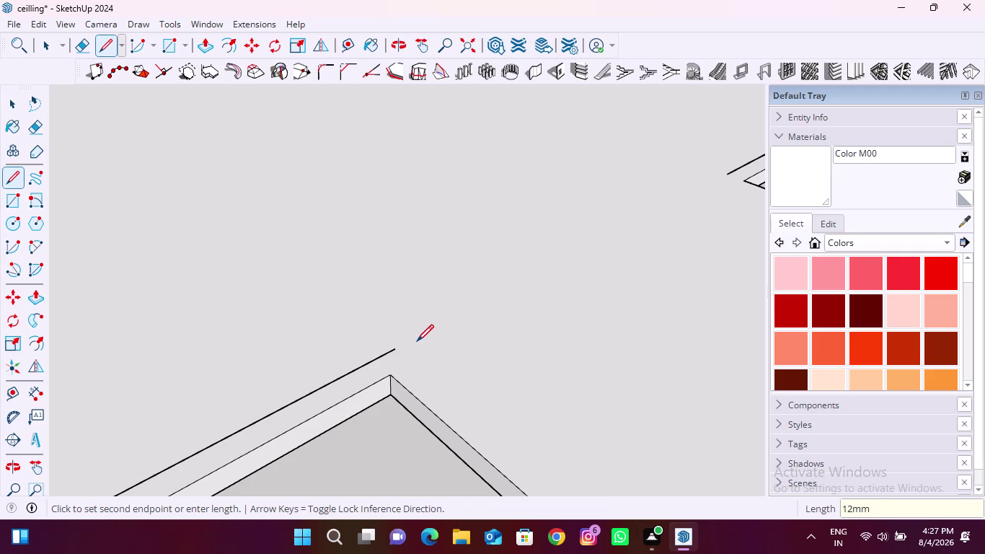
scroll(down, 3)
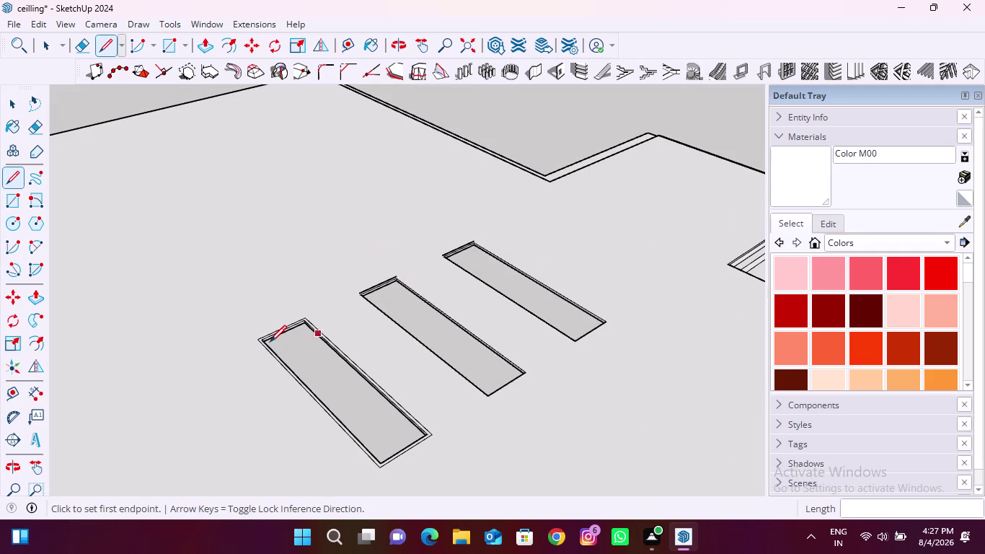
key(space)
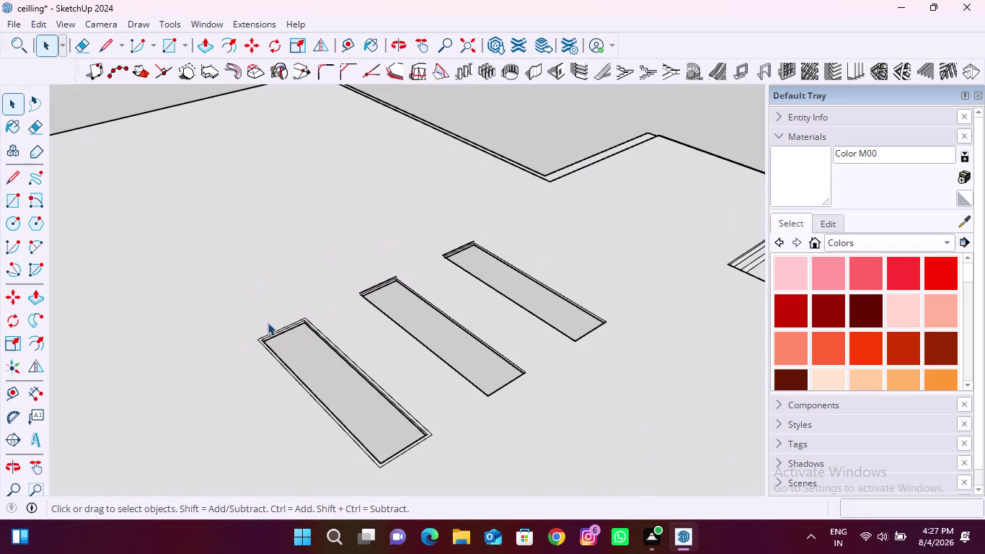
Select the short, long and adjoining trim edges at the nearest slot panel's corner.
scroll(up, 3)
click(279, 336)
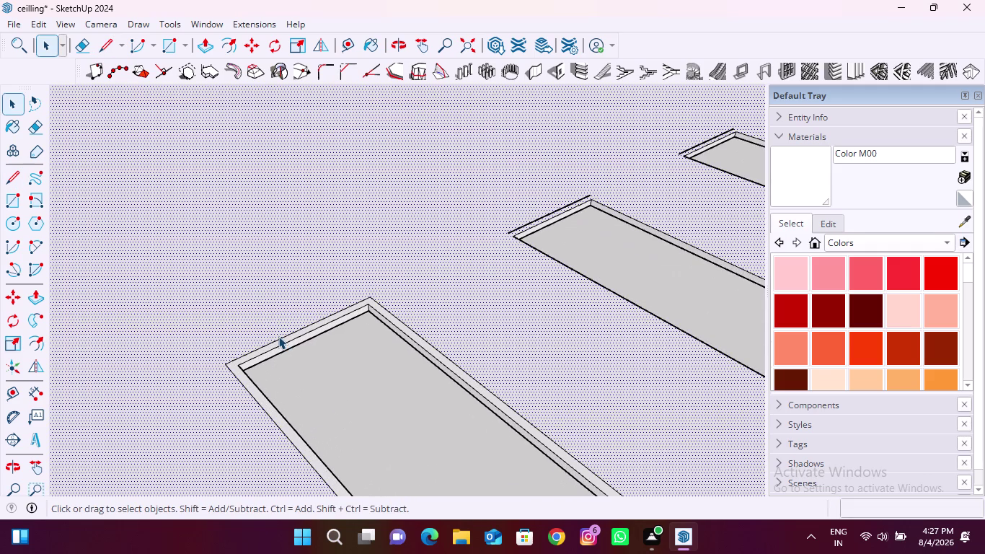
click(299, 362)
scroll(up, 3)
drag(363, 292, 378, 292)
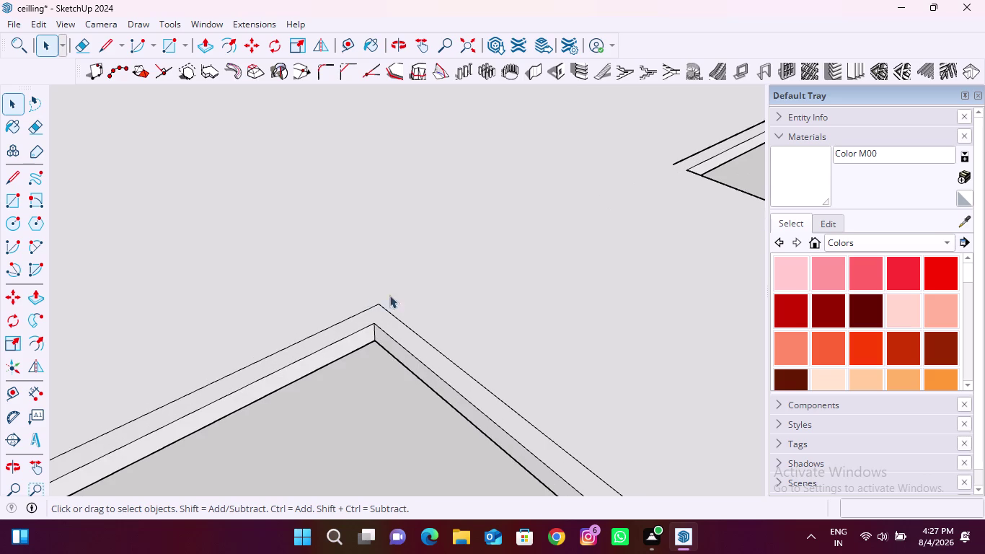
drag(377, 292, 409, 314)
drag(306, 247, 426, 328)
click(338, 320)
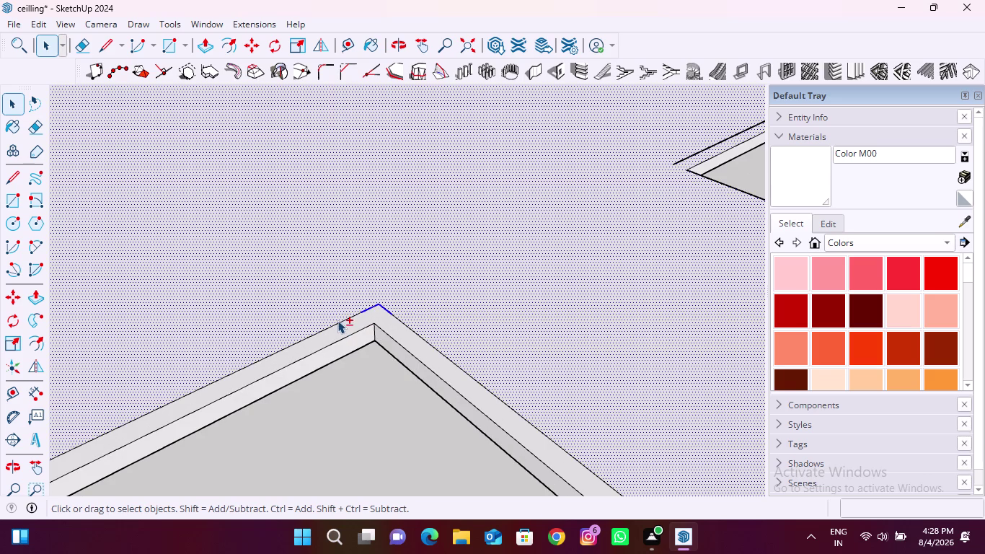
click(313, 304)
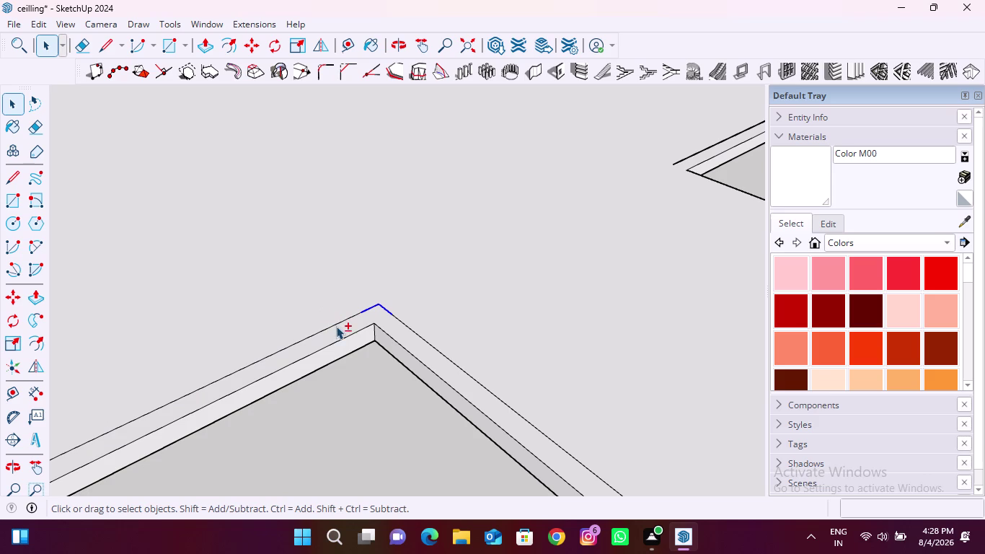
click(337, 323)
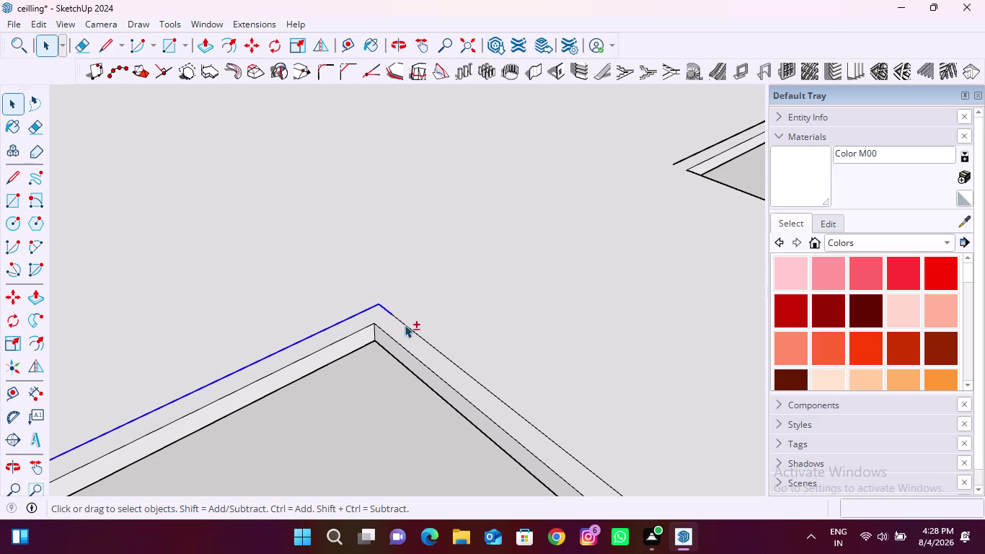
click(406, 324)
Add the slot's long left and other outer edges plus the near and far corner segments.
scroll(down, 3)
scroll(down, 3)
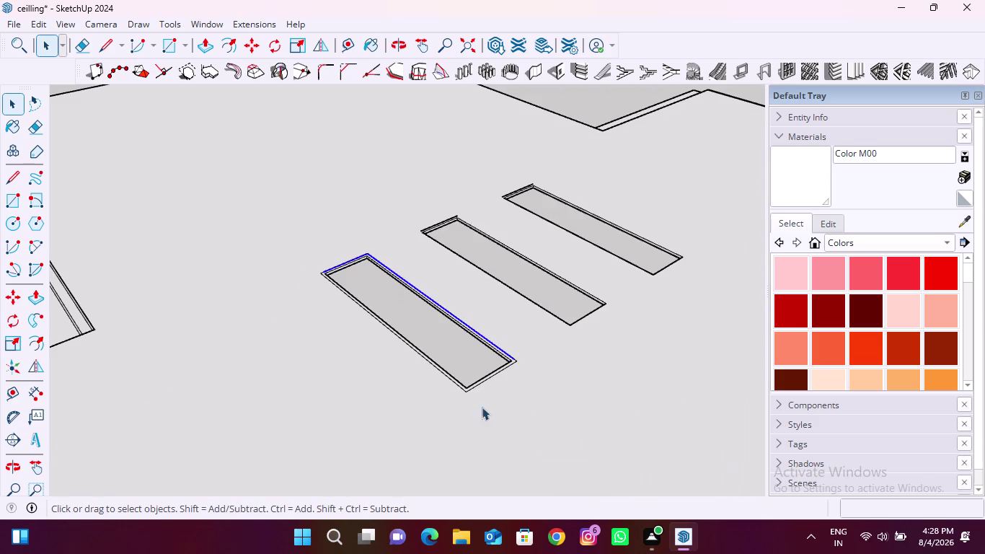
scroll(up, 3)
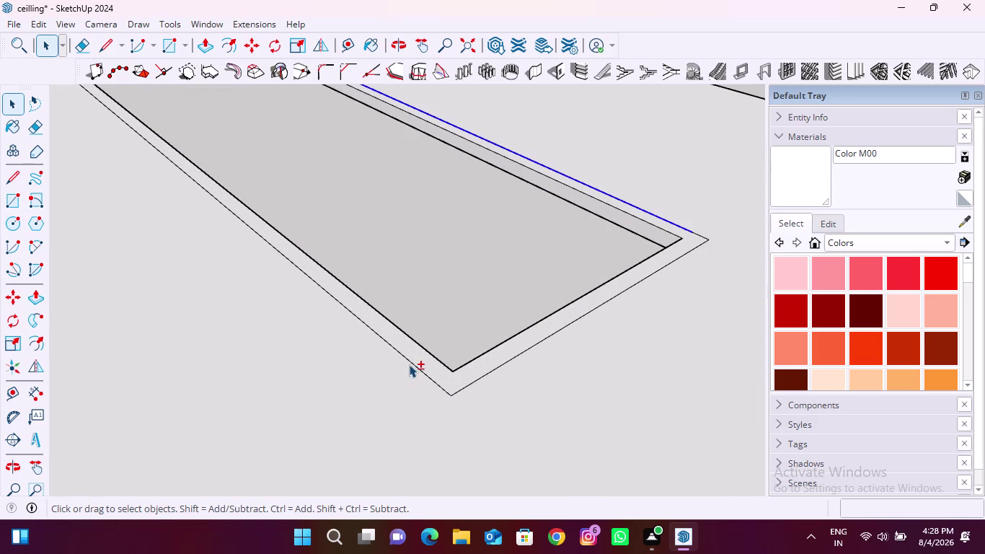
click(410, 362)
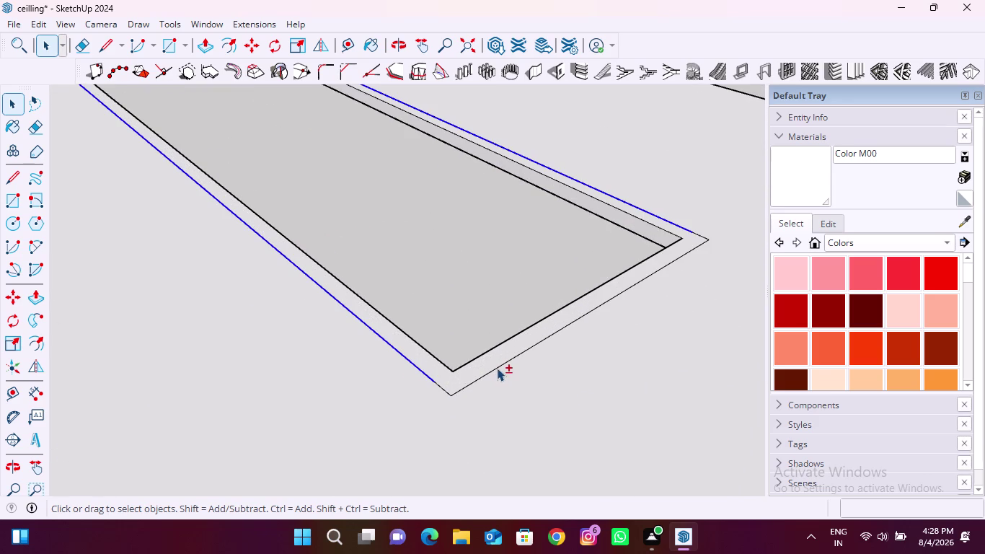
click(497, 367)
drag(420, 376, 489, 400)
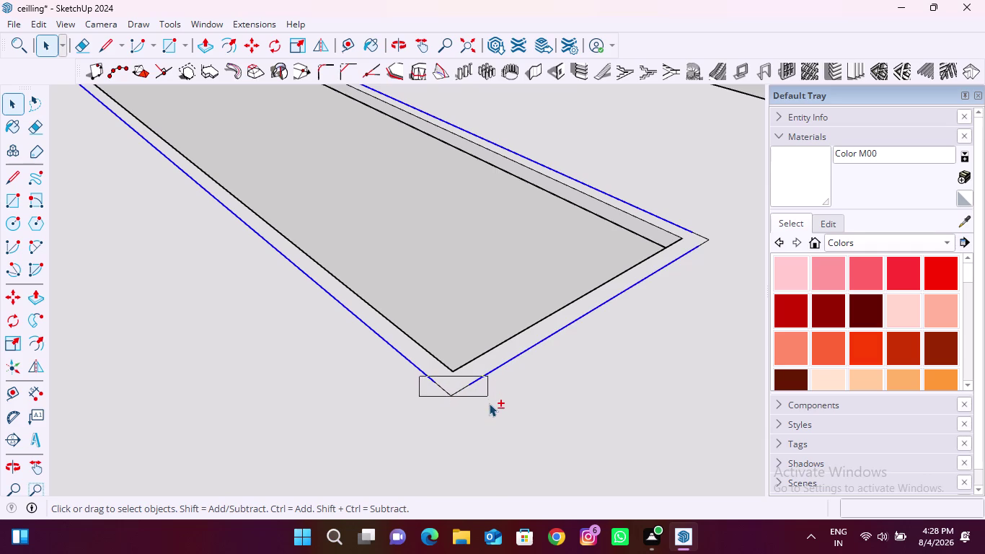
drag(489, 400, 489, 410)
scroll(down, 3)
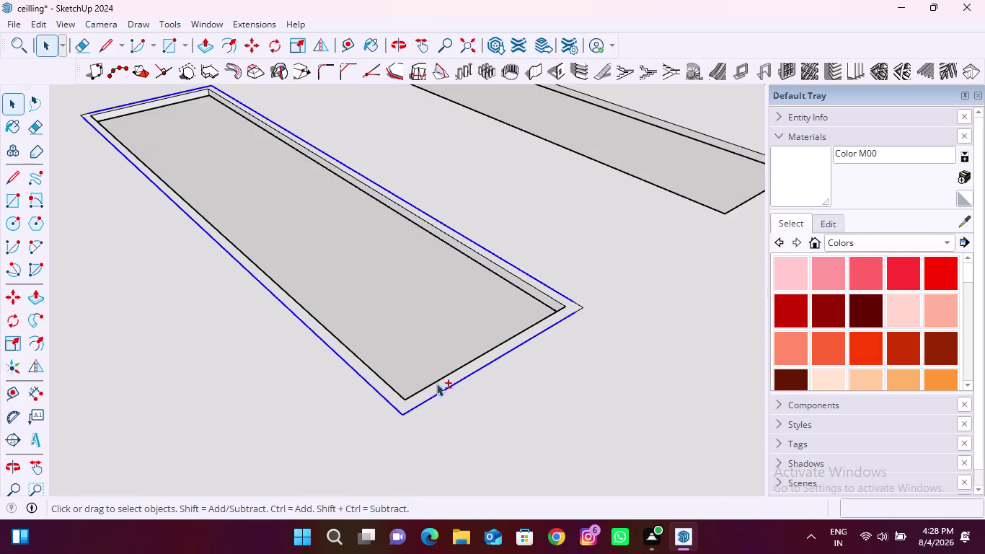
scroll(up, 3)
drag(563, 275, 654, 370)
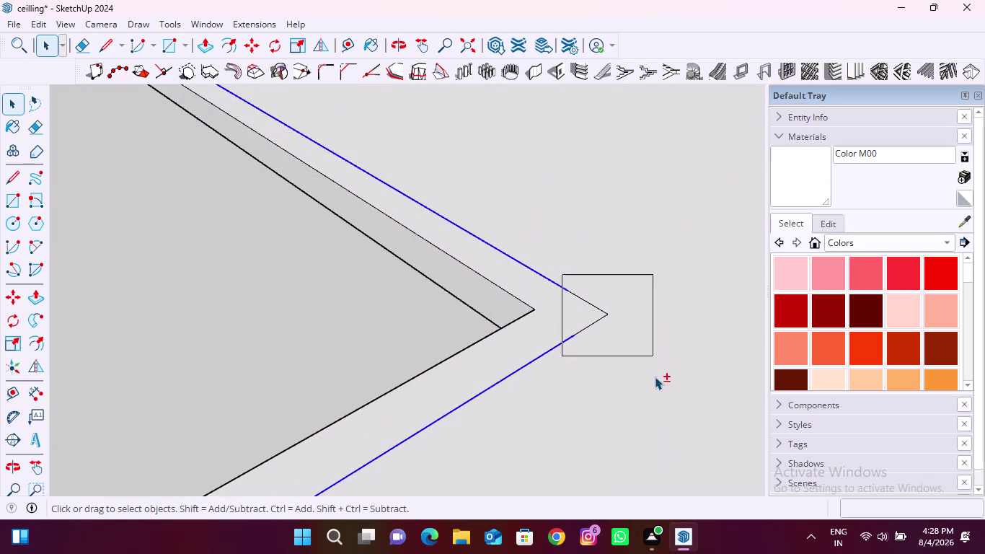
drag(654, 369, 655, 378)
Window-select the remaining corner edges and orbit to review the border selection.
scroll(down, 3)
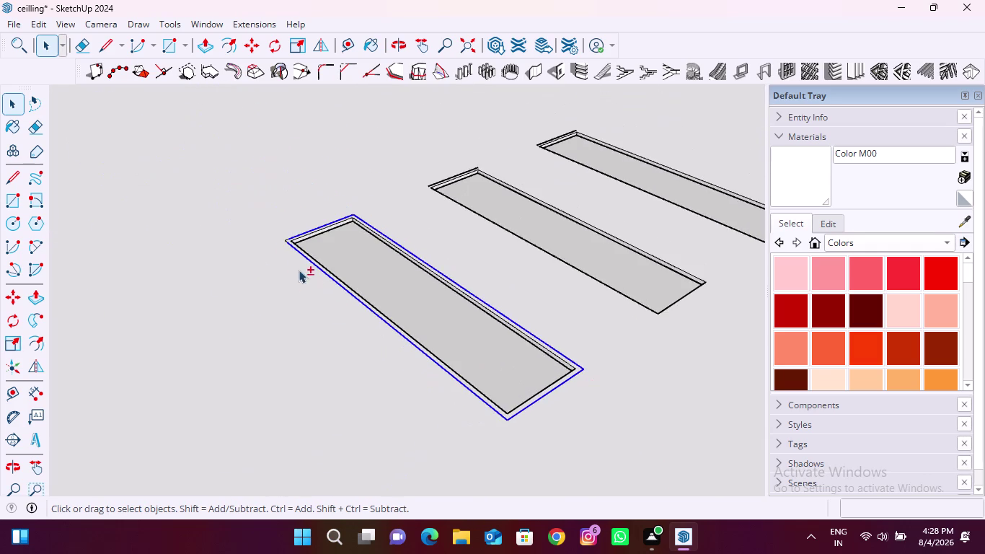
scroll(up, 3)
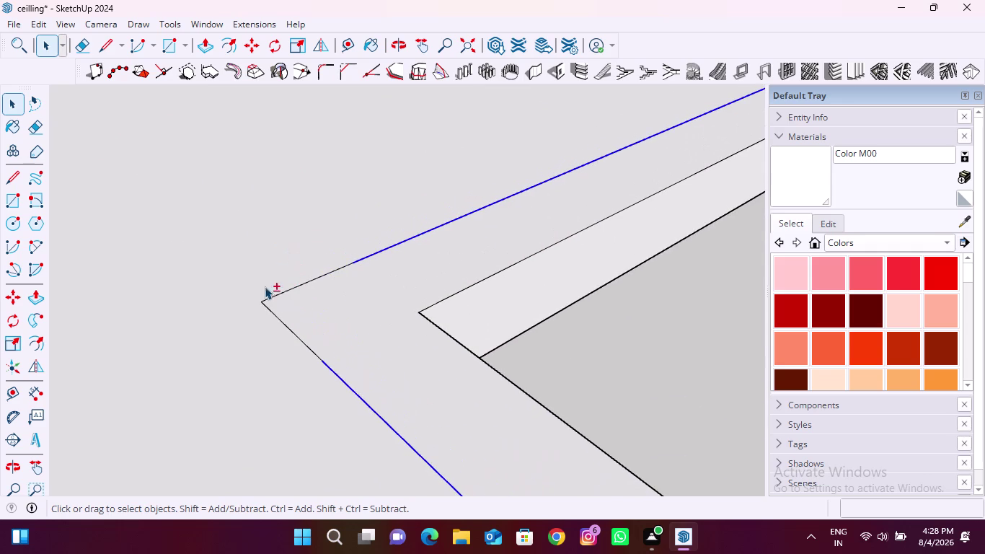
drag(163, 260, 400, 396)
scroll(down, 3)
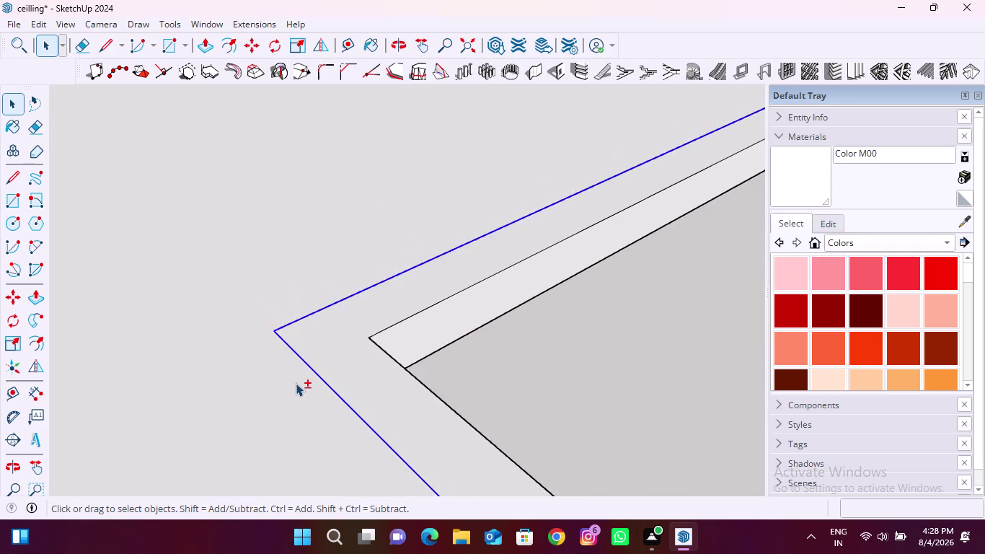
scroll(down, 3)
middle_drag(310, 411, 394, 212)
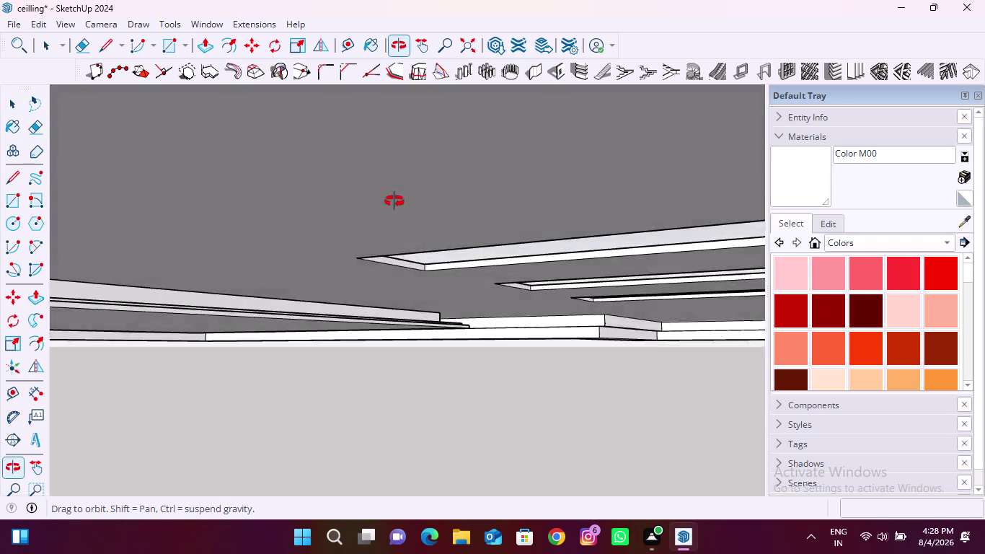
middle_drag(393, 212, 245, 380)
scroll(down, 3)
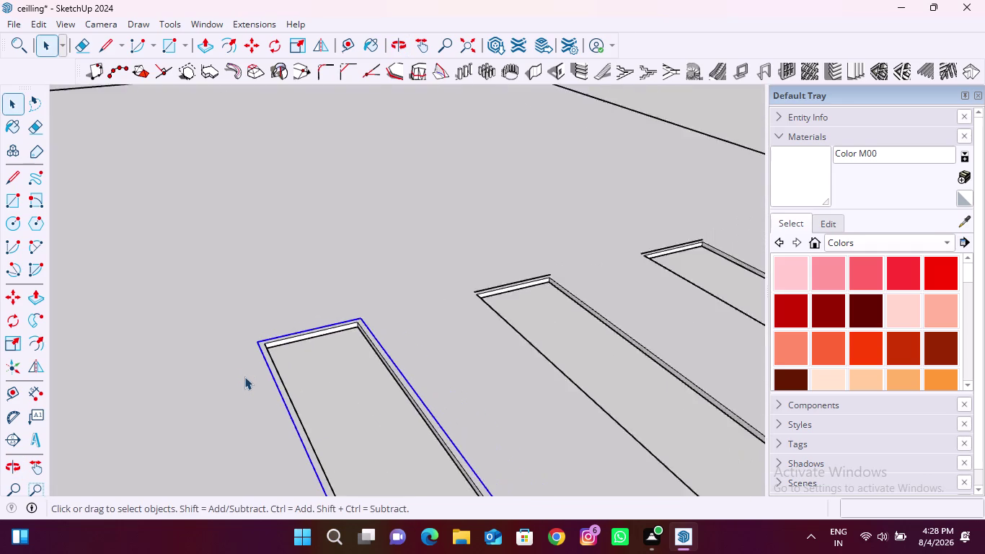
scroll(down, 3)
key(m)
scroll(up, 3)
click(346, 346)
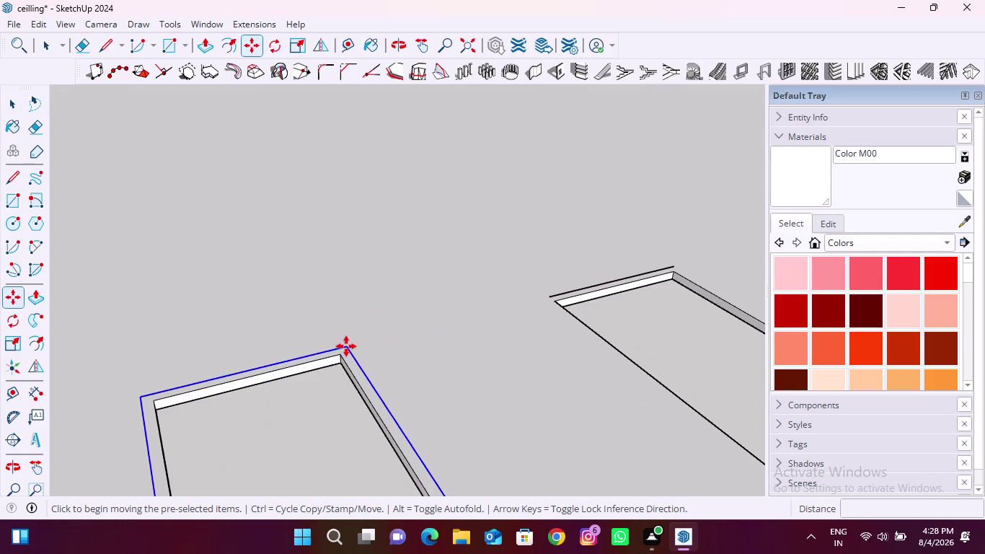
scroll(down, 3)
scroll(up, 3)
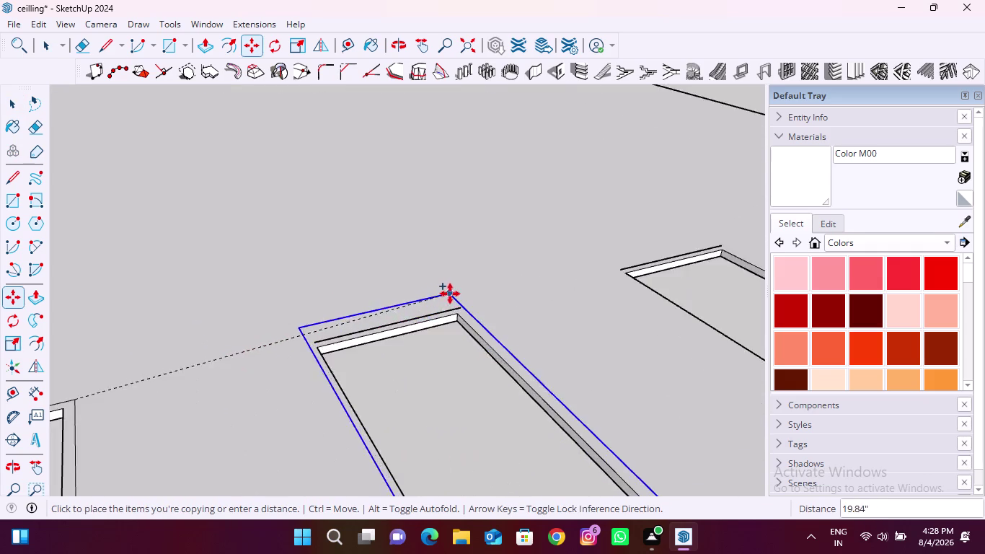
scroll(up, 3)
click(463, 313)
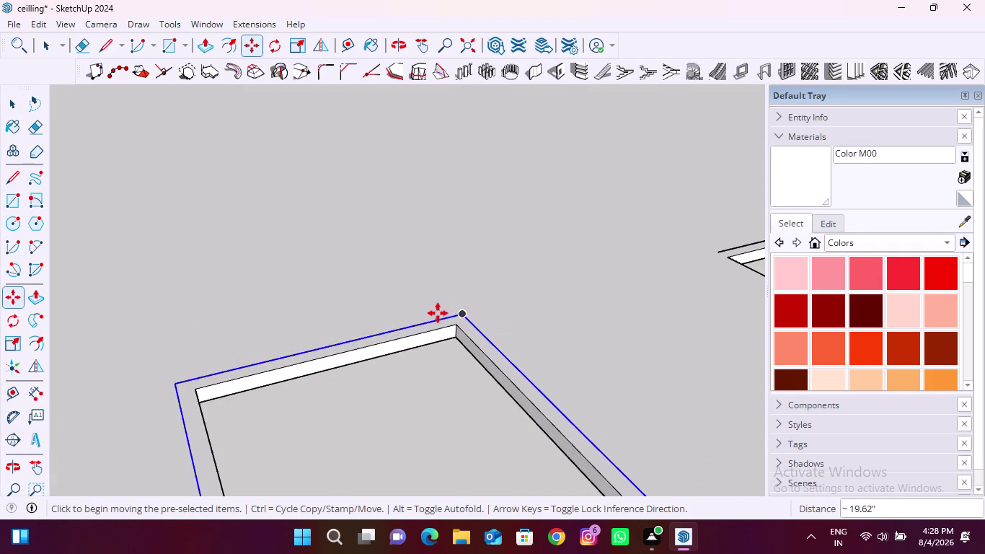
click(460, 313)
scroll(down, 3)
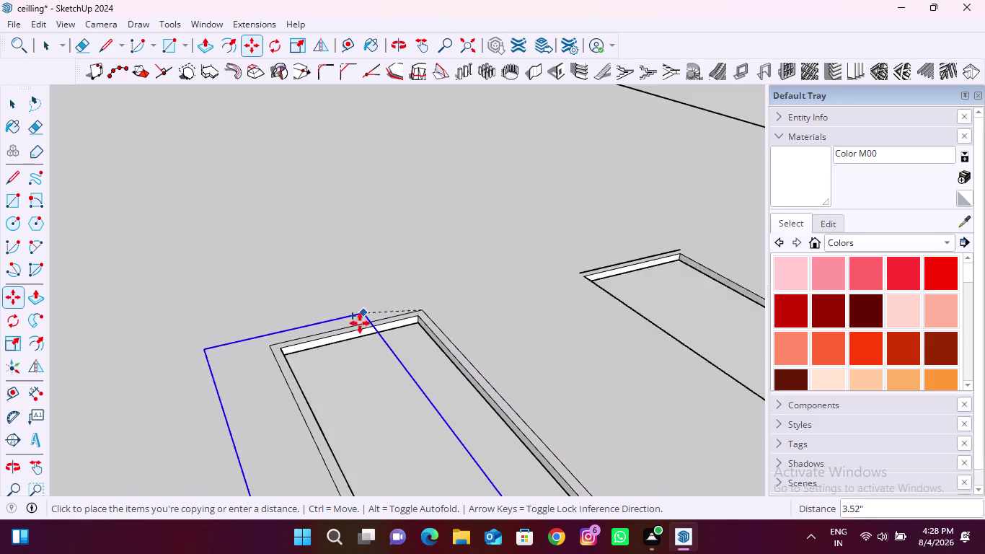
scroll(down, 3)
scroll(up, 3)
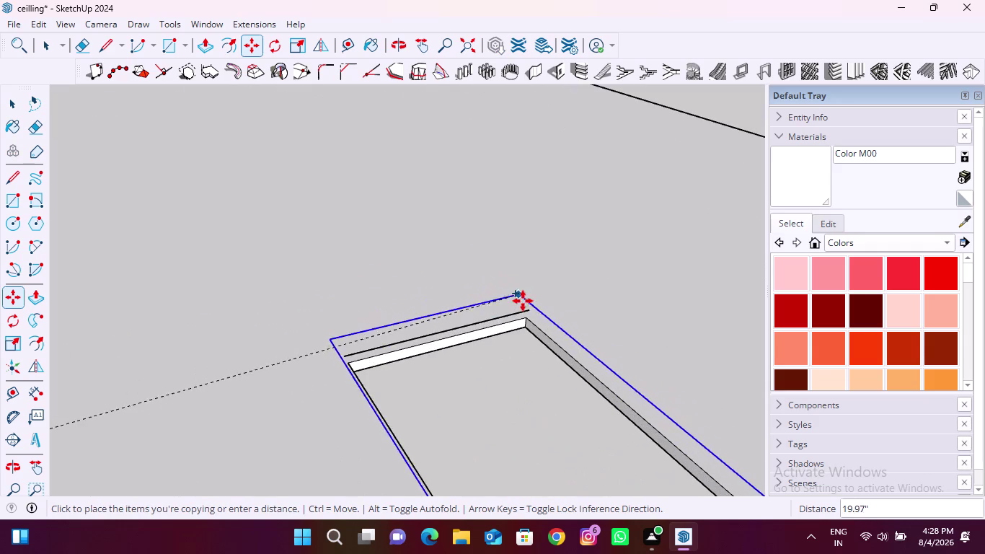
click(532, 308)
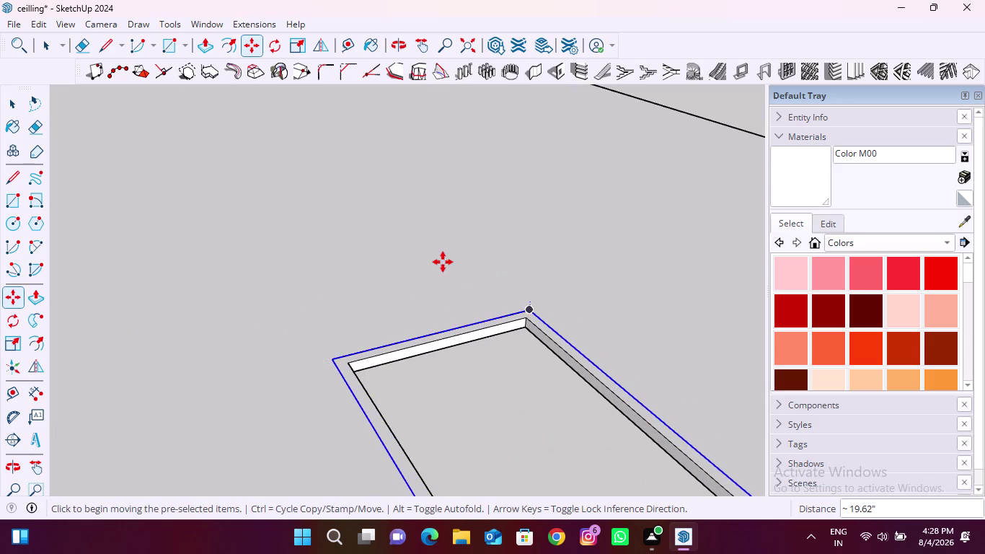
scroll(down, 3)
key(space)
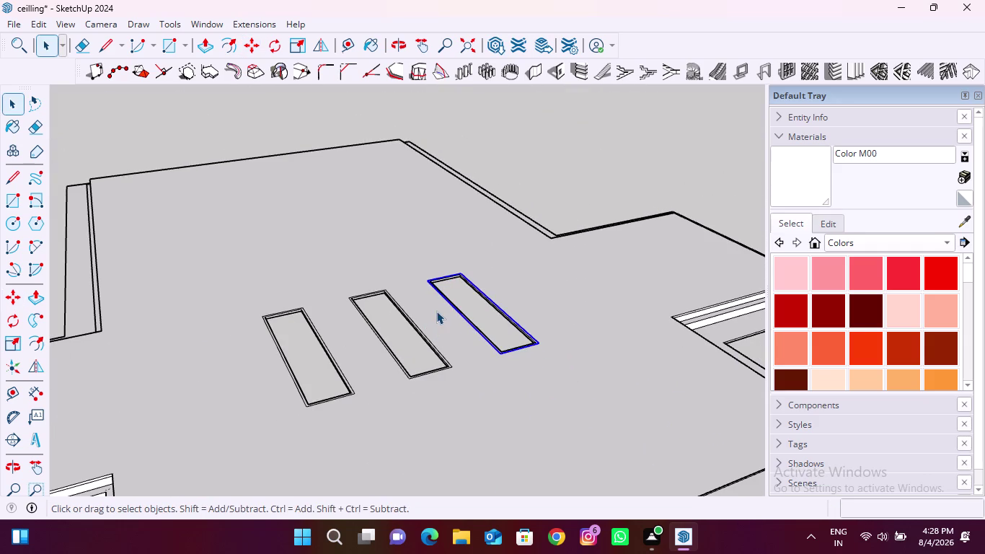
click(480, 309)
scroll(up, 3)
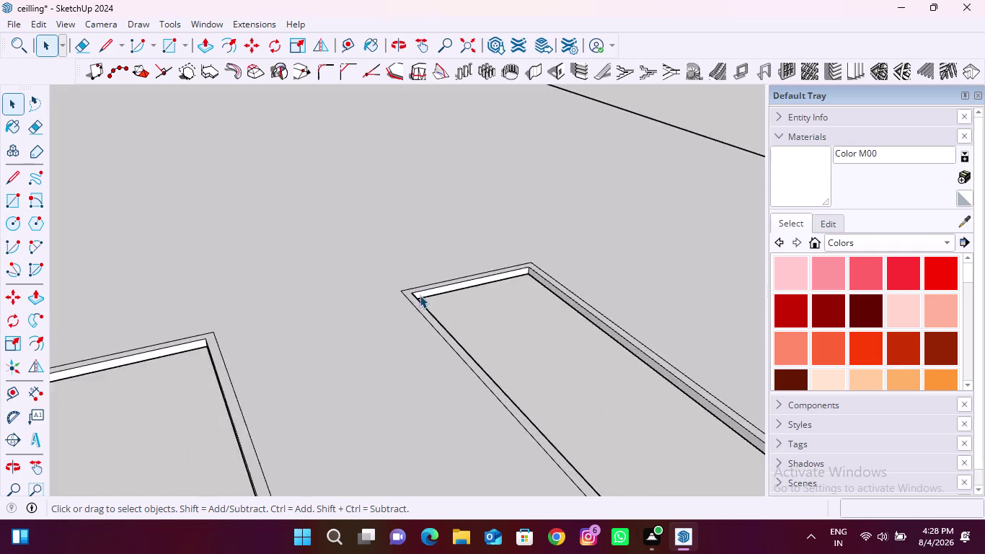
scroll(up, 3)
click(403, 291)
scroll(down, 3)
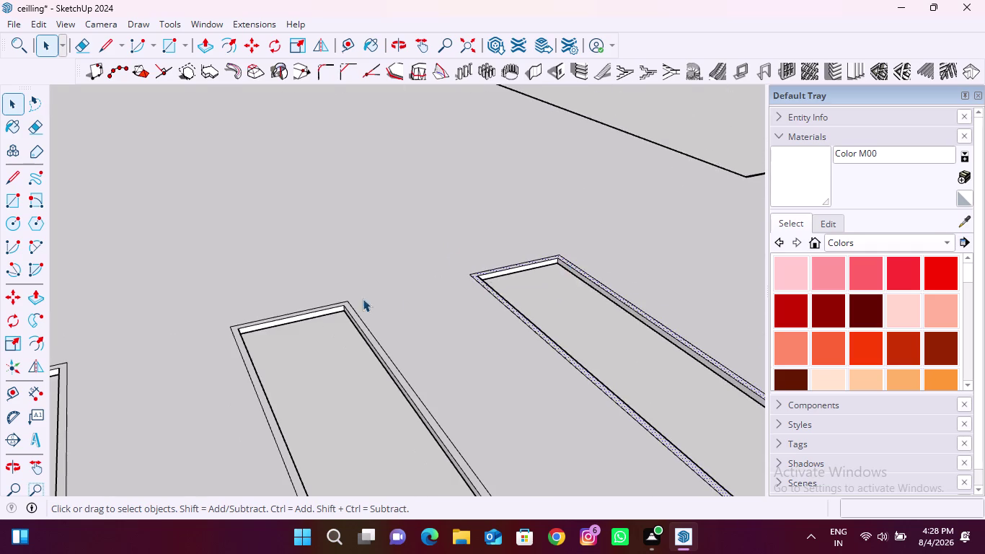
scroll(up, 3)
click(346, 317)
scroll(down, 3)
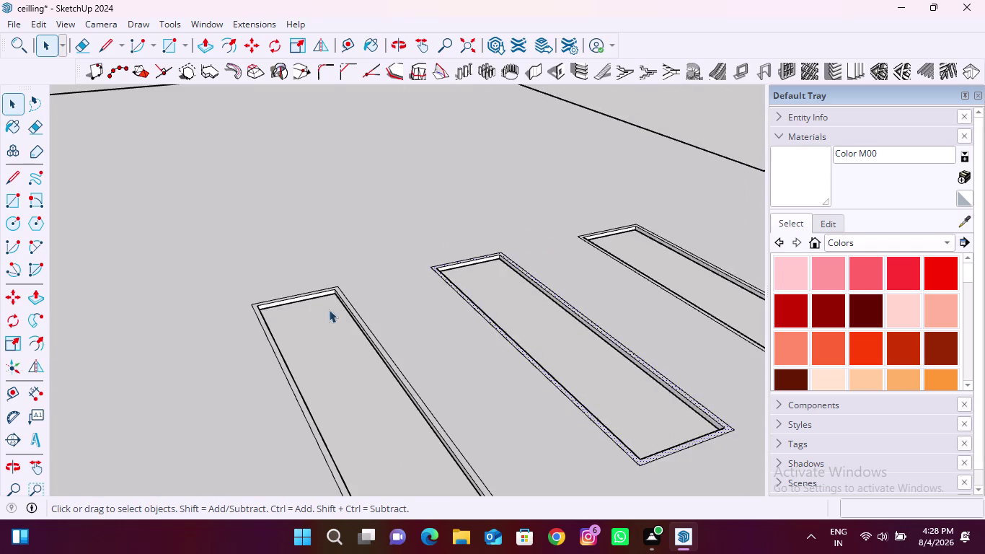
scroll(up, 3)
click(373, 297)
Select the first slot trim's short corner edges, long outer edge and adjoining edge.
scroll(down, 3)
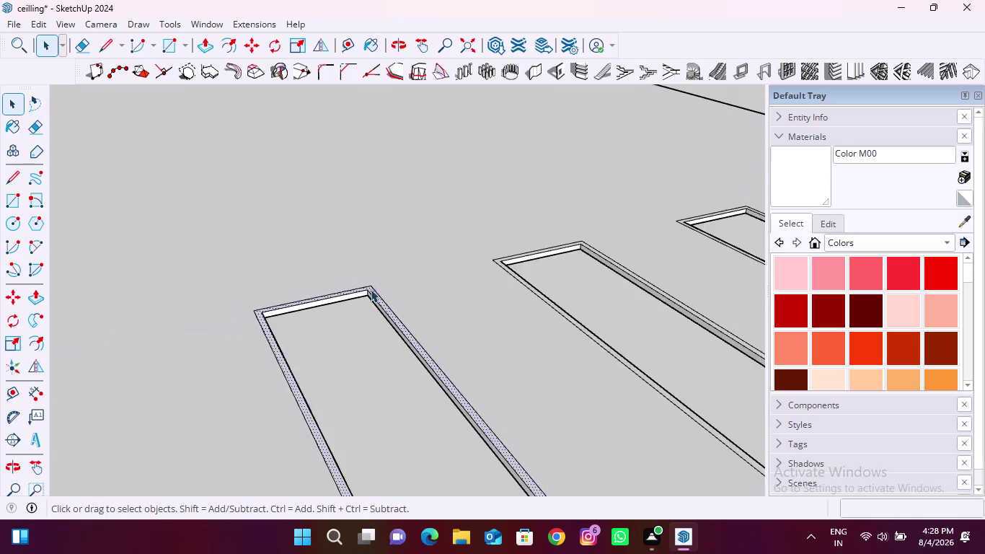
click(353, 343)
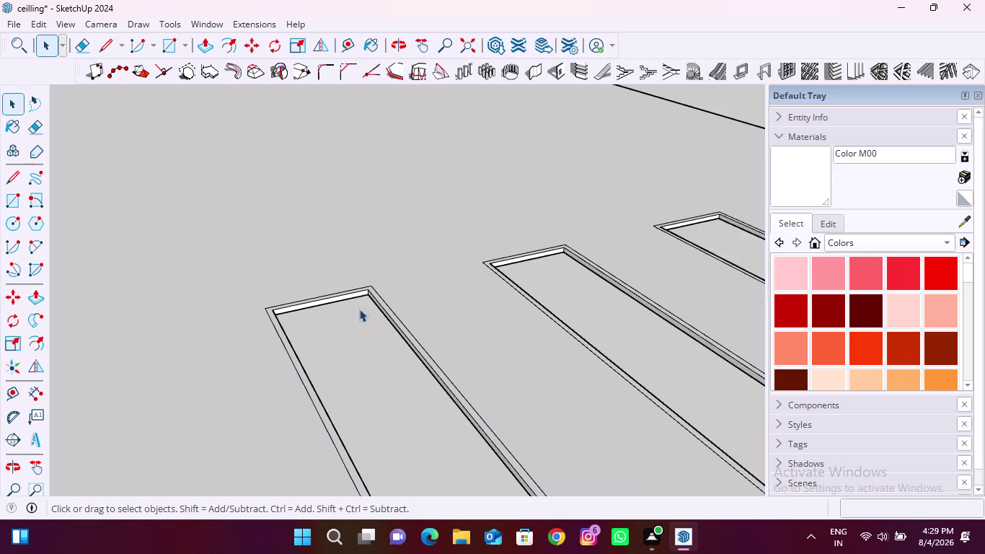
scroll(up, 3)
click(385, 281)
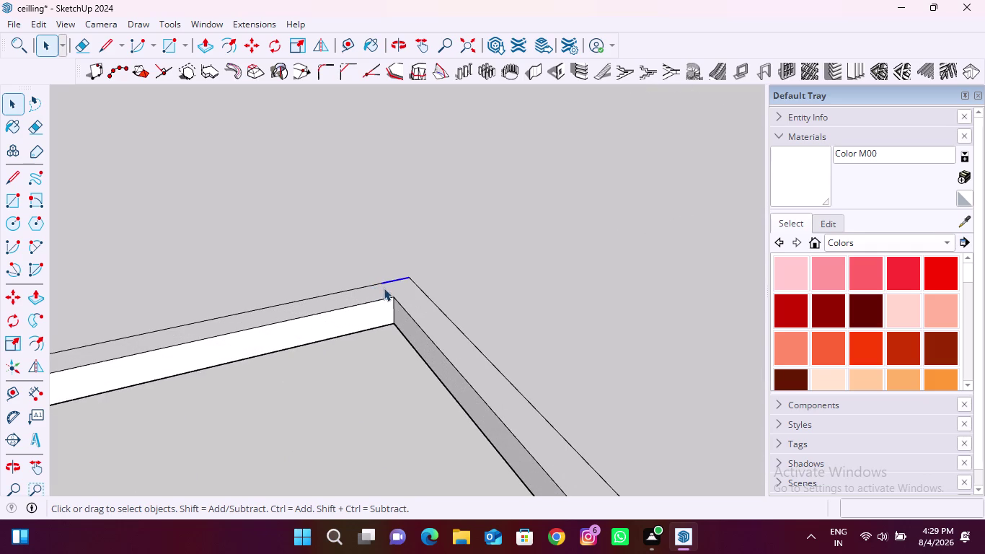
click(376, 262)
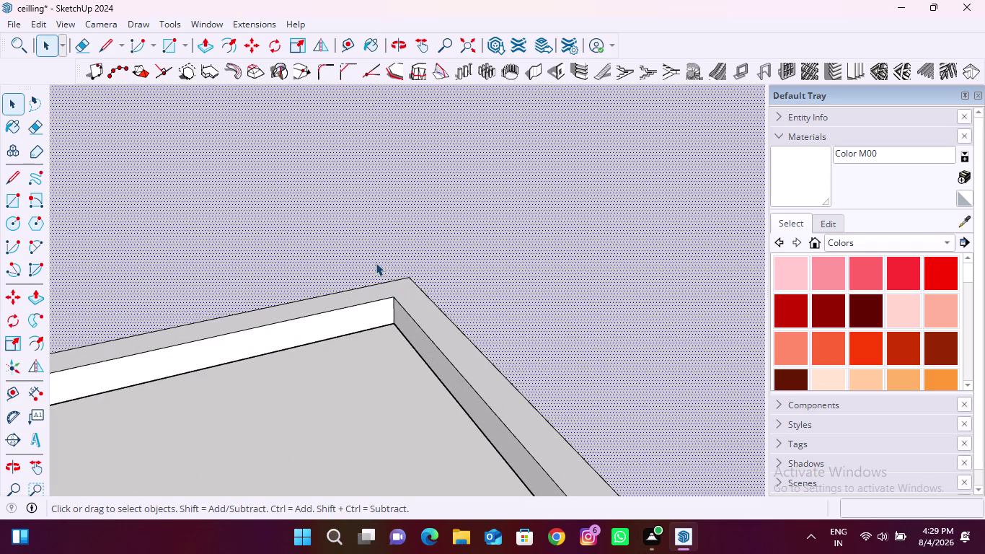
click(366, 371)
drag(358, 240, 403, 246)
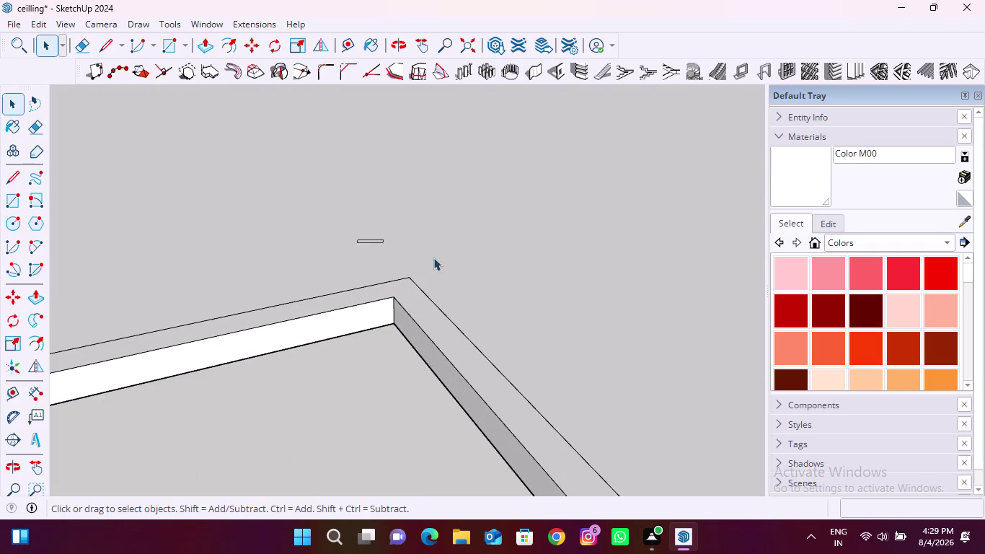
drag(403, 247, 454, 294)
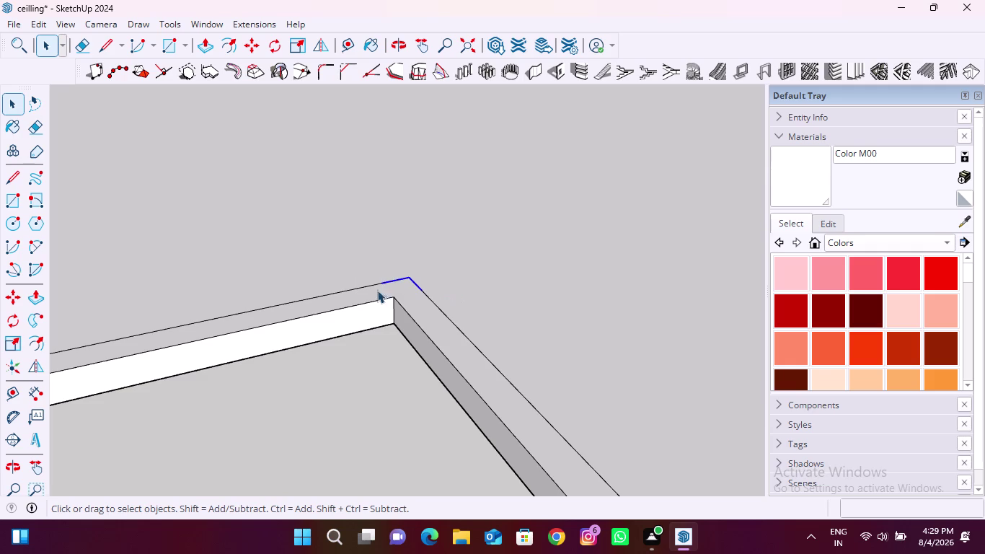
click(364, 287)
click(432, 302)
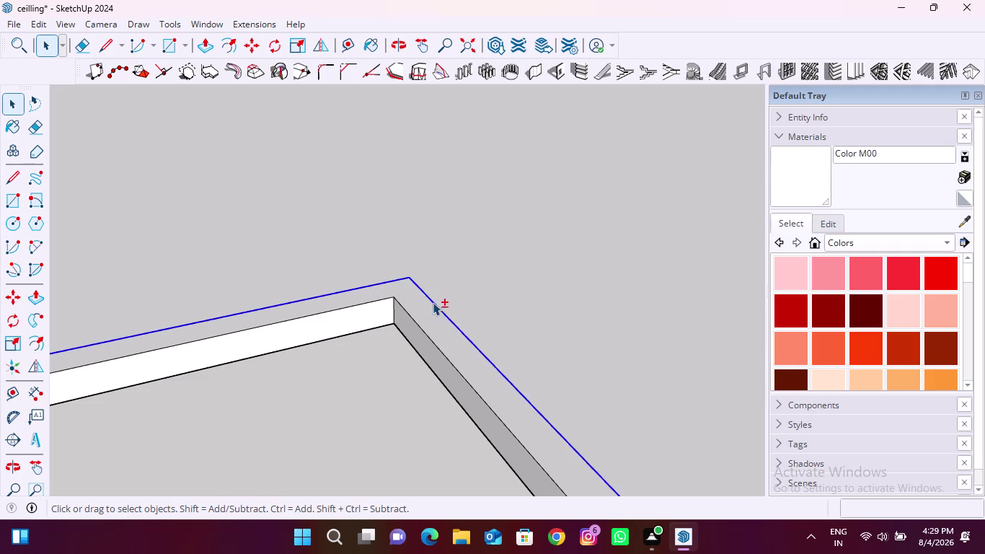
Add the corner segments, another outer edge and the bottom corner edges.
scroll(down, 3)
scroll(up, 3)
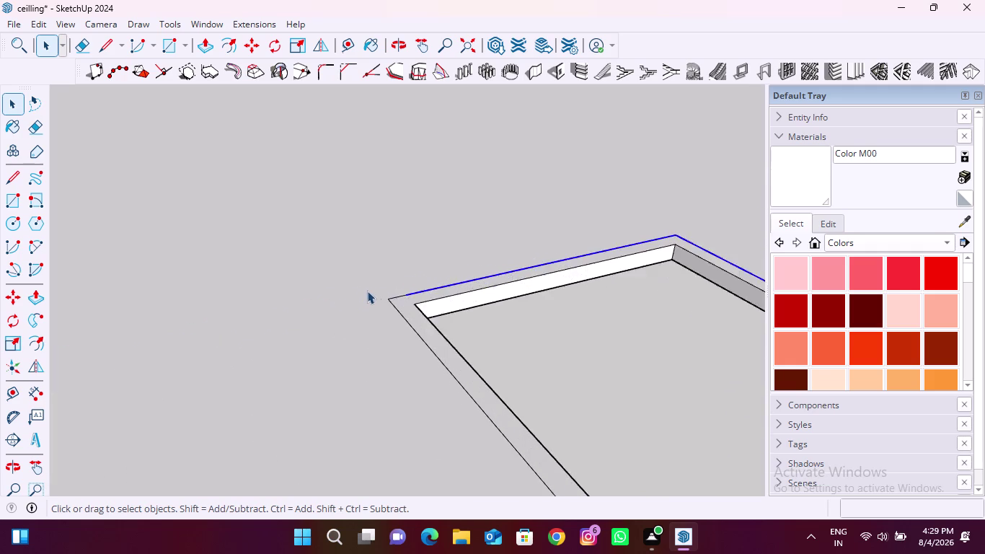
scroll(up, 3)
drag(328, 266, 442, 308)
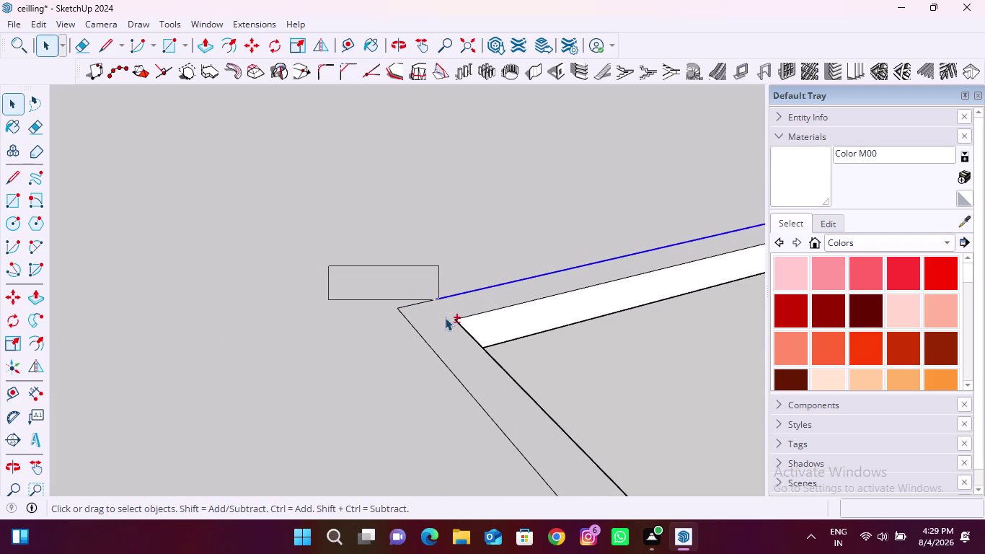
drag(443, 307, 452, 349)
click(443, 361)
scroll(down, 3)
scroll(up, 3)
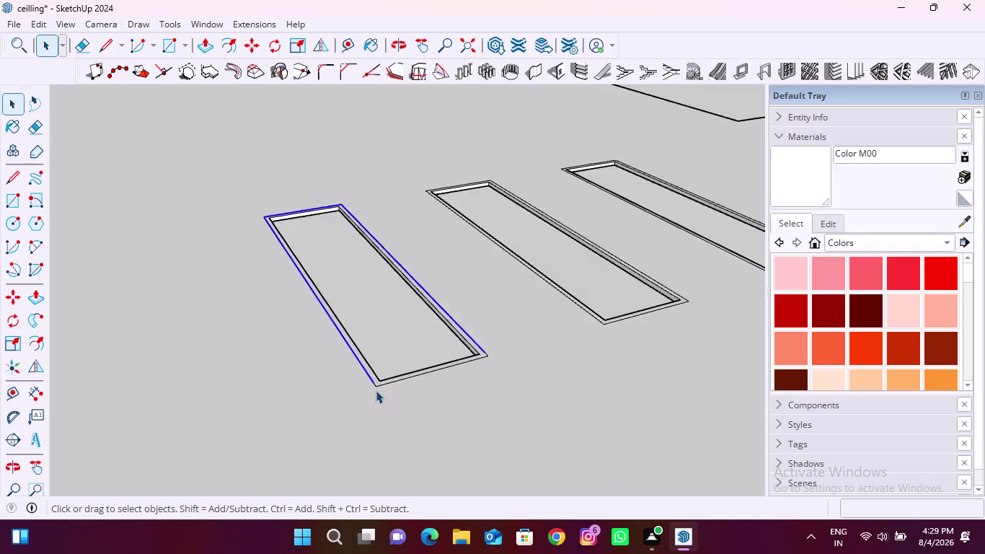
scroll(up, 3)
drag(276, 326, 442, 425)
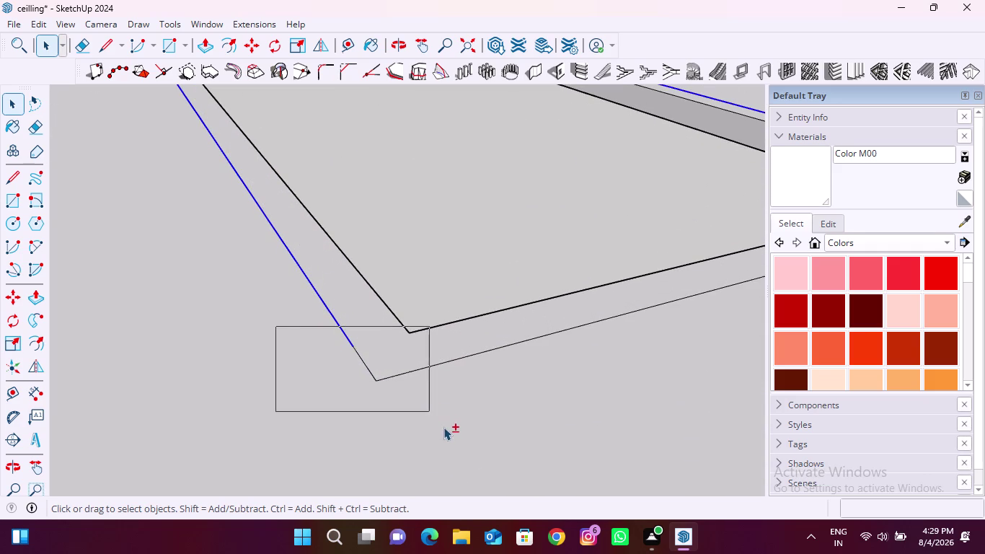
drag(442, 426, 444, 430)
Add the right-corner outer border edges, try Offset, then cancel back to Select.
scroll(down, 3)
scroll(up, 3)
click(555, 364)
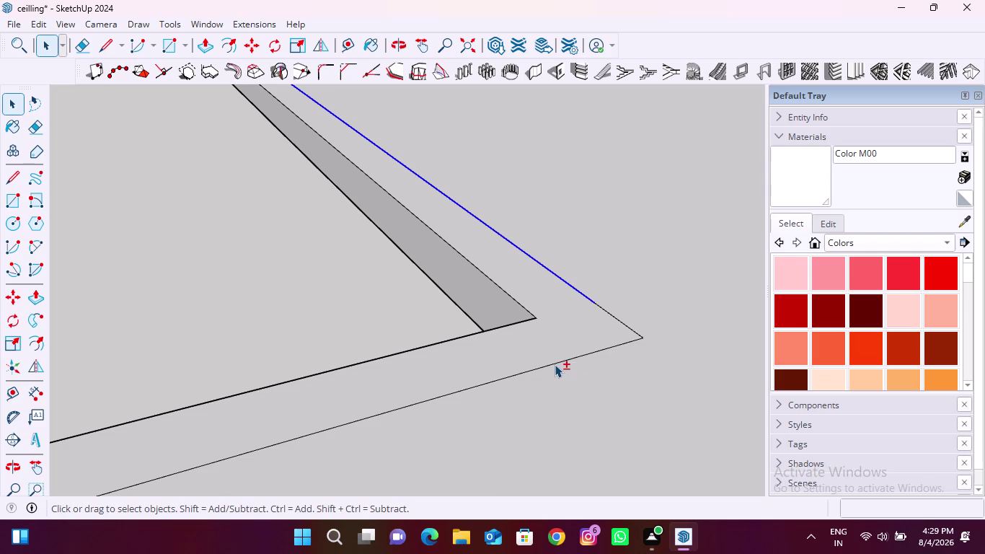
drag(554, 272, 696, 381)
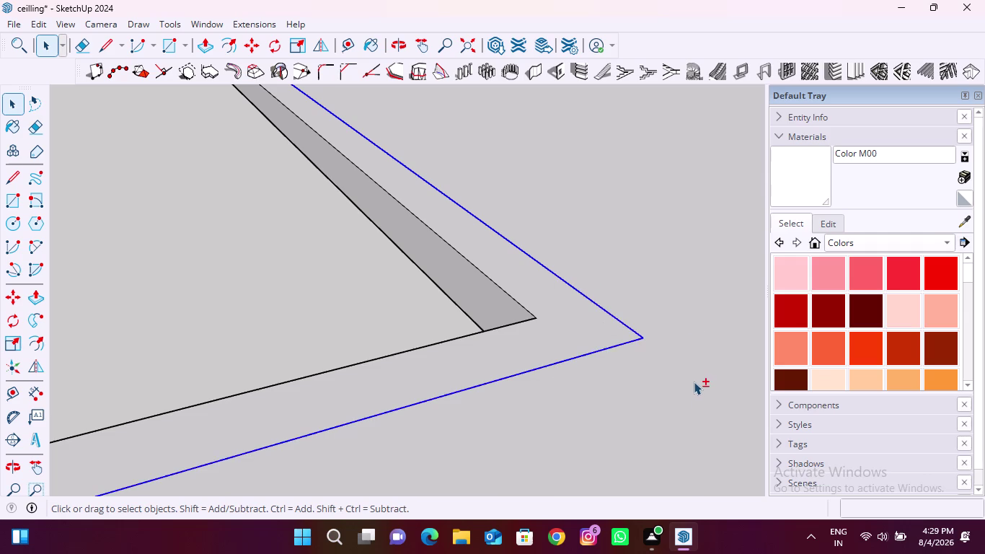
scroll(down, 3)
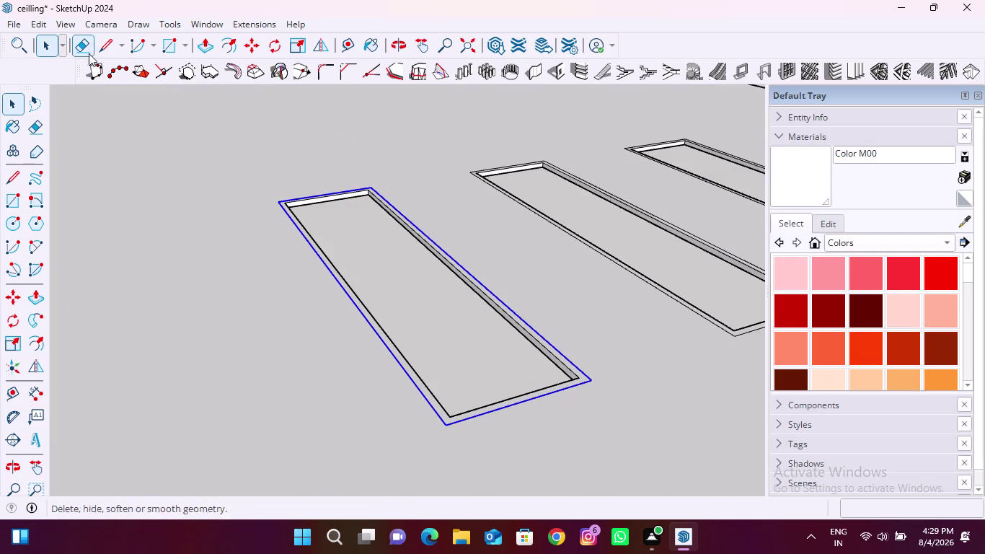
click(228, 44)
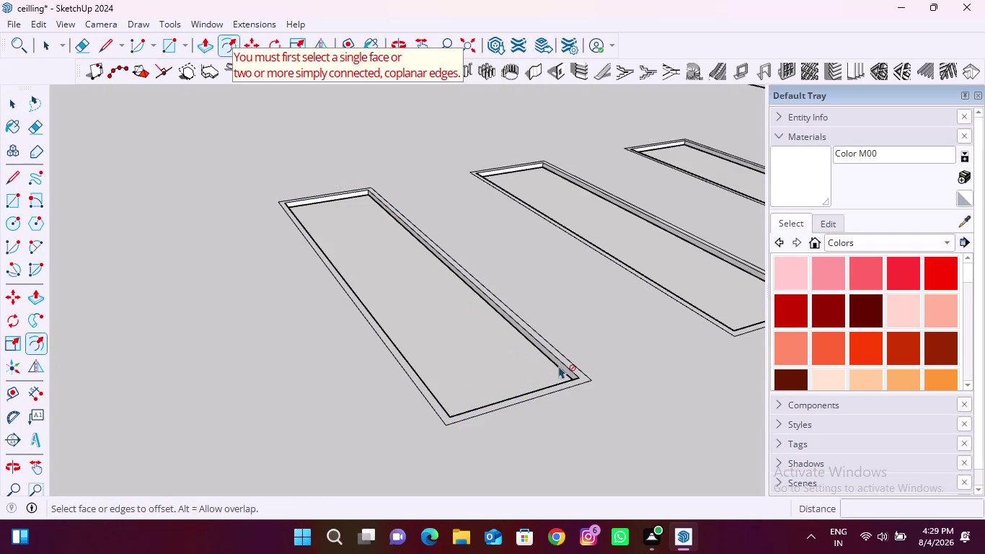
scroll(up, 3)
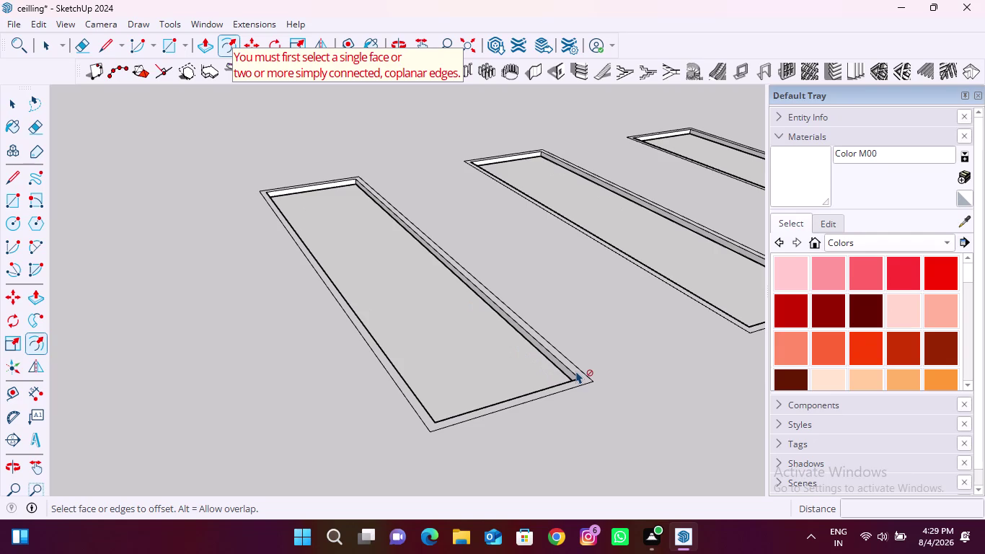
key(Escape)
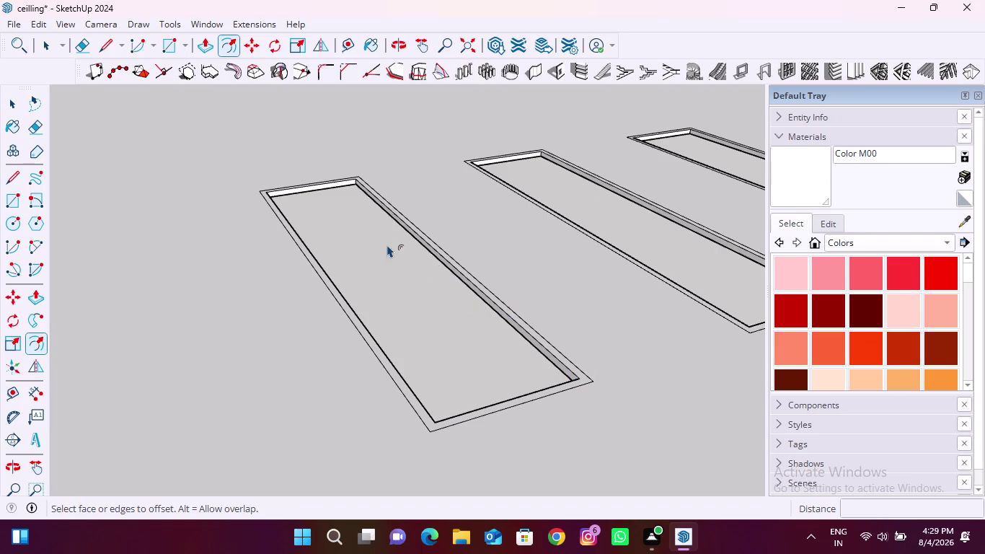
scroll(up, 3)
key(space)
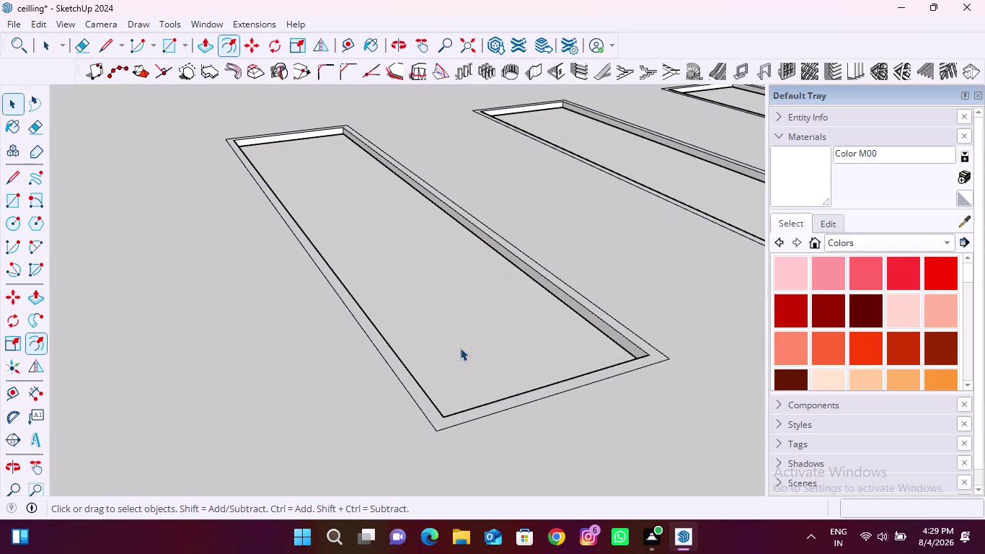
Select the border's bottom corner edges plus its left and bottom edges.
click(460, 347)
scroll(up, 3)
drag(413, 402, 482, 436)
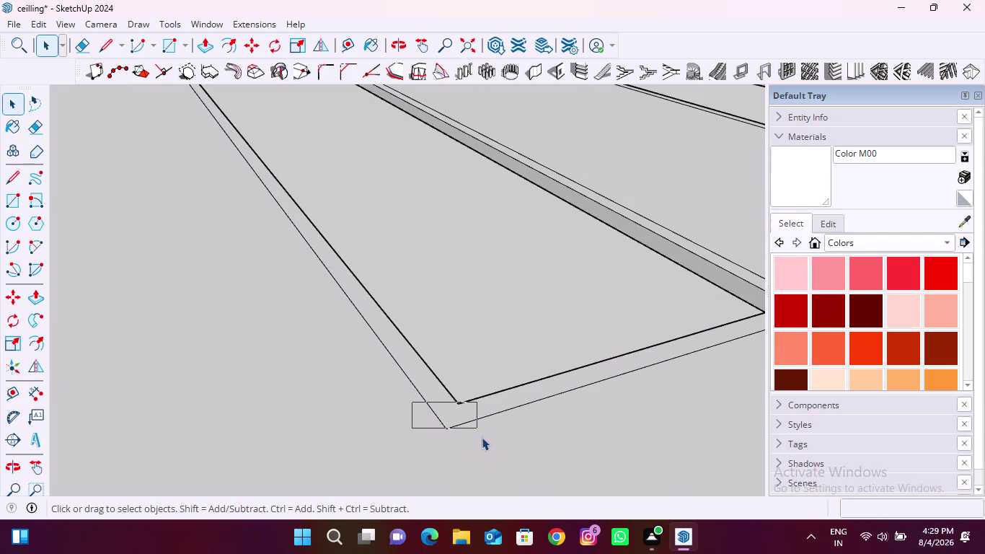
drag(482, 436, 489, 456)
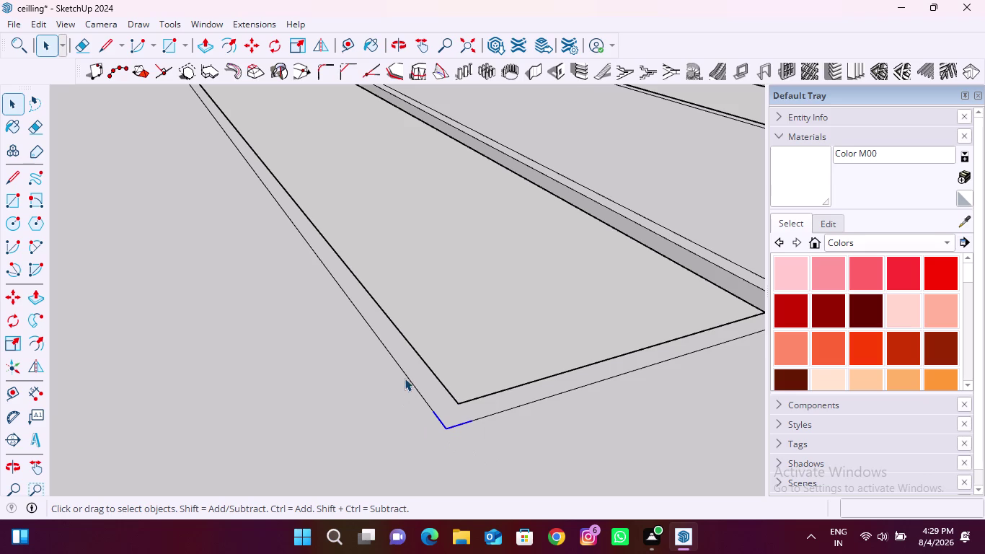
click(404, 372)
click(492, 415)
scroll(down, 3)
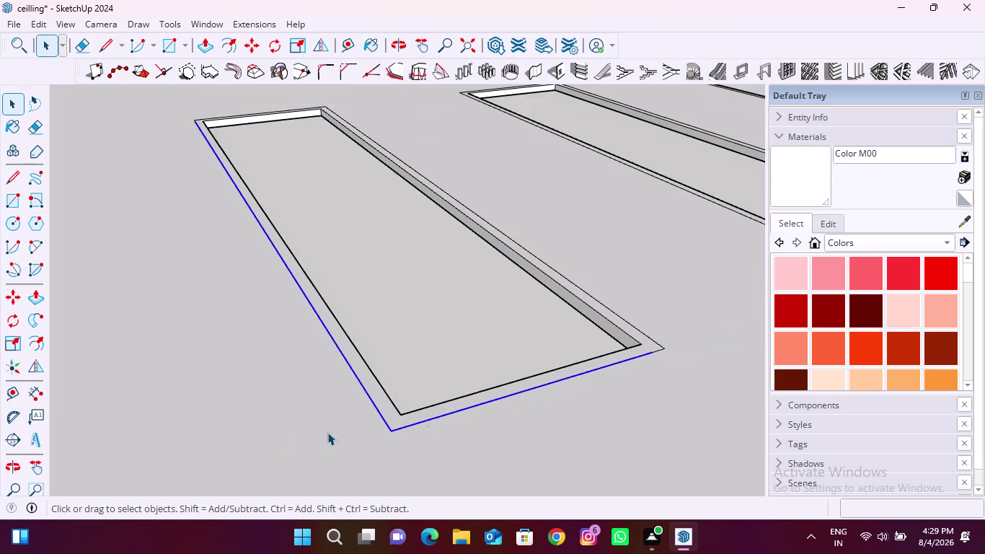
scroll(up, 3)
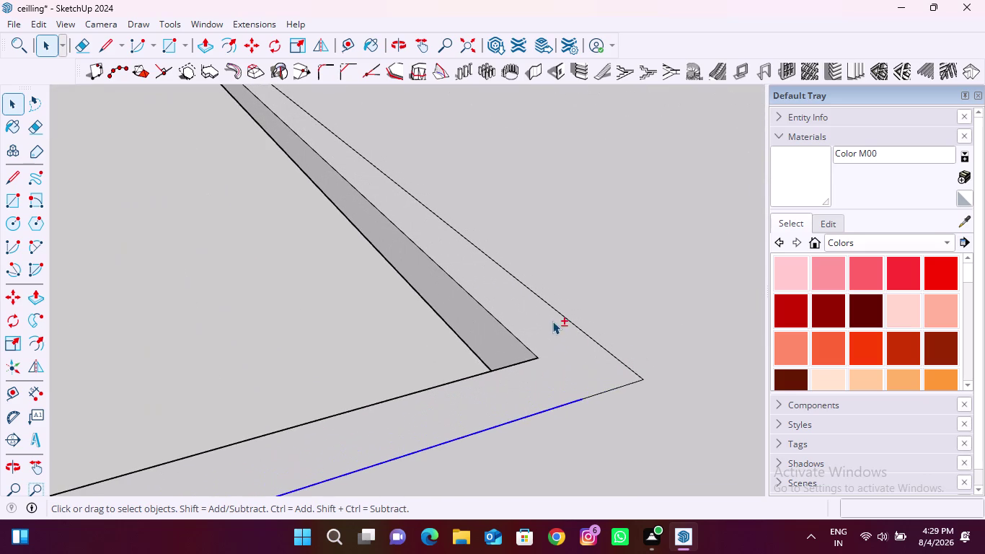
drag(554, 316, 678, 447)
scroll(down, 3)
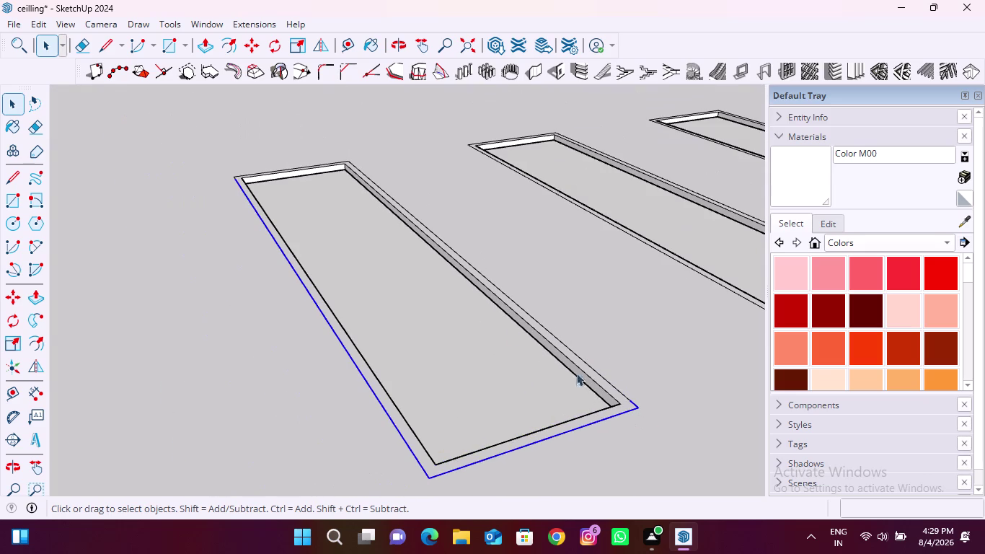
scroll(up, 3)
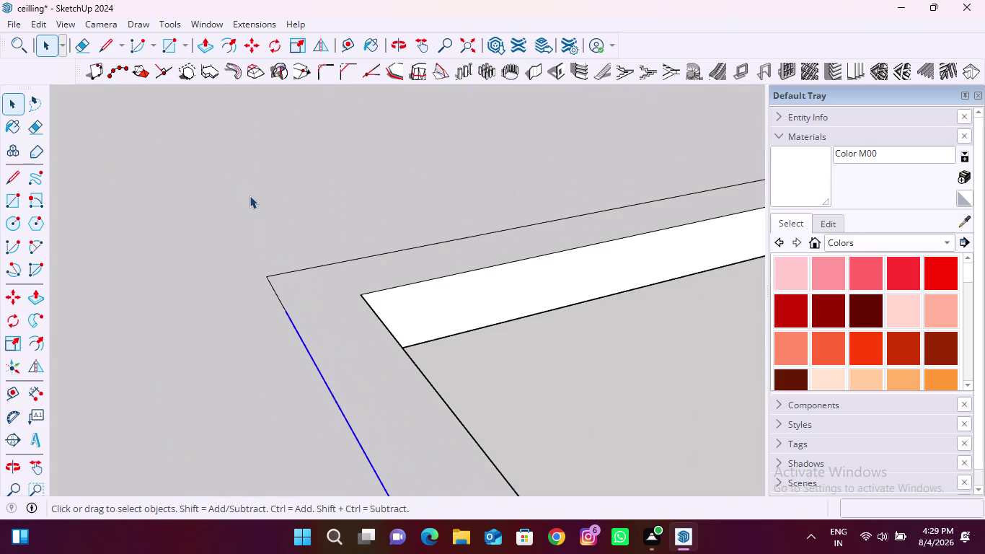
Add the top-left corner, top edge, top-right corner and right border edge.
drag(212, 218, 347, 366)
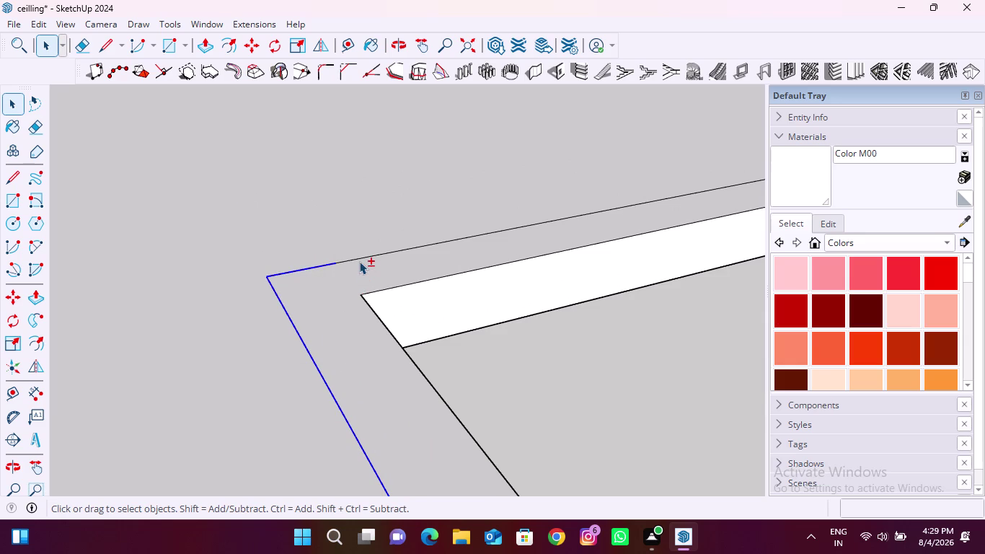
click(360, 259)
scroll(down, 3)
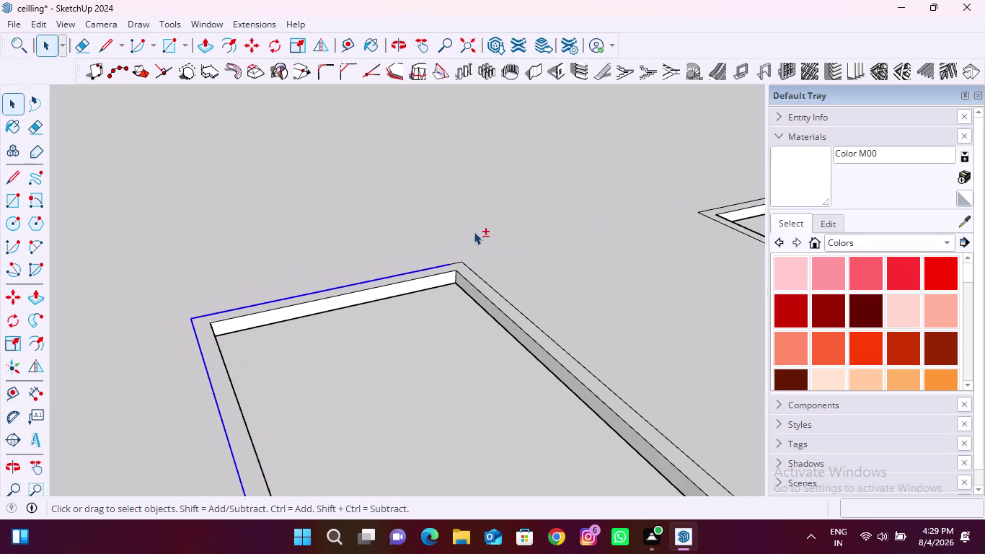
scroll(up, 3)
drag(301, 279, 556, 361)
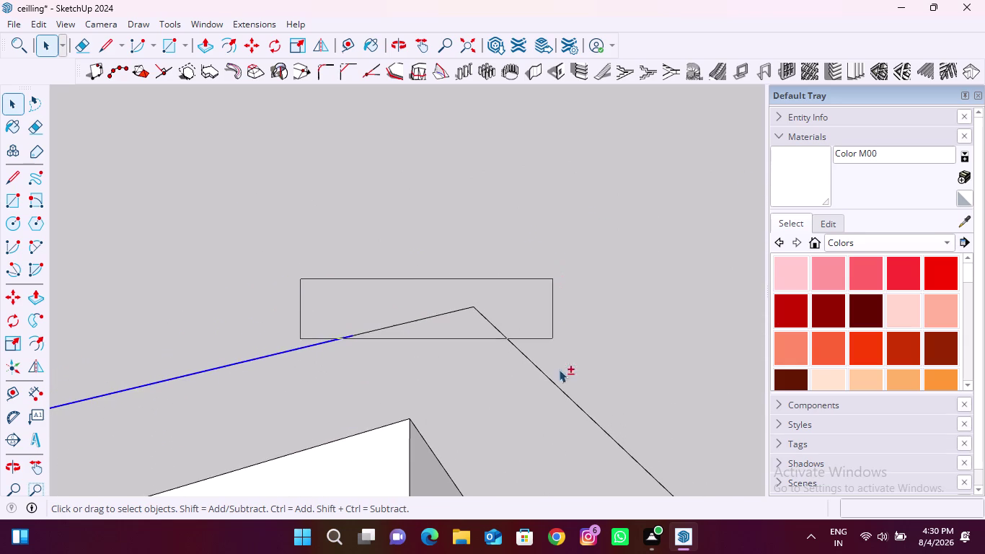
drag(556, 360, 558, 379)
click(569, 395)
scroll(down, 3)
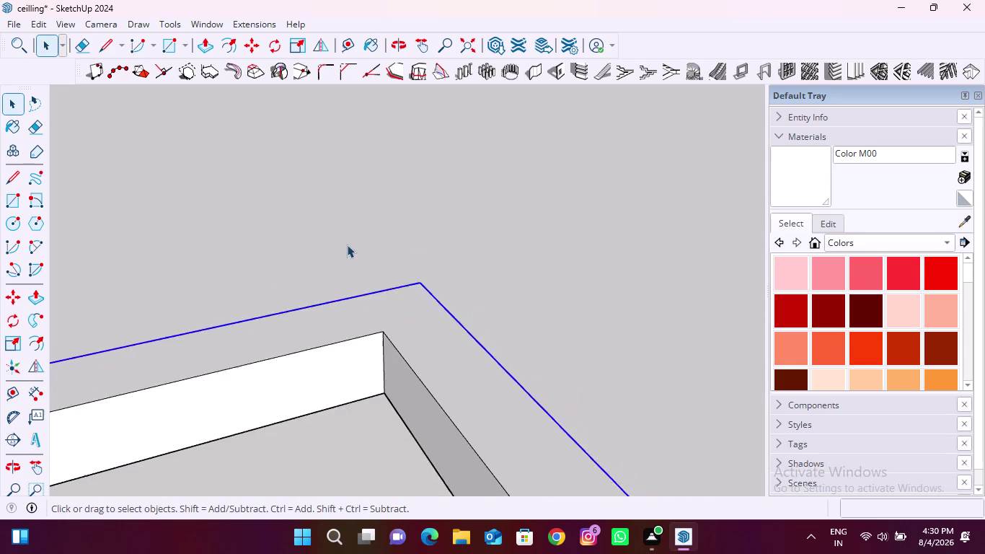
scroll(down, 3)
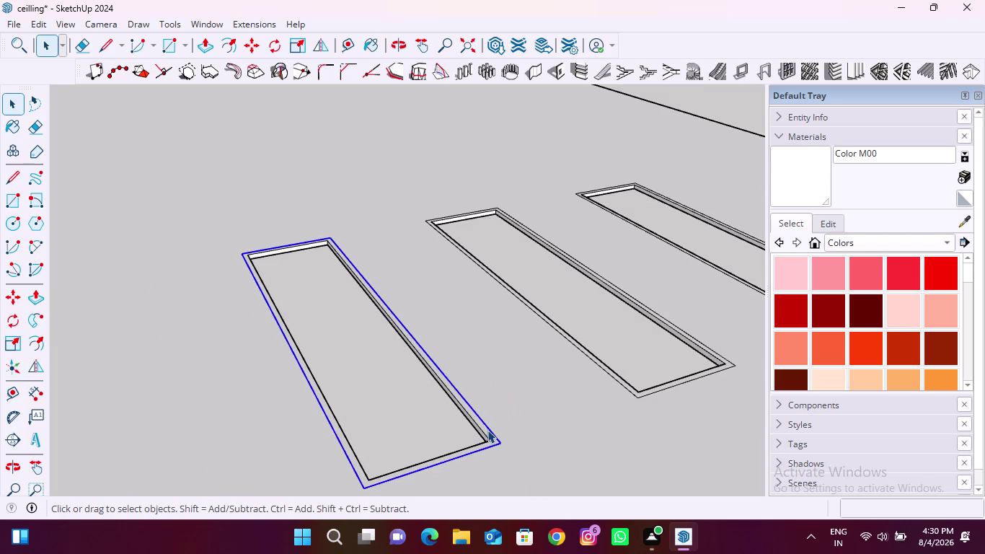
Select all connected border edges and start an outward offset from a border corner.
right_click(487, 430)
click(560, 386)
click(218, 40)
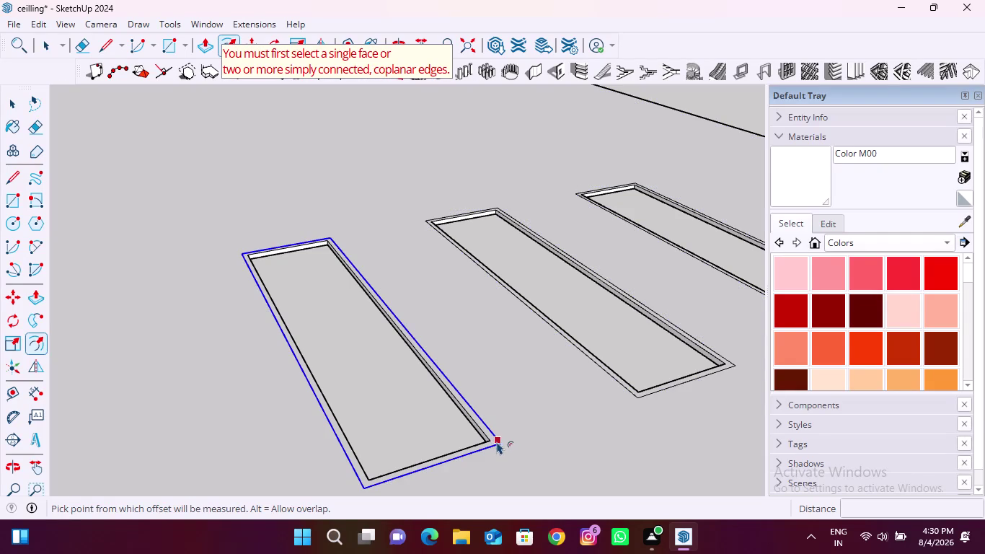
click(486, 447)
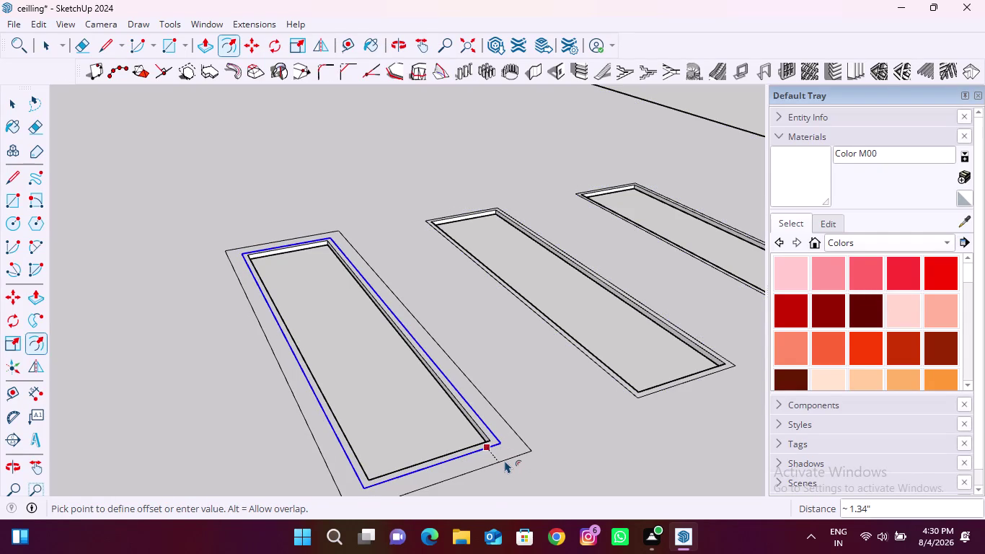
Offset the first slot panel's border 2.5" outward, then offset that line another 12 mm.
text(2.5")
key(Return)
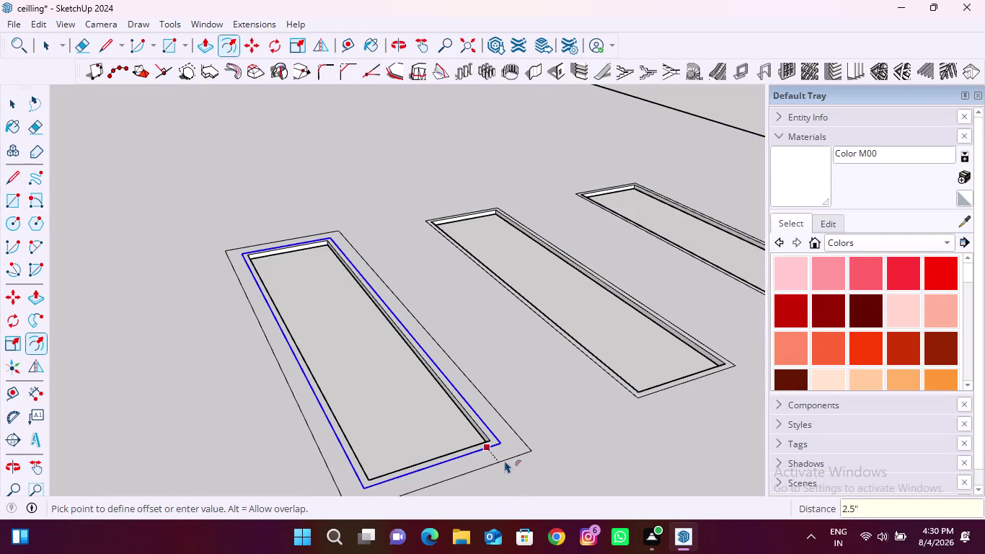
click(519, 468)
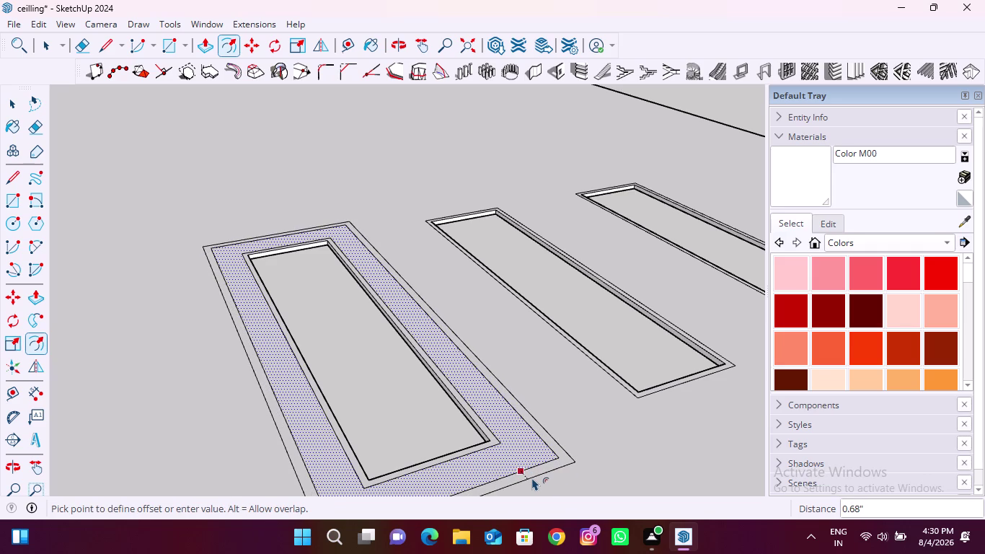
text(12)
text(mm)
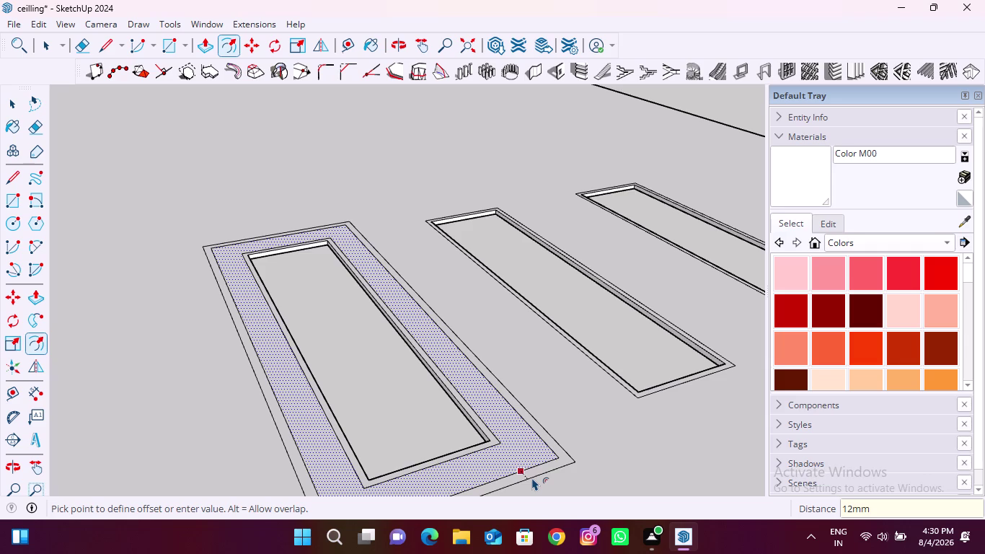
key(Return)
scroll(down, 3)
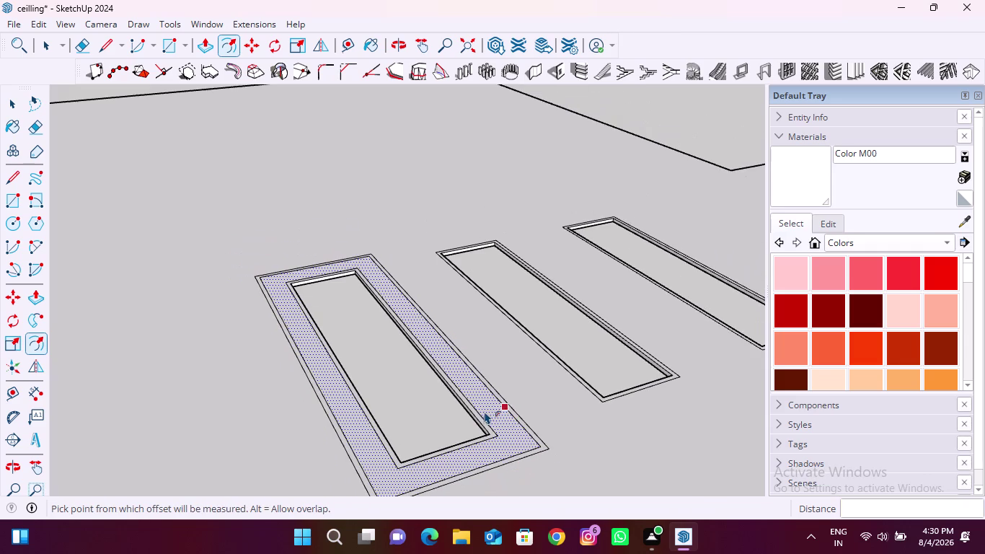
key(space)
key(space)
click(419, 414)
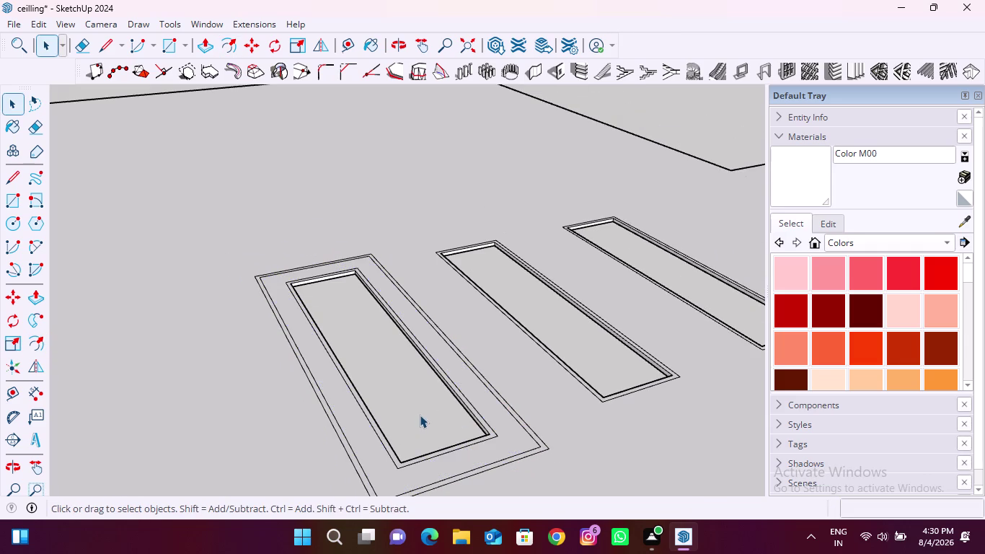
Select the two new frame lines of the first slot panel and orbit out to all three panels.
scroll(up, 3)
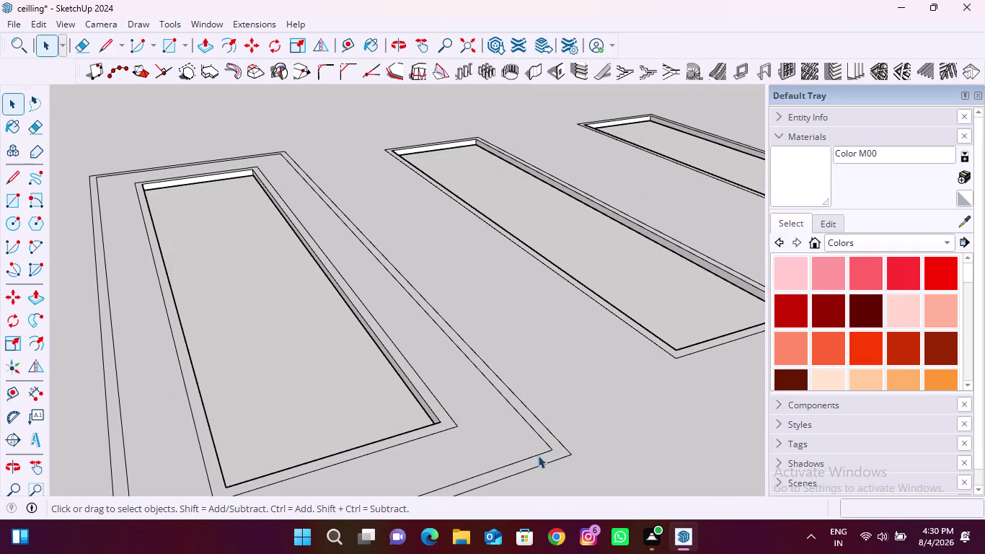
click(537, 455)
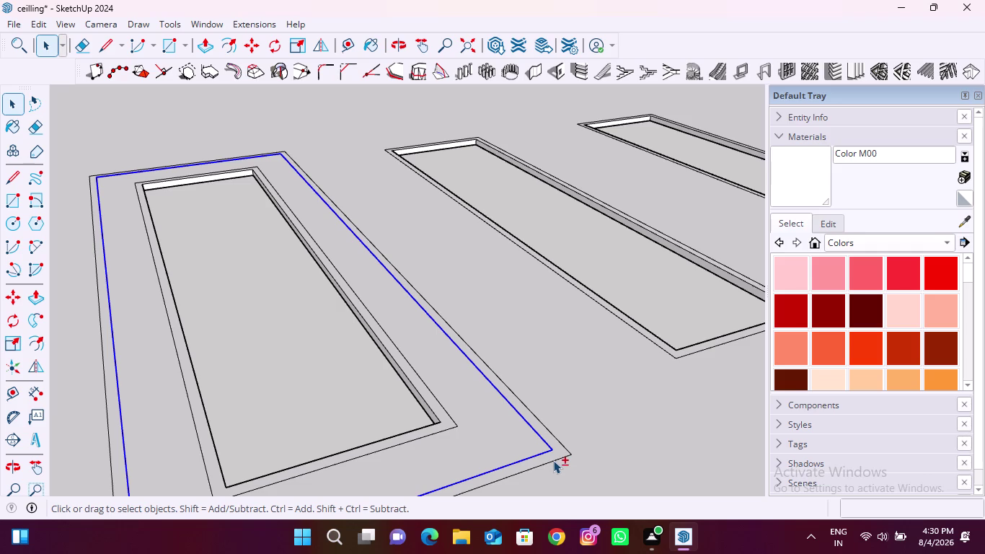
click(553, 460)
text(m)
key(space)
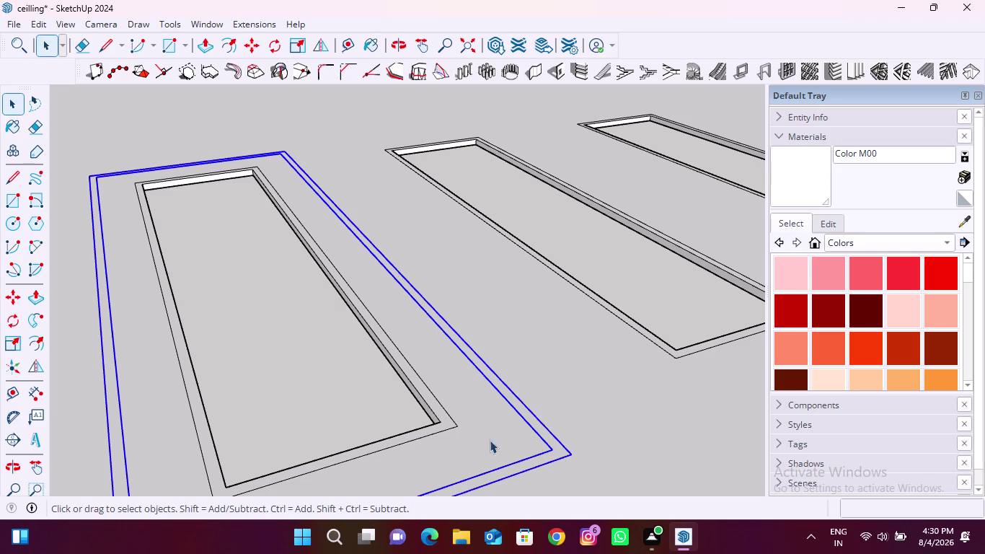
scroll(down, 3)
middle_drag(333, 451, 235, 463)
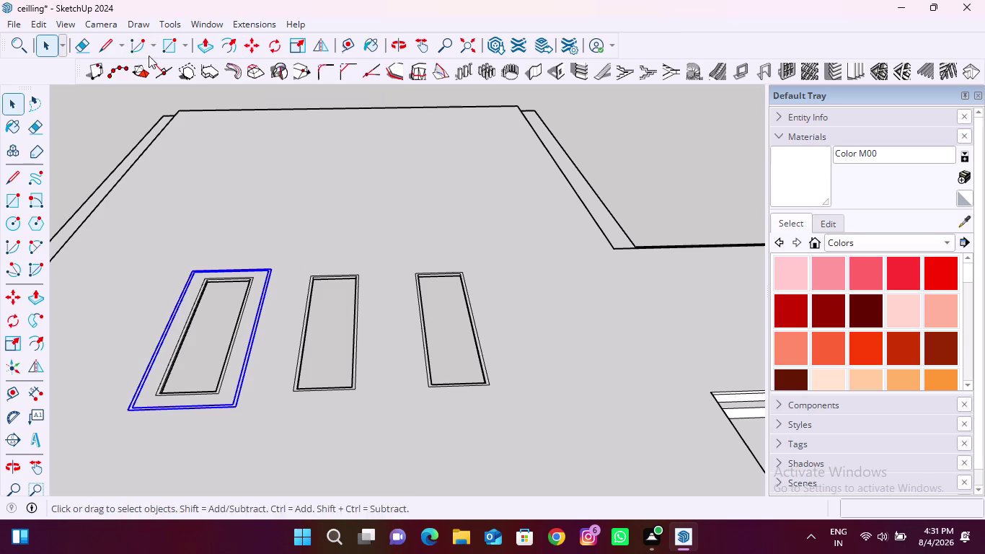
Select the first panel's new frame line and start a Move copy from its corner.
click(54, 46)
click(206, 330)
scroll(up, 3)
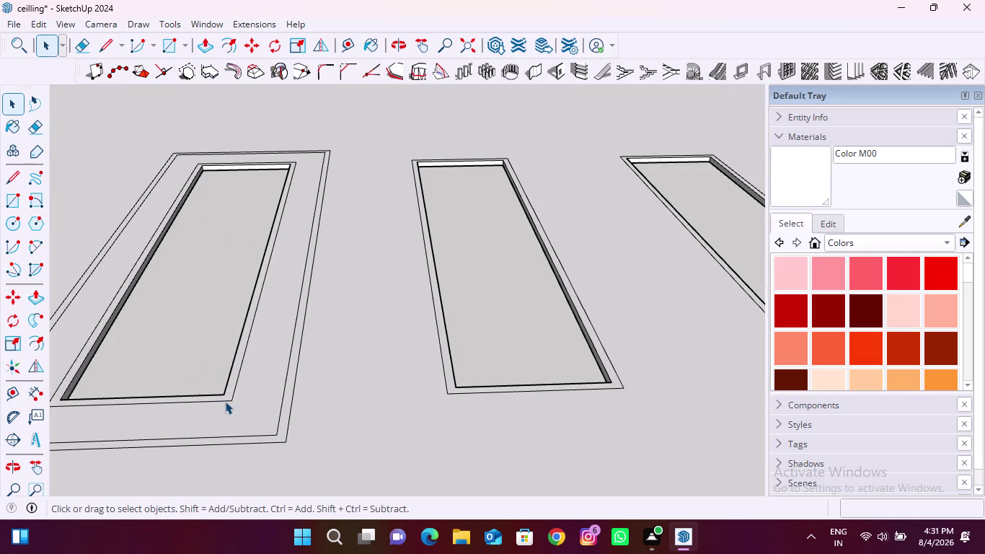
click(225, 401)
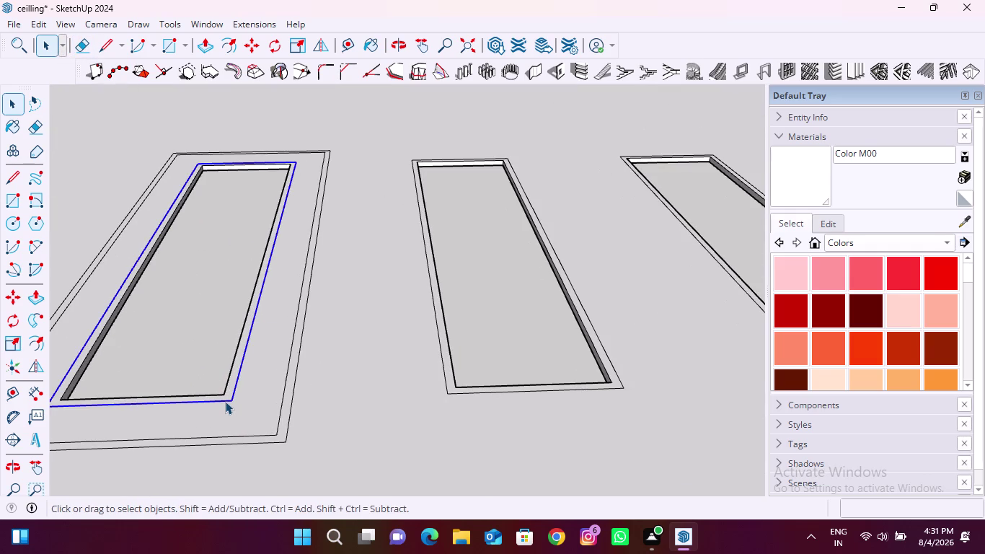
text(m)
key(space)
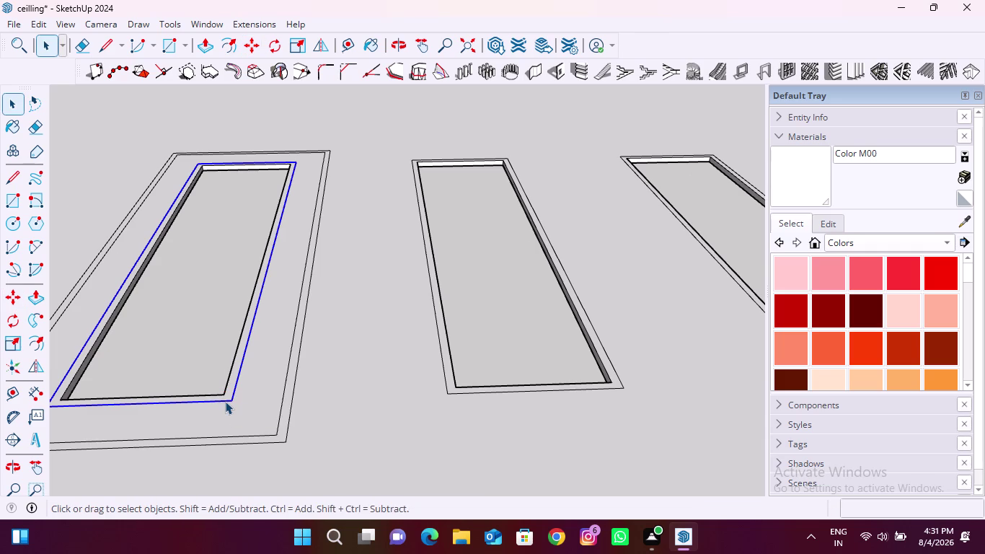
key(m)
click(229, 401)
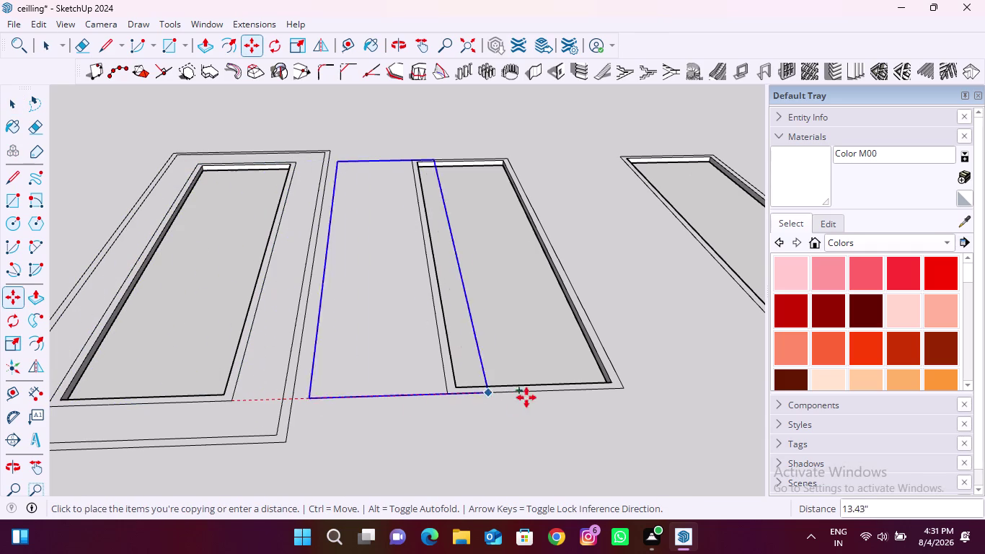
Move the middle and right slot panels along the red axis into line with the first.
click(626, 390)
scroll(down, 3)
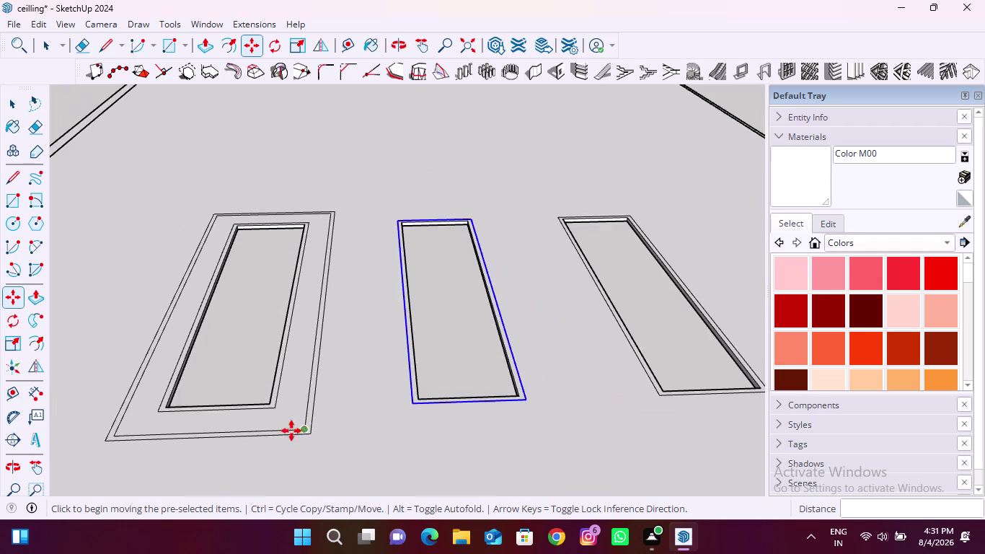
scroll(up, 3)
click(527, 396)
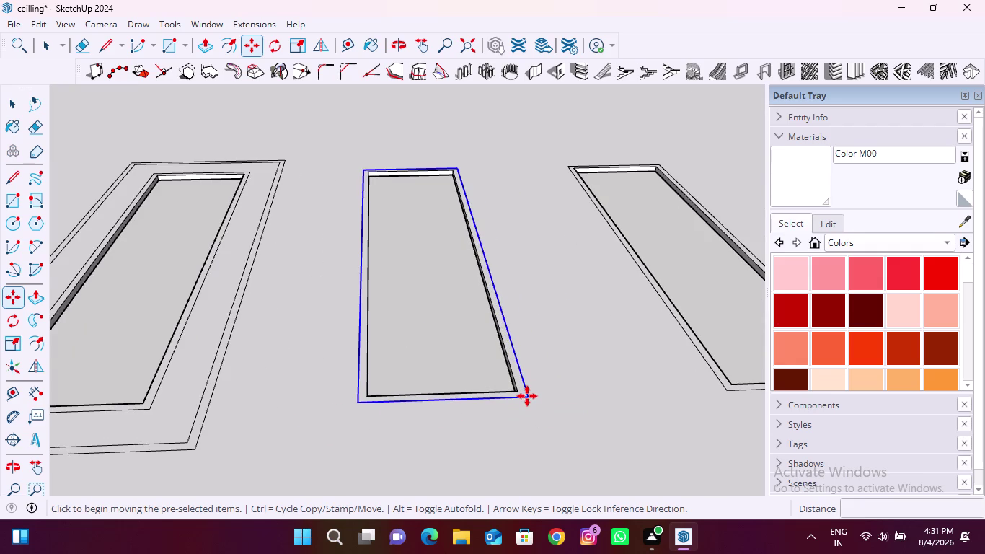
scroll(down, 3)
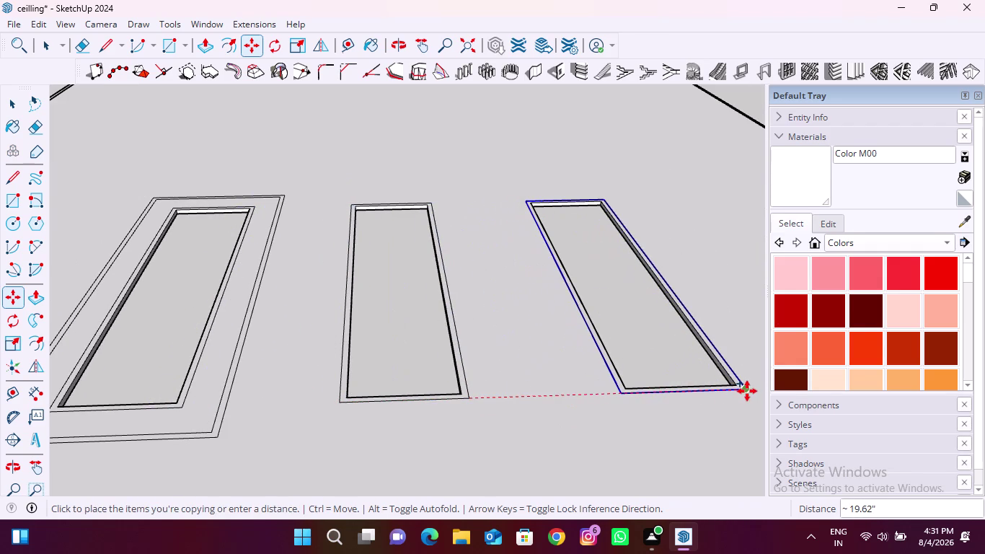
click(747, 391)
scroll(down, 3)
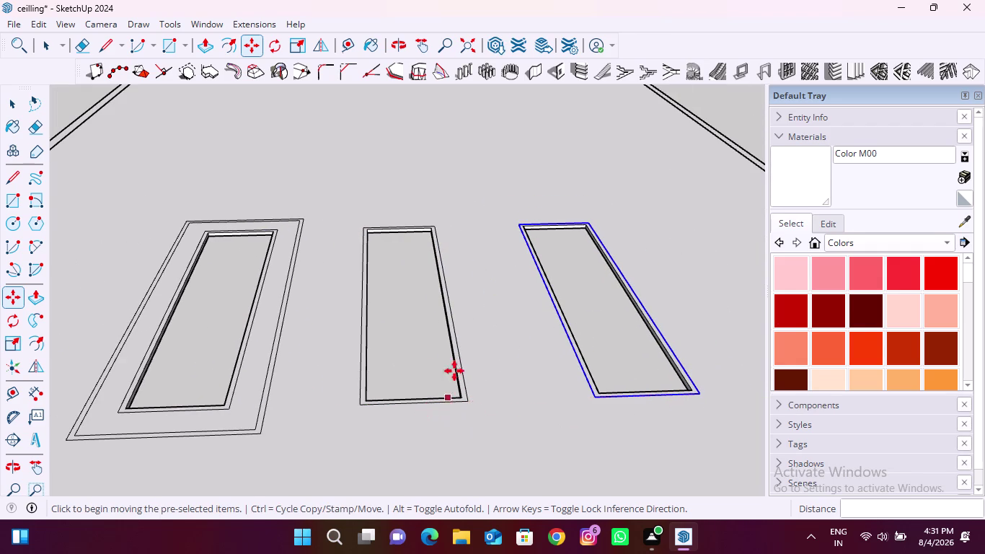
key(space)
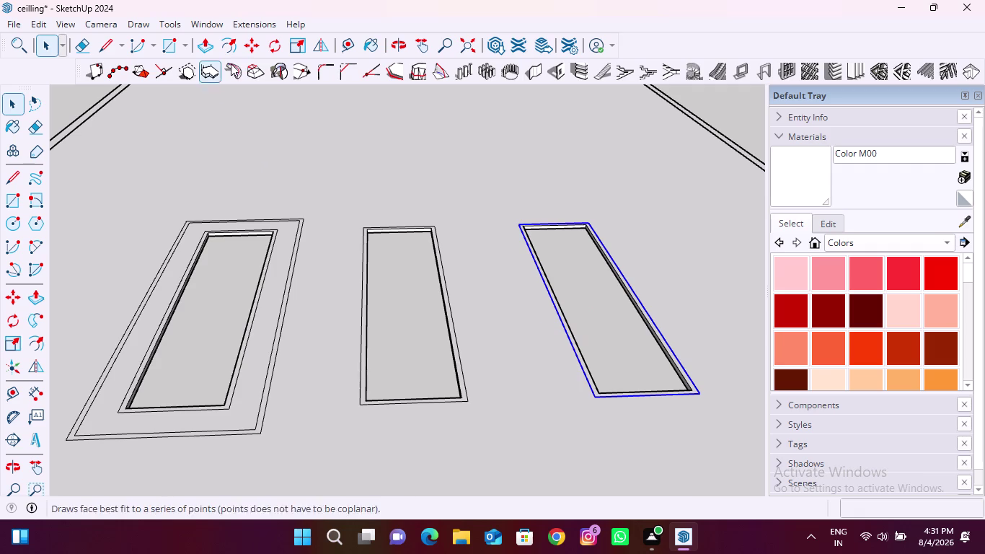
click(228, 44)
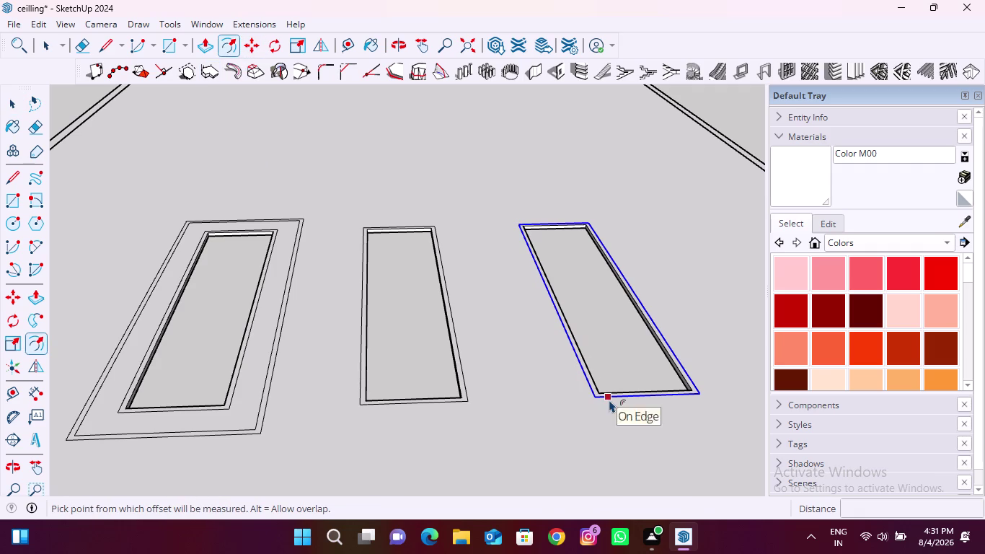
Offset the right slot panel's edge 2.5" outward.
click(610, 399)
text(2.)
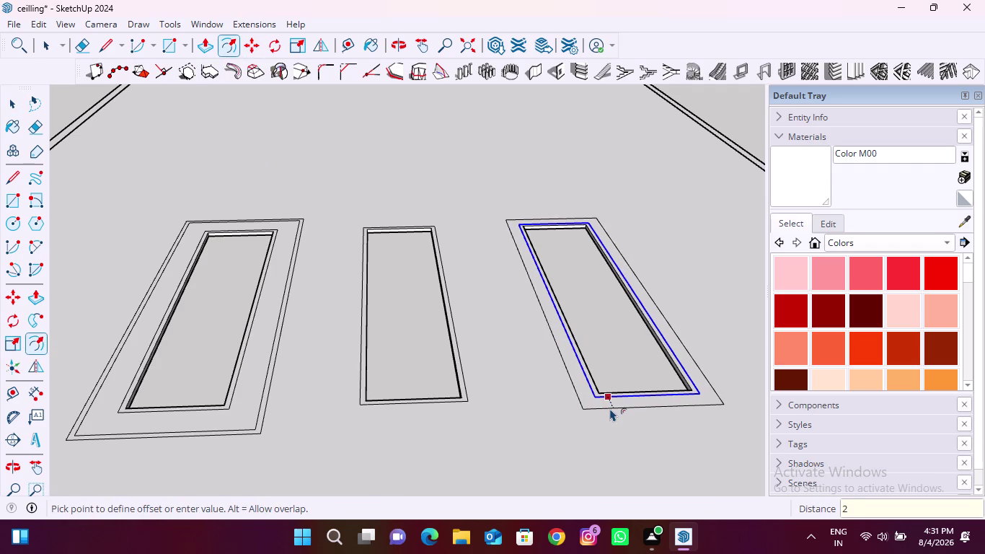
text(5")
key(Return)
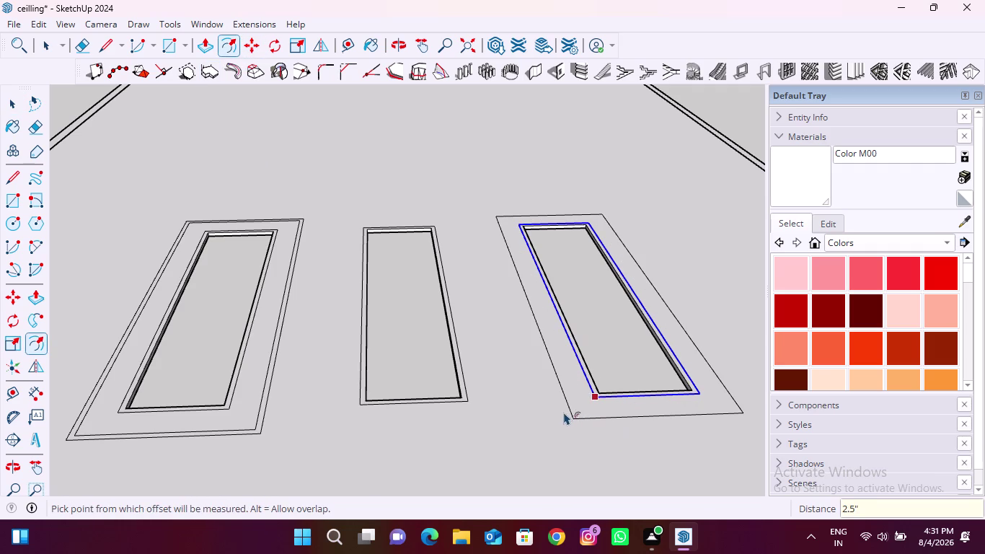
click(605, 352)
key(Escape)
click(606, 353)
key(Escape)
key(space)
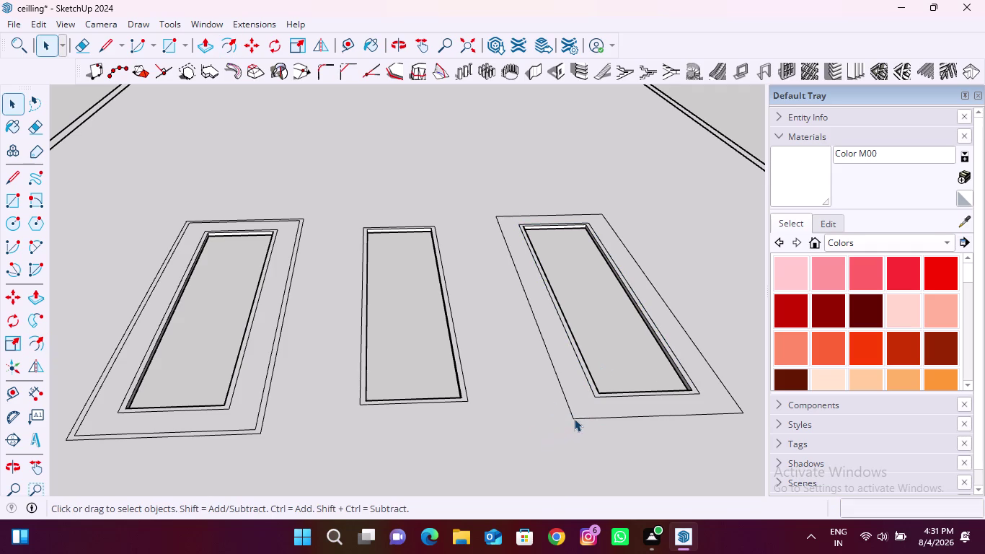
Offset the right panel's new outer outline a further 12 mm.
click(574, 418)
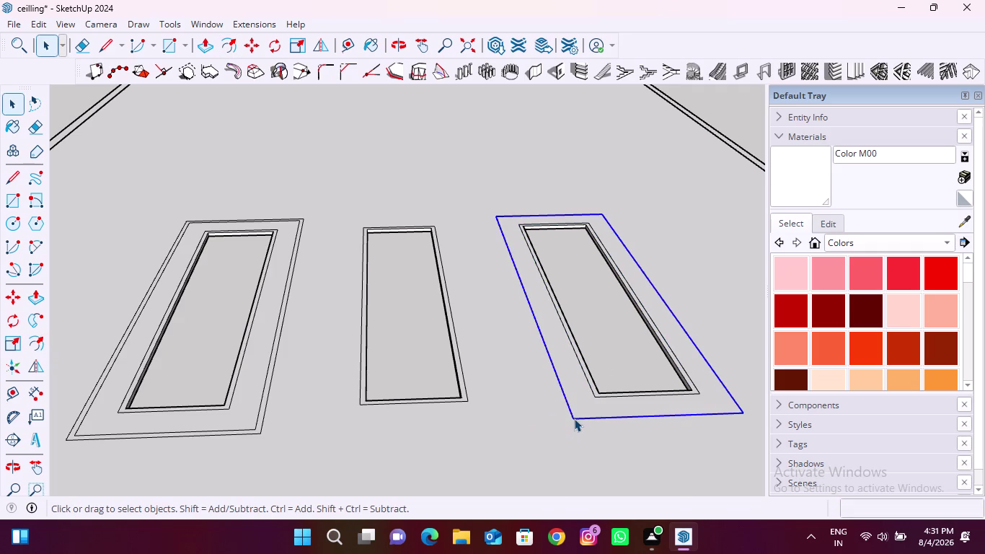
click(227, 46)
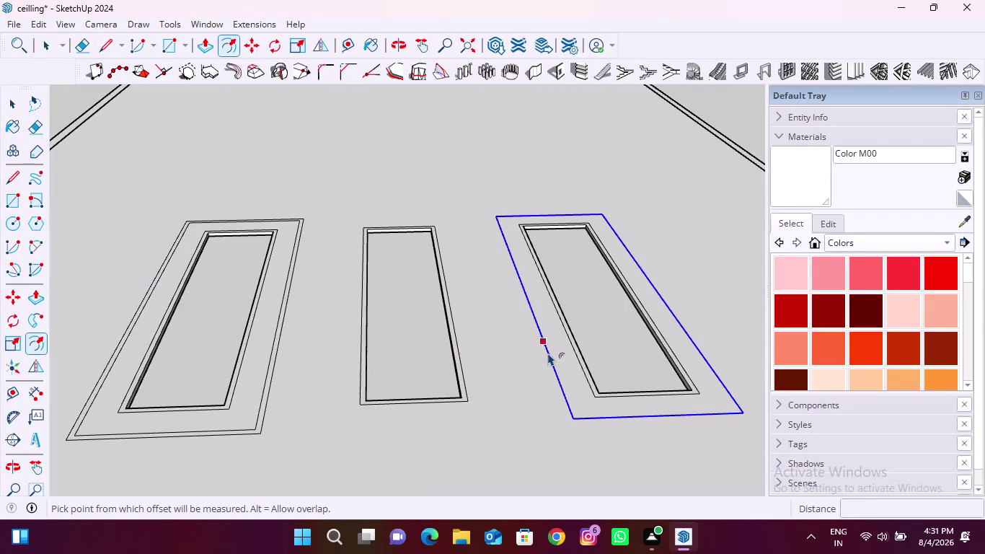
click(548, 353)
text(12)
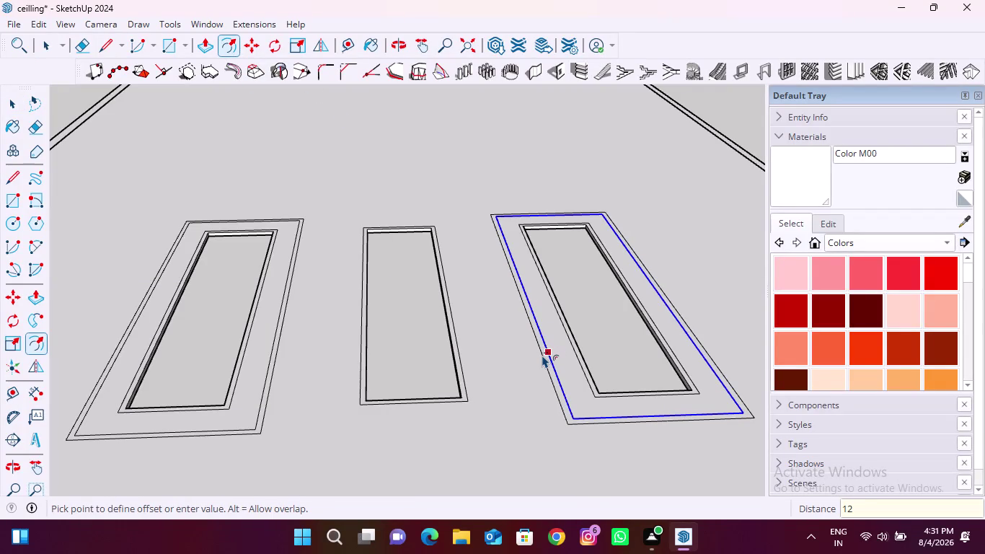
text(mm)
key(Return)
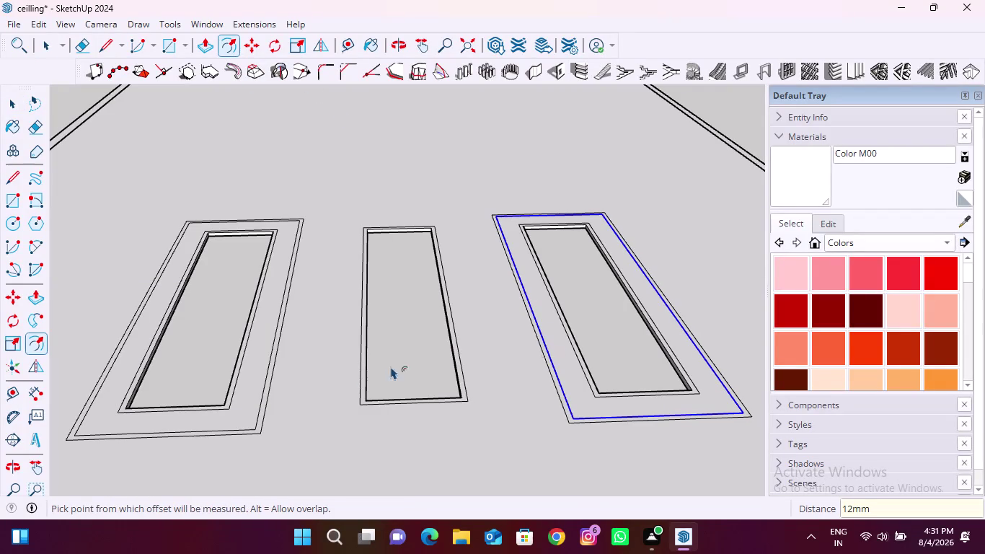
key(space)
scroll(up, 3)
Offset the middle slot panel's edge 2.5" outward.
click(442, 403)
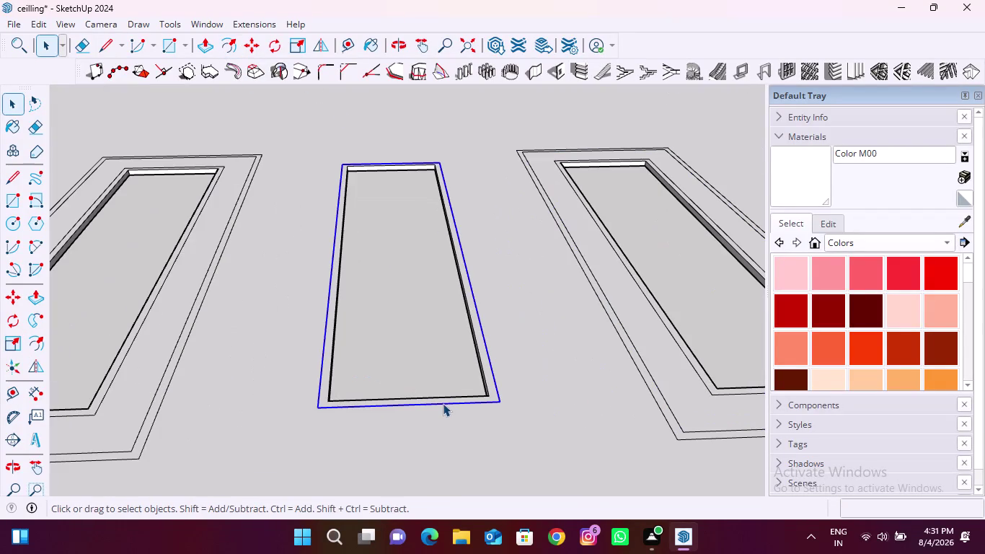
click(222, 44)
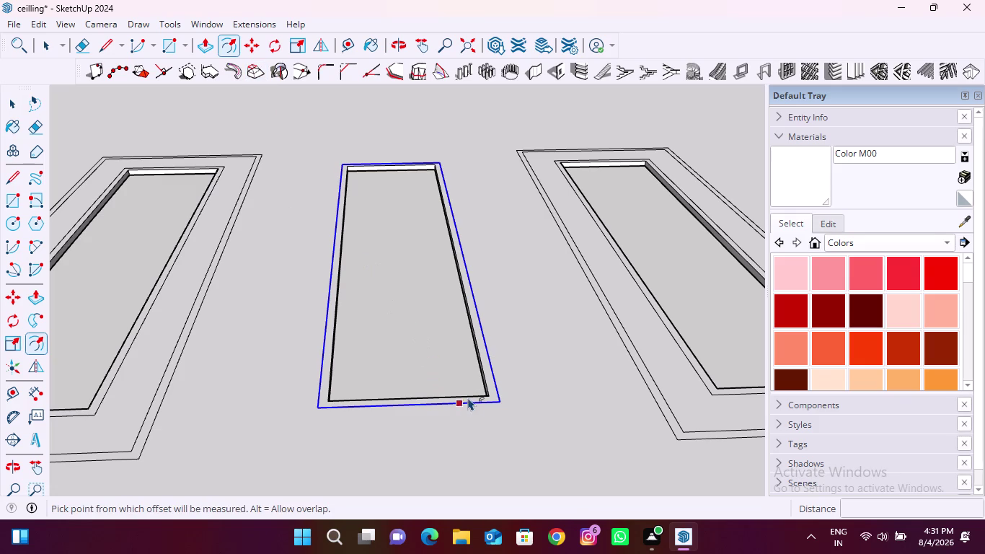
click(473, 399)
text(2.5)
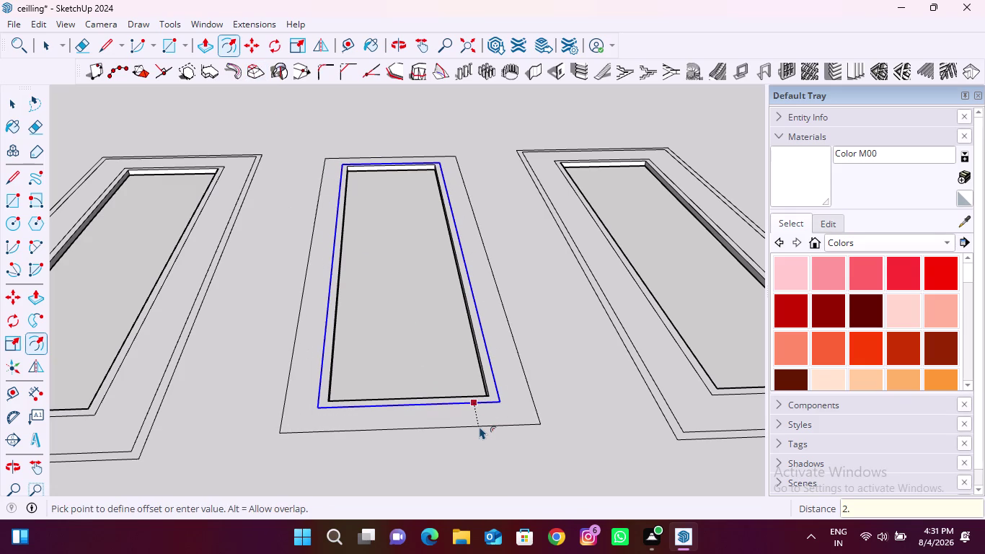
text(")
key(Return)
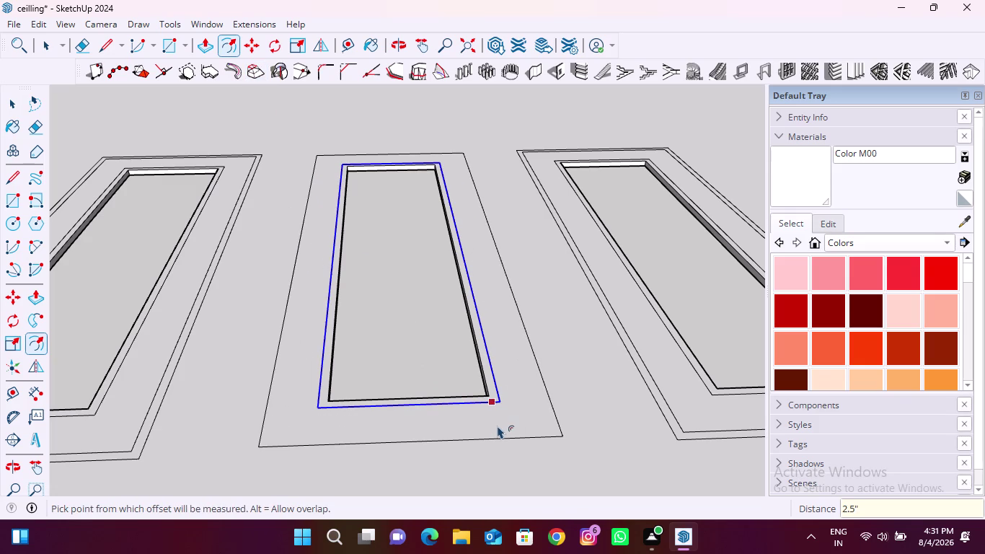
key(space)
click(434, 367)
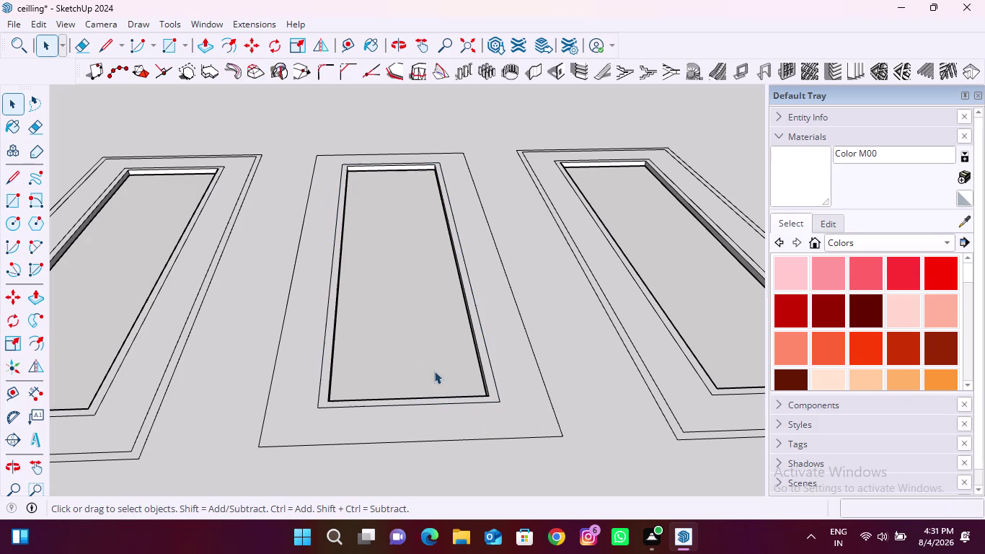
Offset the middle panel's new outer outline a further 12 mm.
click(545, 439)
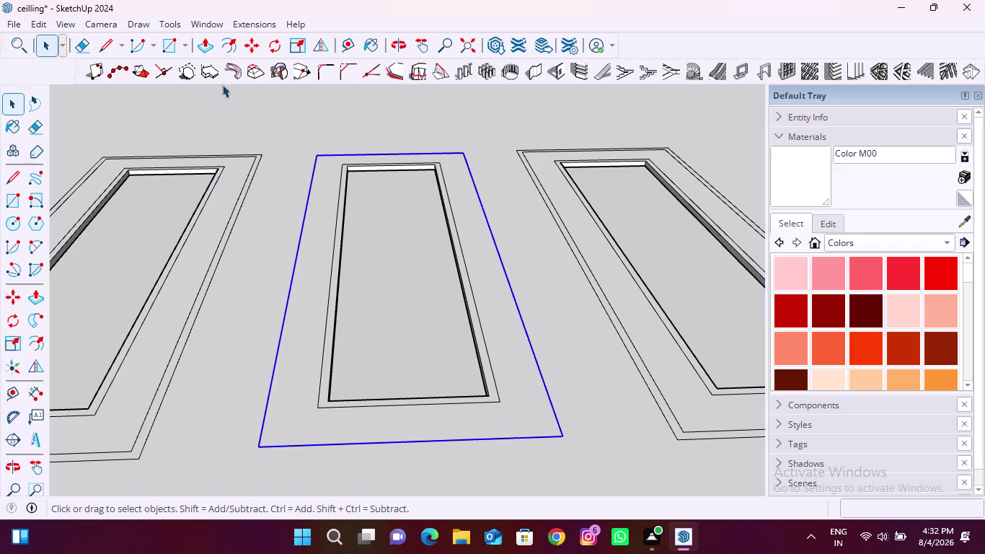
click(227, 41)
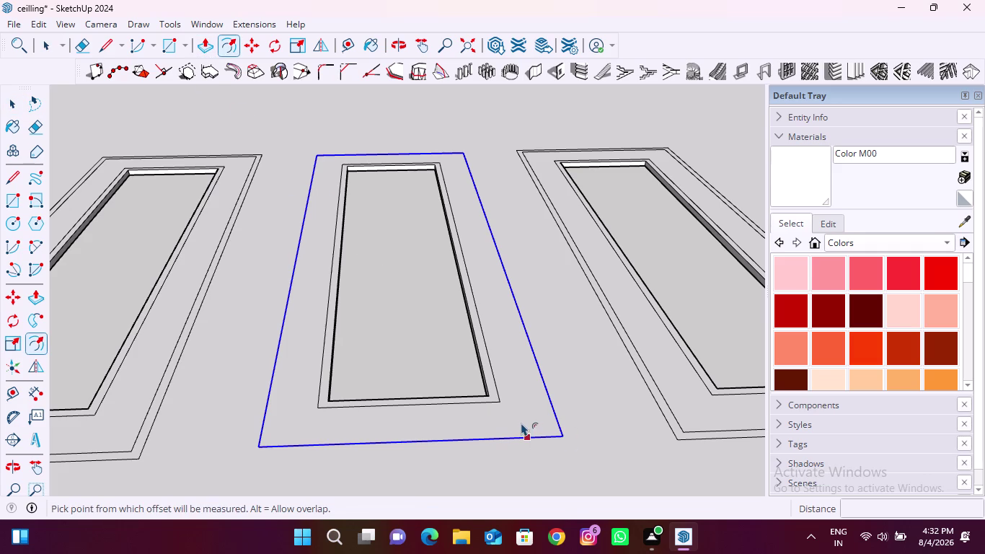
click(522, 423)
text(12)
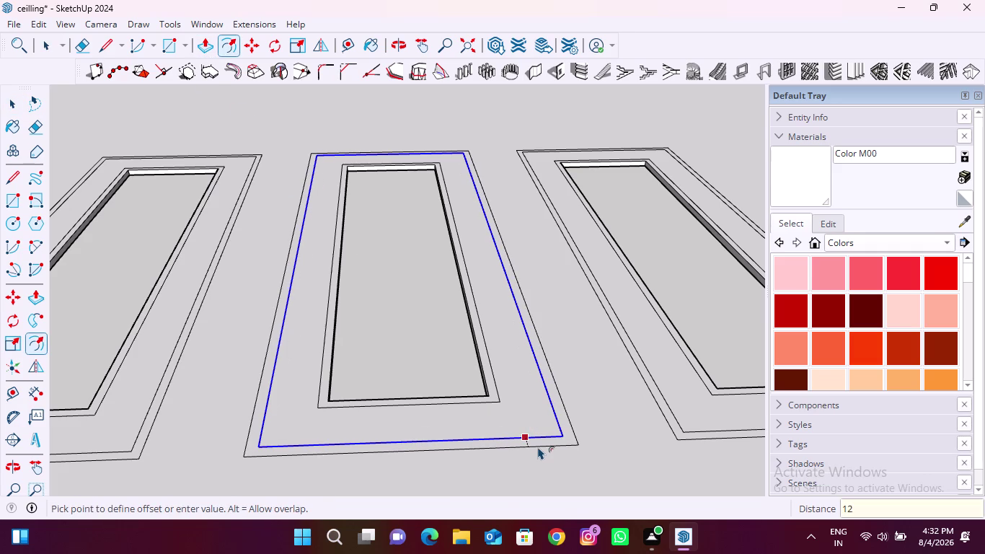
text(mm)
key(Return)
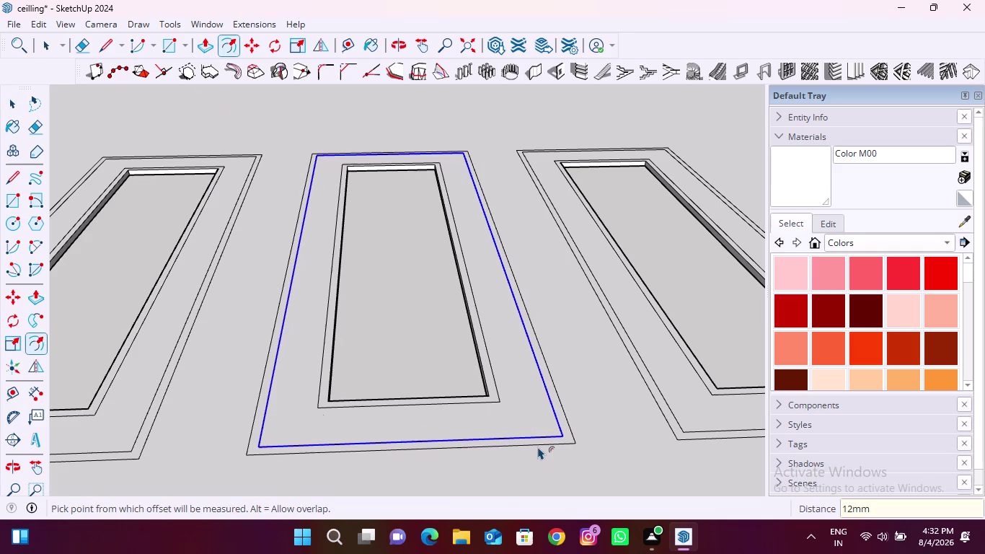
scroll(down, 3)
scroll(down, 3)
scroll(down, 3)
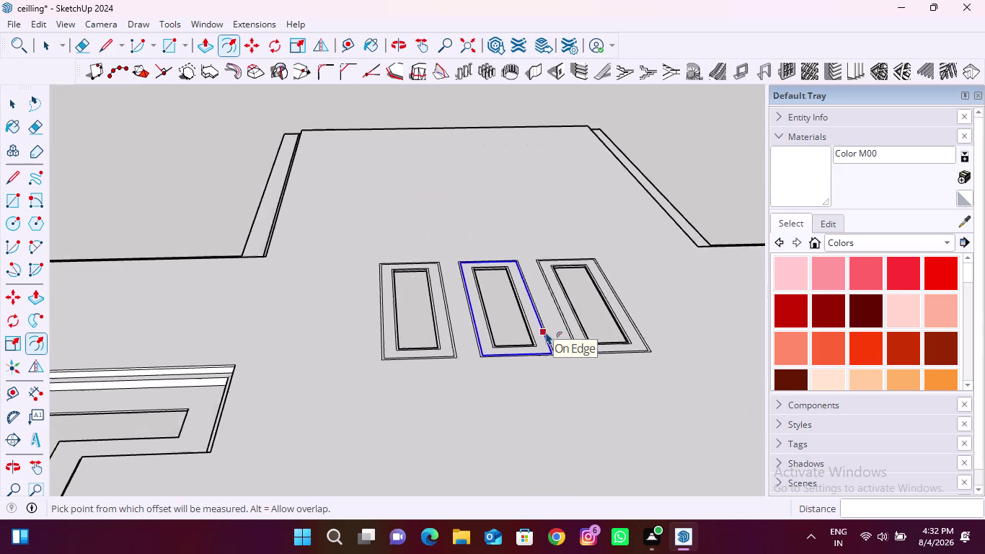
scroll(down, 3)
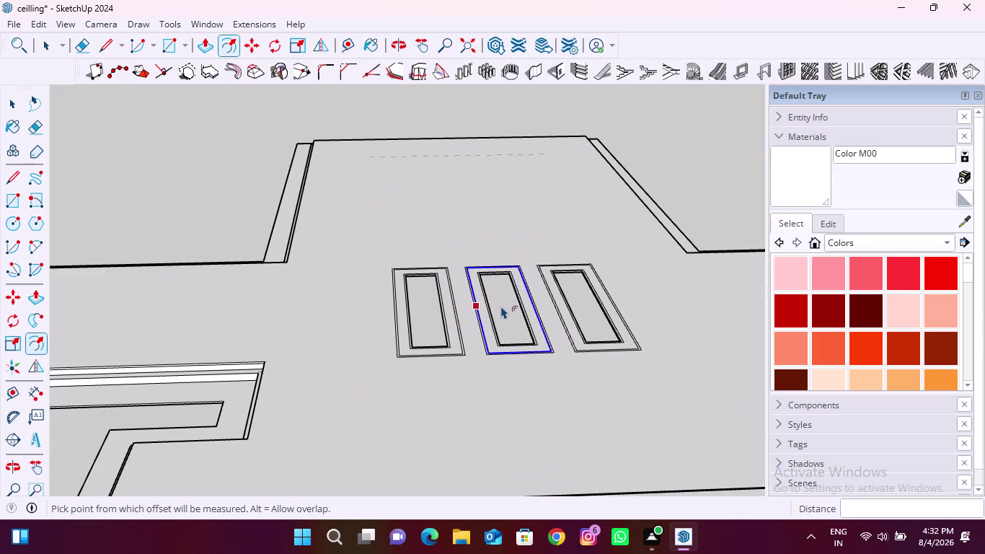
key(space)
click(501, 306)
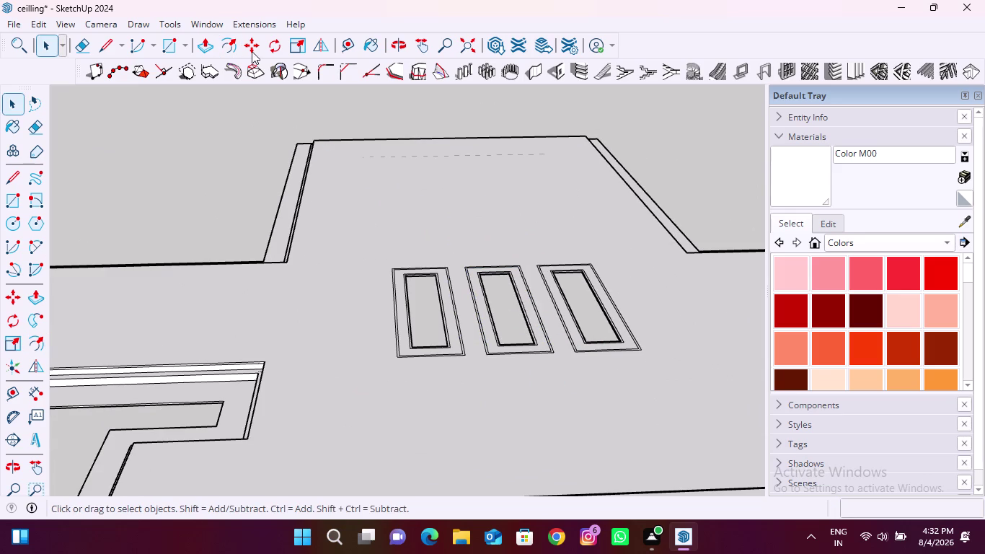
Push/pull the left panel's inner trim ring 1".
click(200, 44)
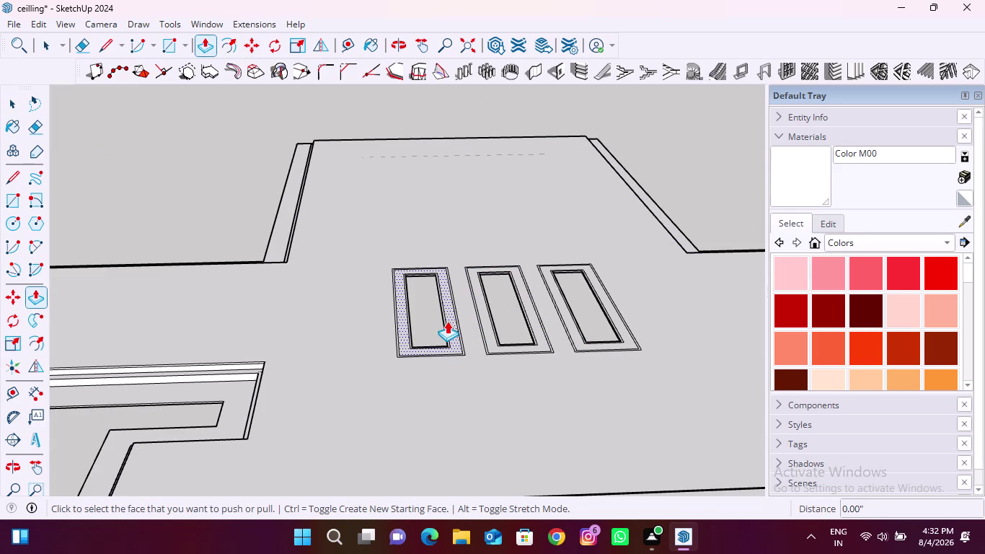
scroll(up, 3)
click(444, 341)
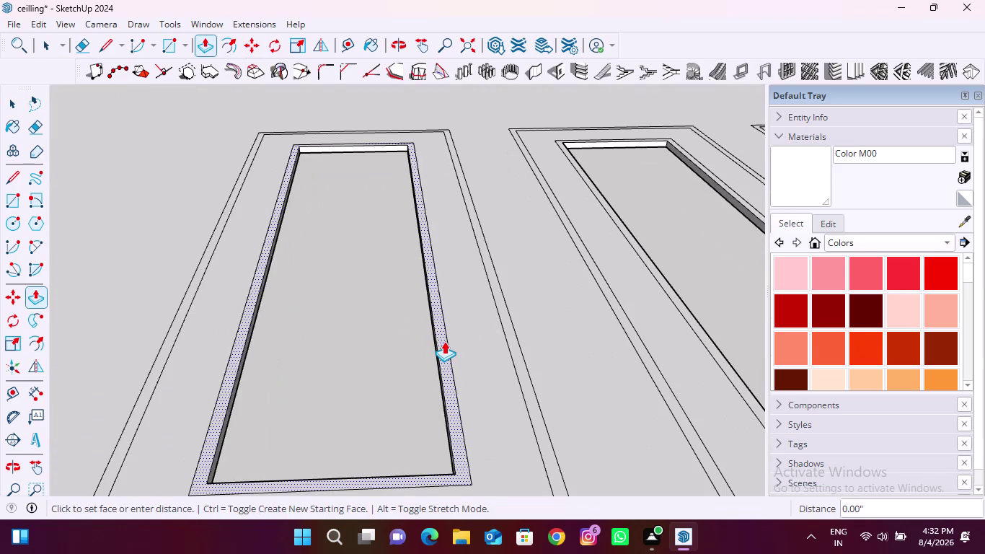
text(1)
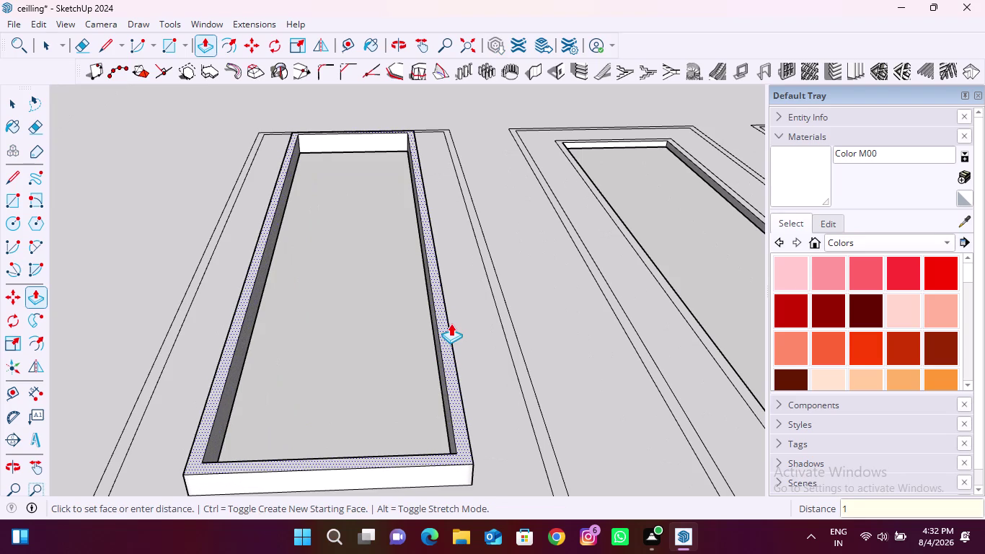
text(")
key(Return)
Push/pull the left panel's outer trim ring 2.5".
scroll(up, 3)
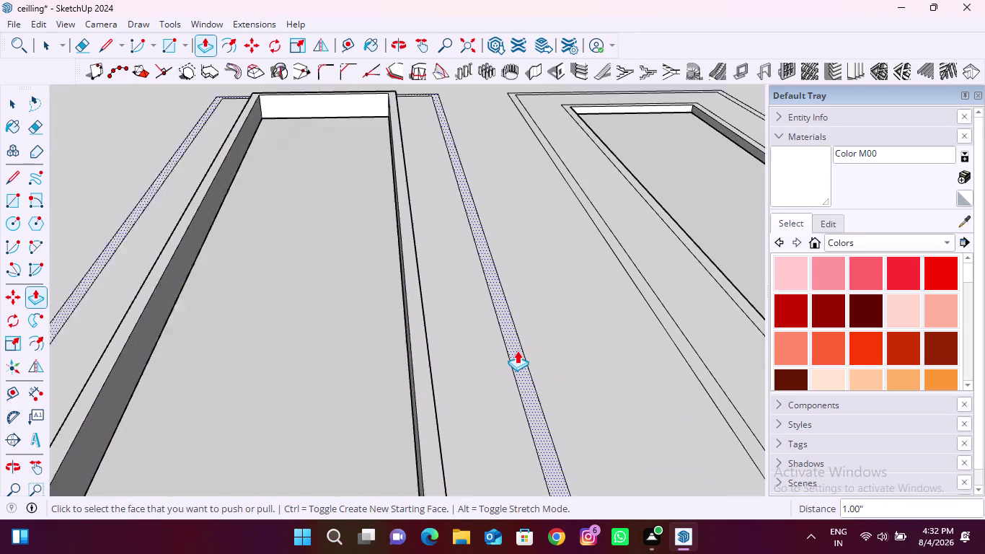
scroll(up, 3)
click(517, 351)
scroll(down, 3)
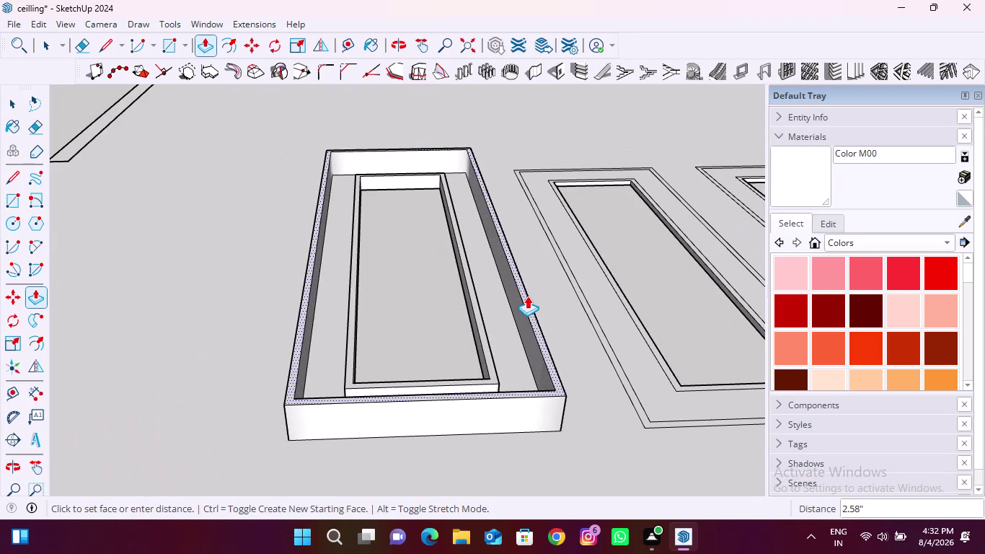
text(2.)
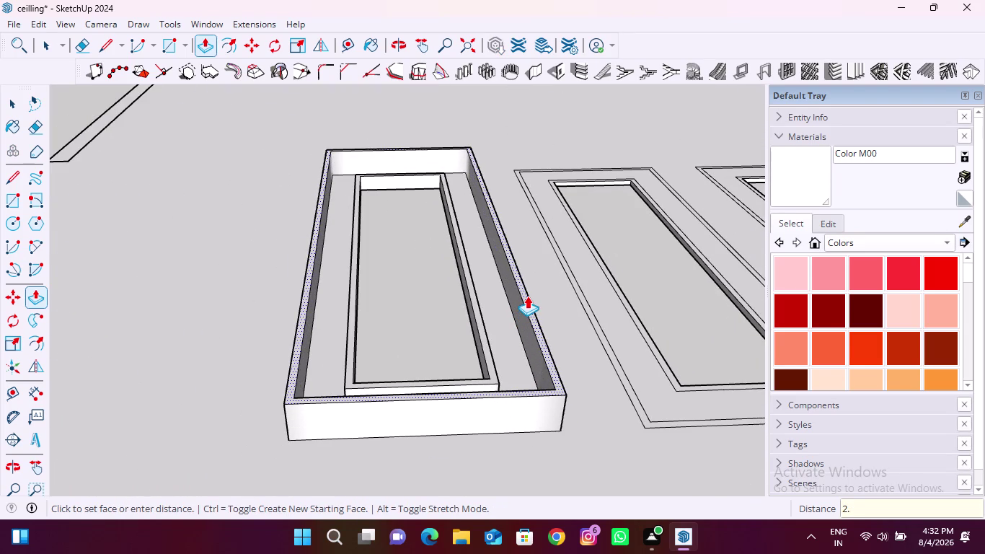
text(5")
key(Return)
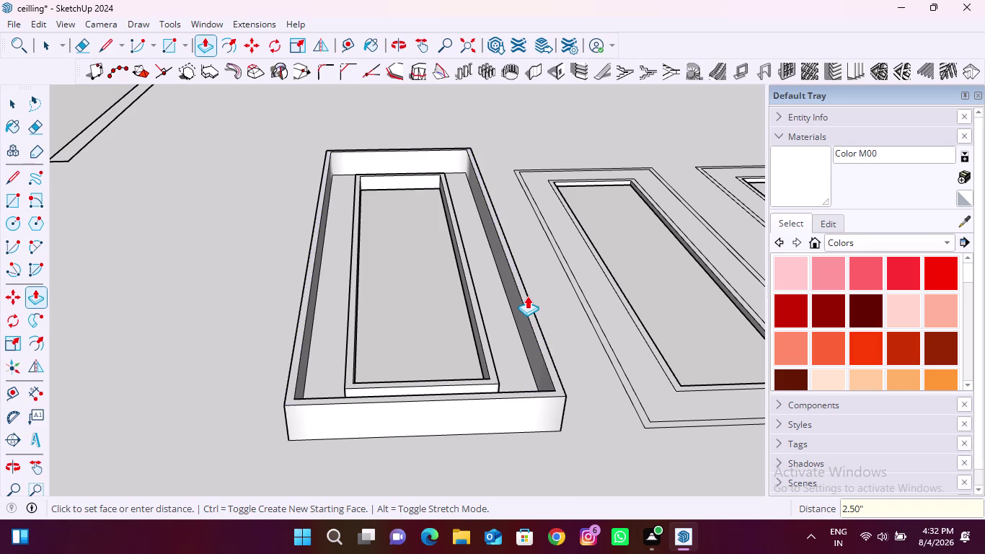
scroll(down, 3)
scroll(up, 3)
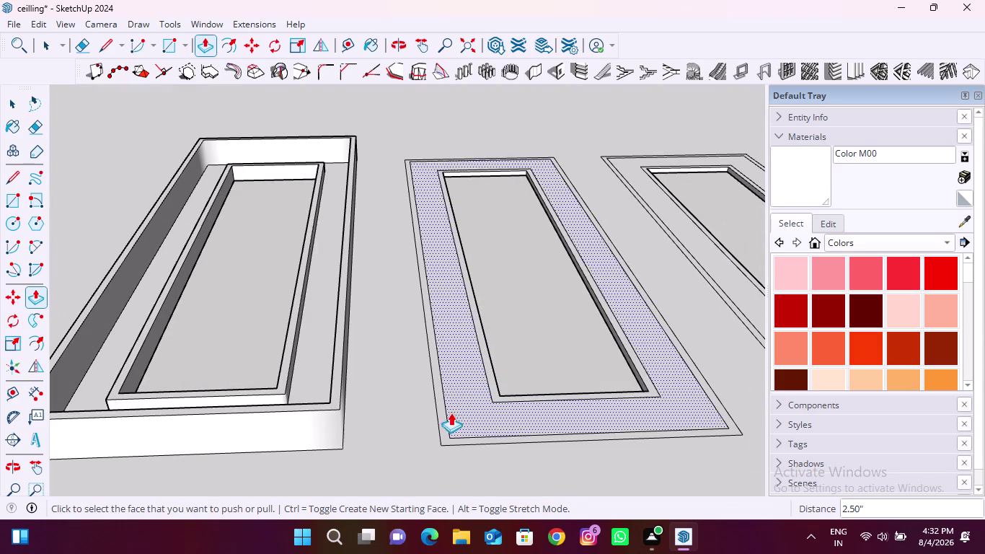
Repeat the last extrusion on a slot panel rim and on the middle slot rim.
double_click(445, 419)
scroll(down, 3)
scroll(up, 3)
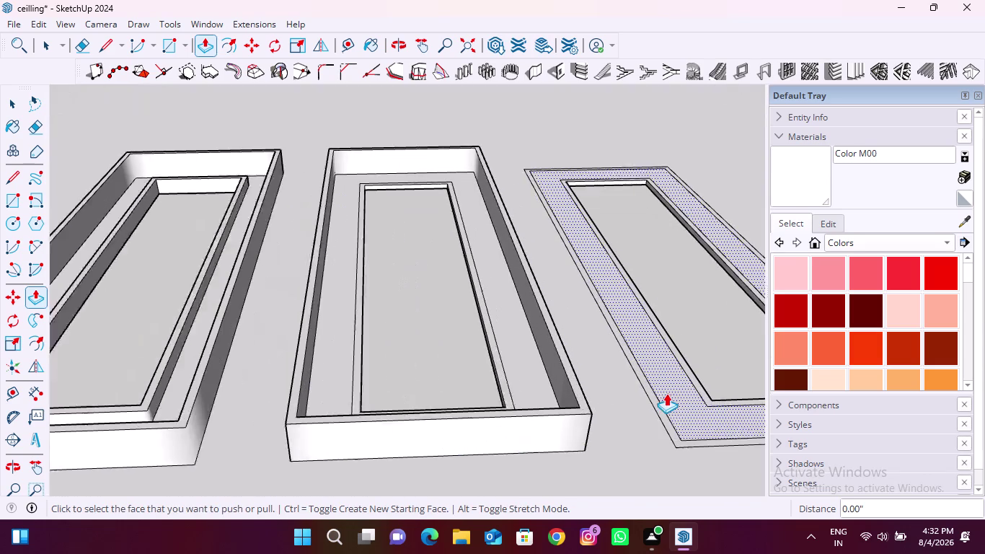
double_click(658, 407)
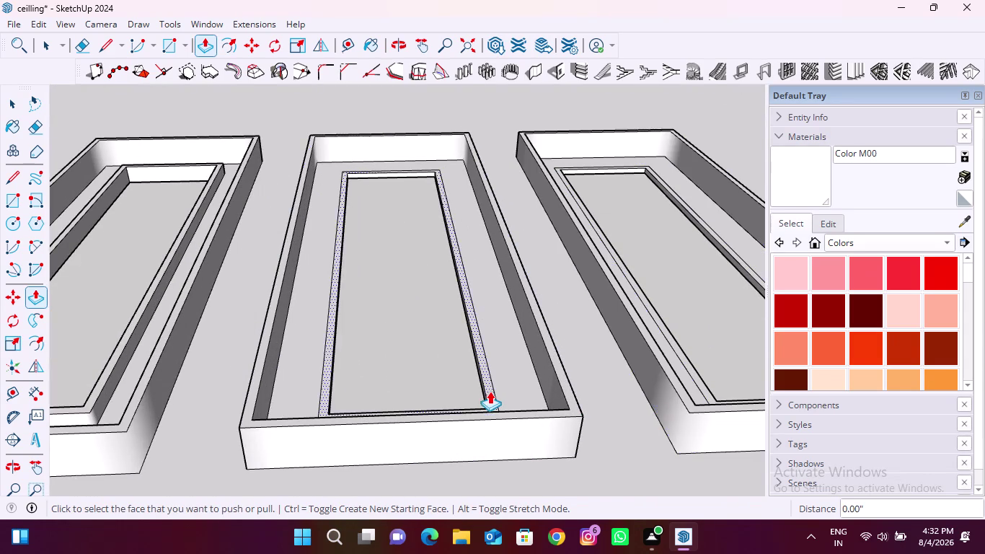
scroll(up, 3)
Extrude the middle slot's inner rim 1" and repeat that on another rim.
click(490, 391)
text(1)
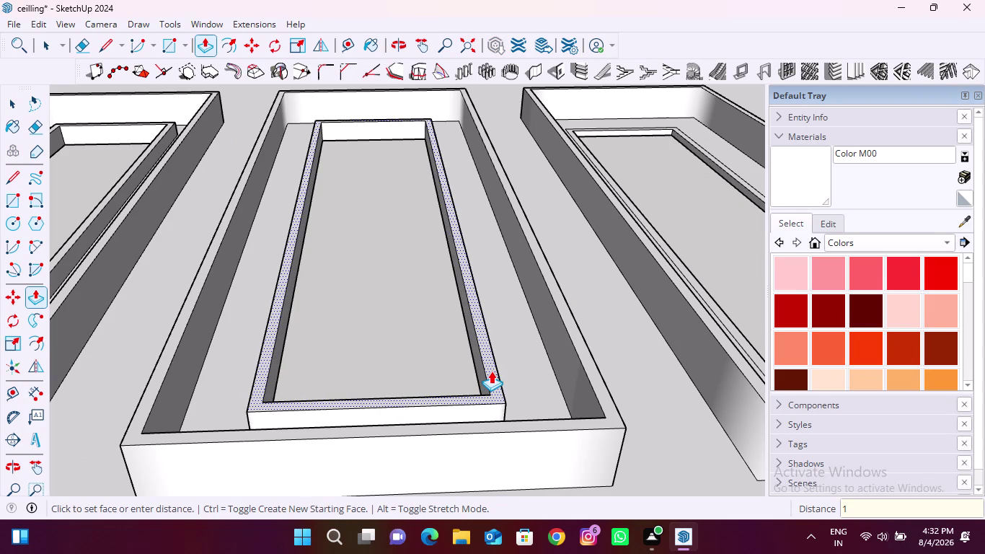
text(")
key(Return)
scroll(down, 3)
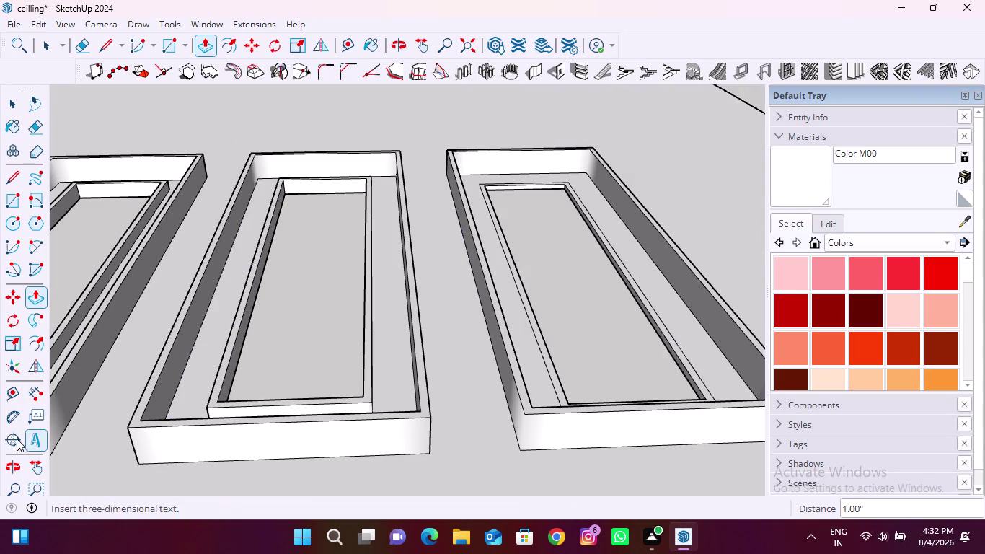
scroll(down, 3)
scroll(up, 3)
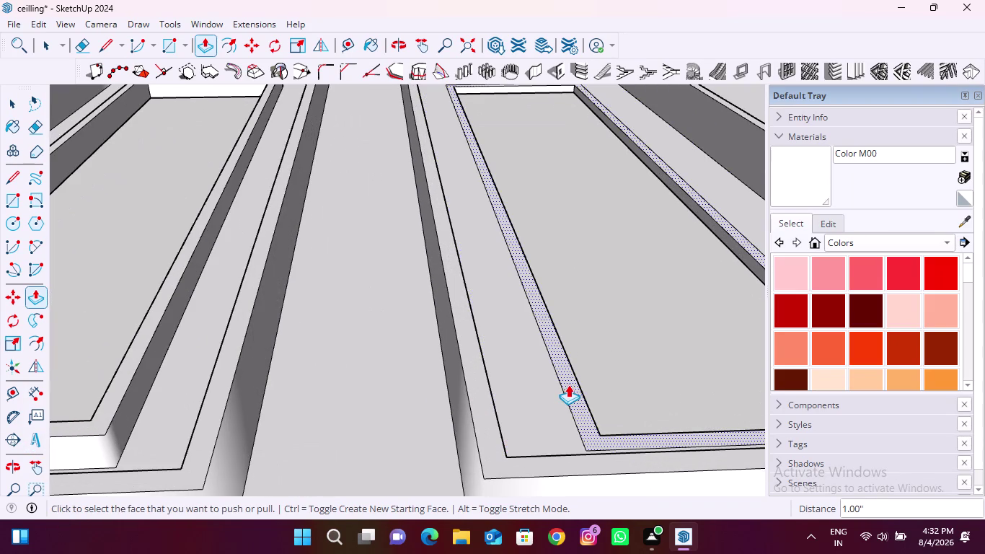
double_click(568, 385)
scroll(down, 3)
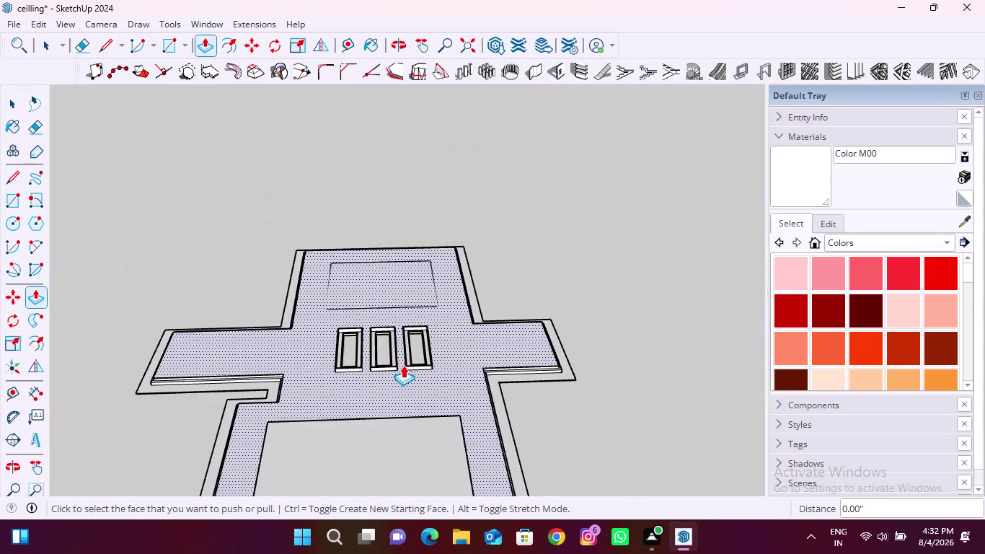
key(space)
click(645, 424)
middle_drag(414, 441, 395, 280)
scroll(up, 3)
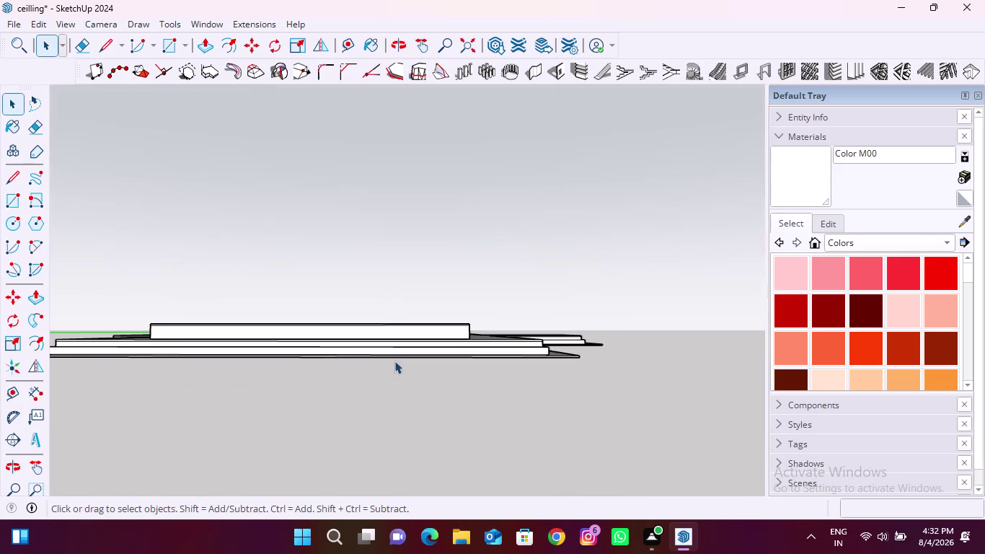
middle_drag(392, 368, 391, 286)
scroll(up, 3)
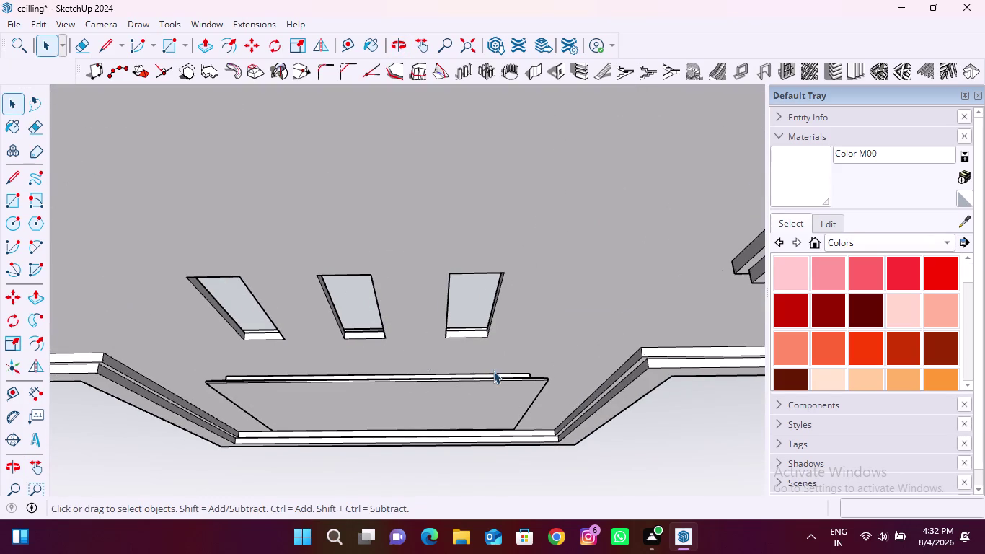
scroll(up, 3)
scroll(up, 3)
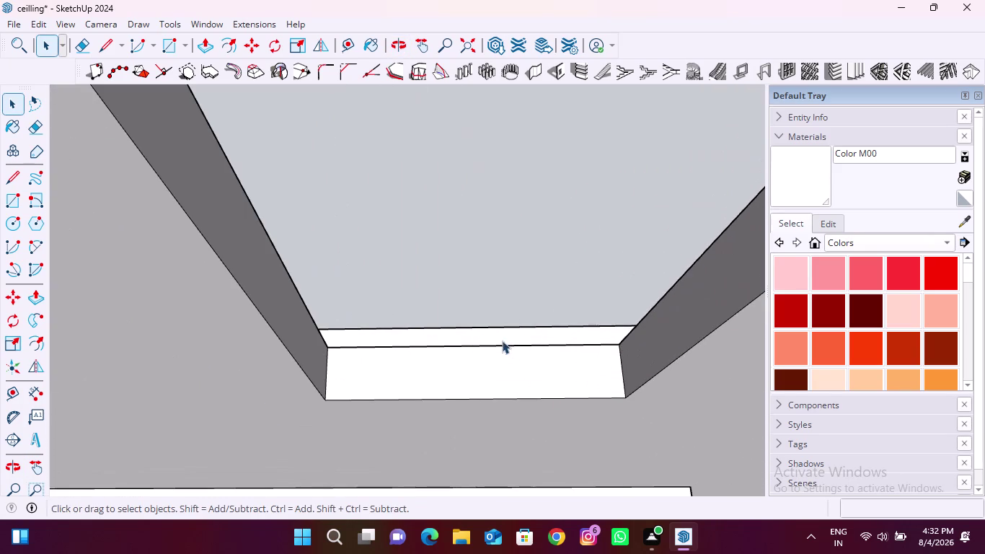
middle_drag(424, 345, 497, 415)
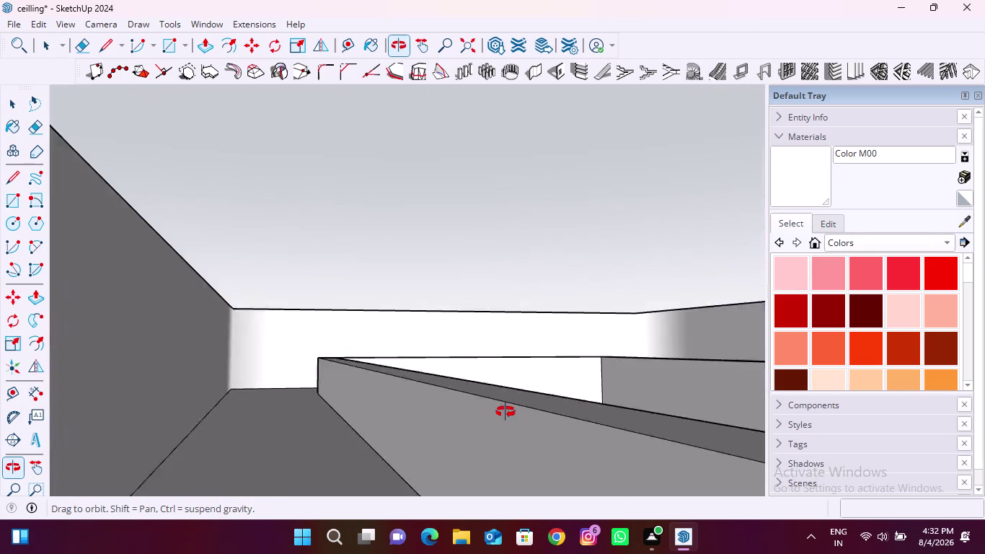
middle_drag(497, 416, 426, 299)
scroll(down, 3)
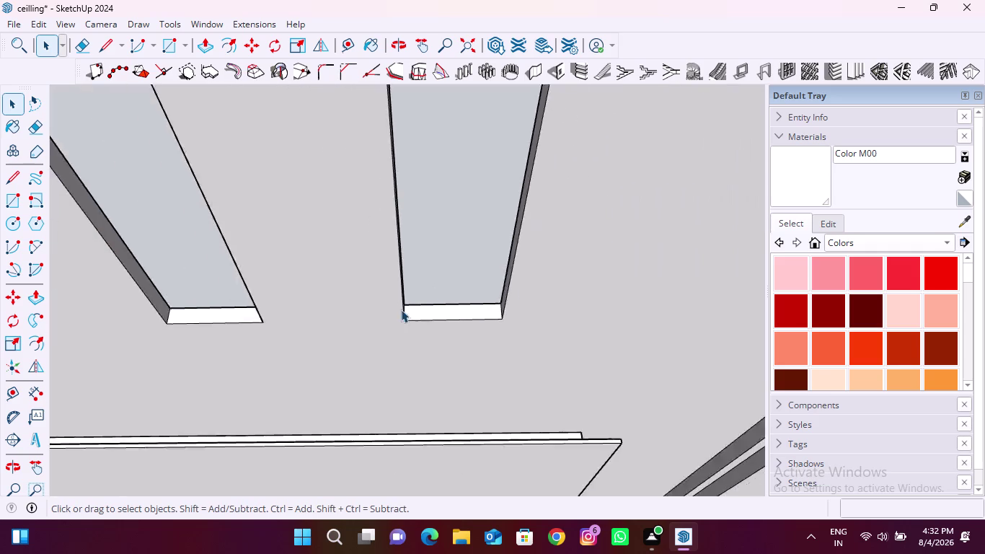
scroll(down, 3)
click(622, 381)
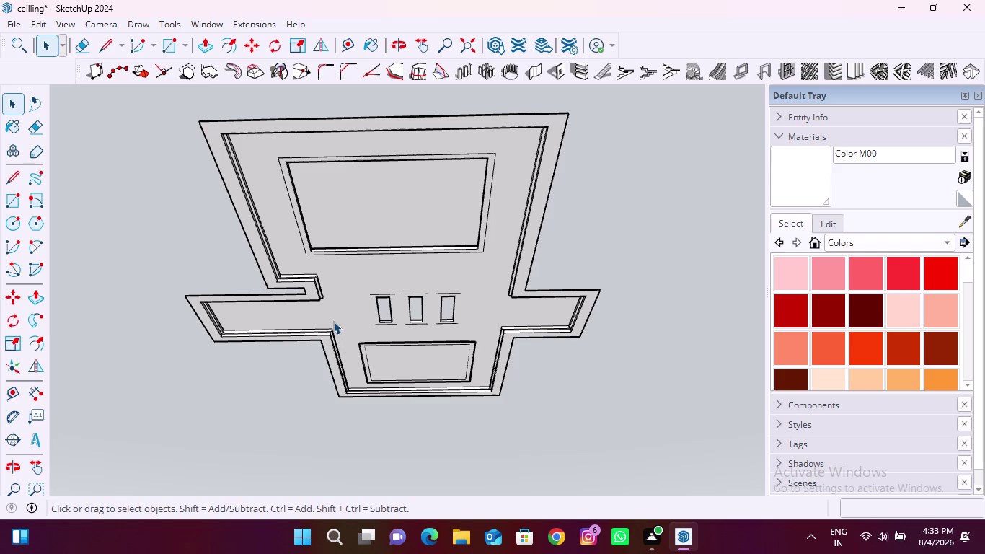
With the Tape Measure, place a dashed guide parallel to the inner trim edge.
click(343, 44)
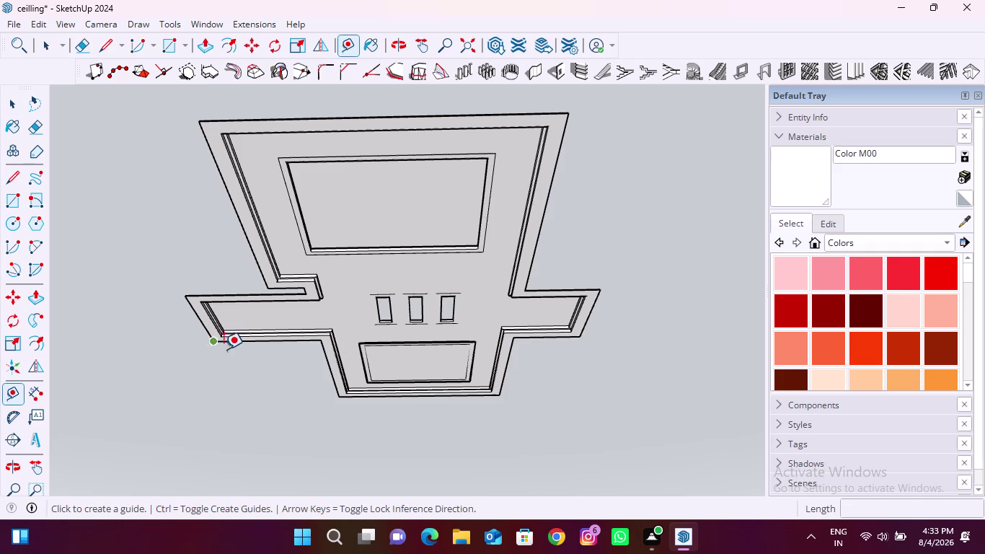
scroll(up, 3)
middle_drag(236, 326, 270, 232)
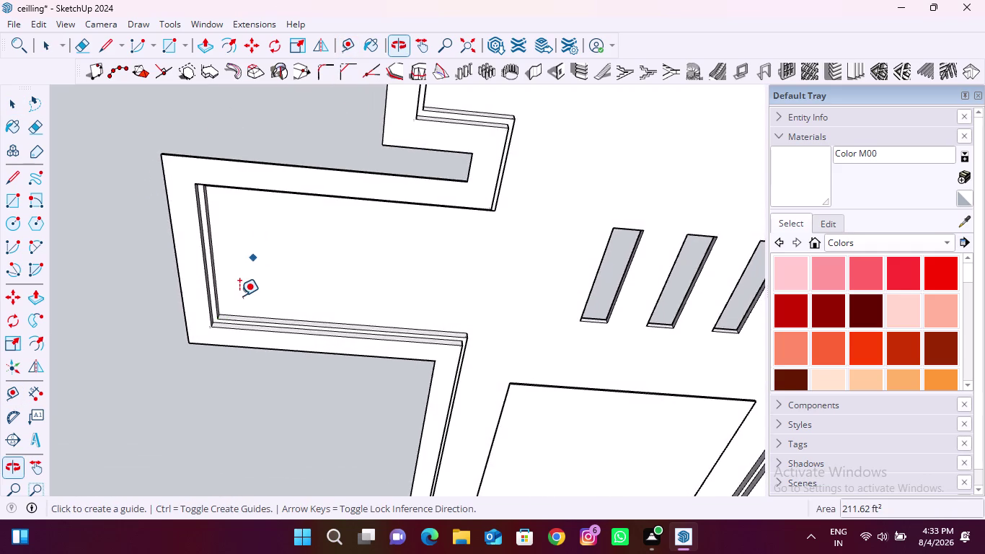
scroll(up, 3)
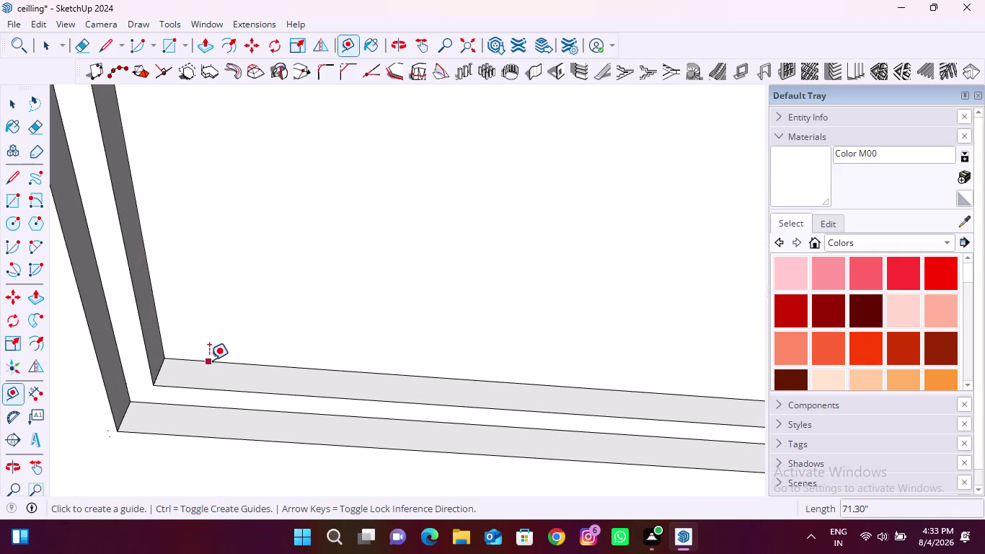
click(209, 360)
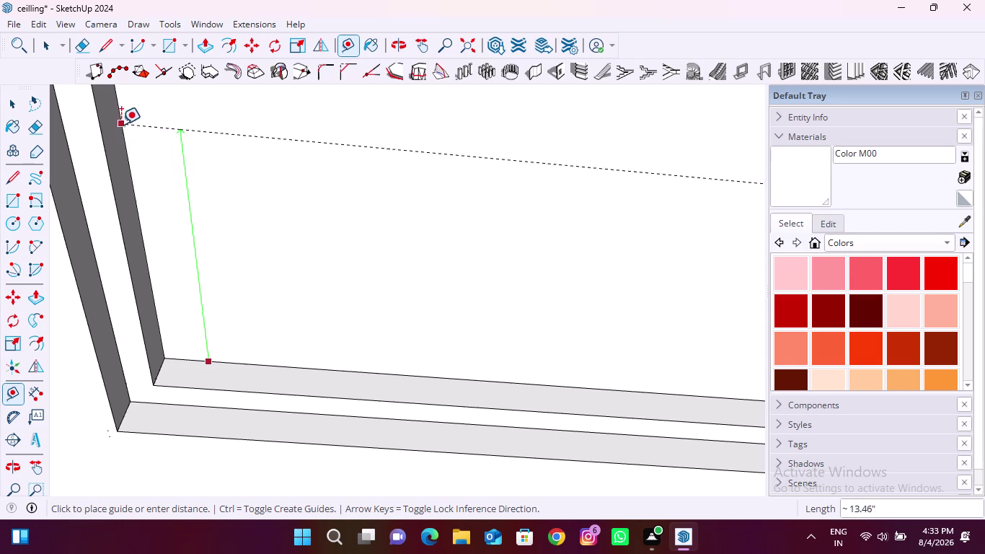
scroll(down, 3)
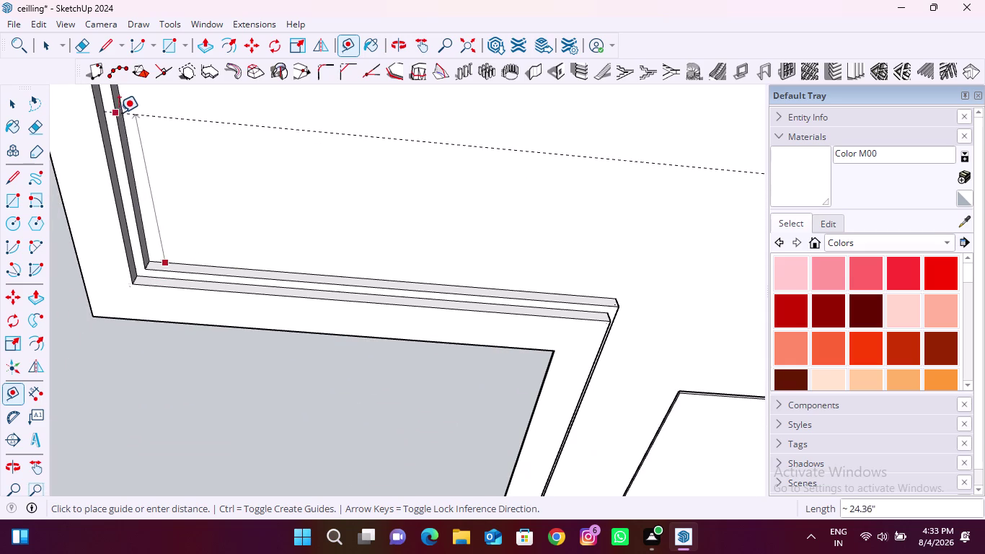
click(125, 128)
scroll(down, 3)
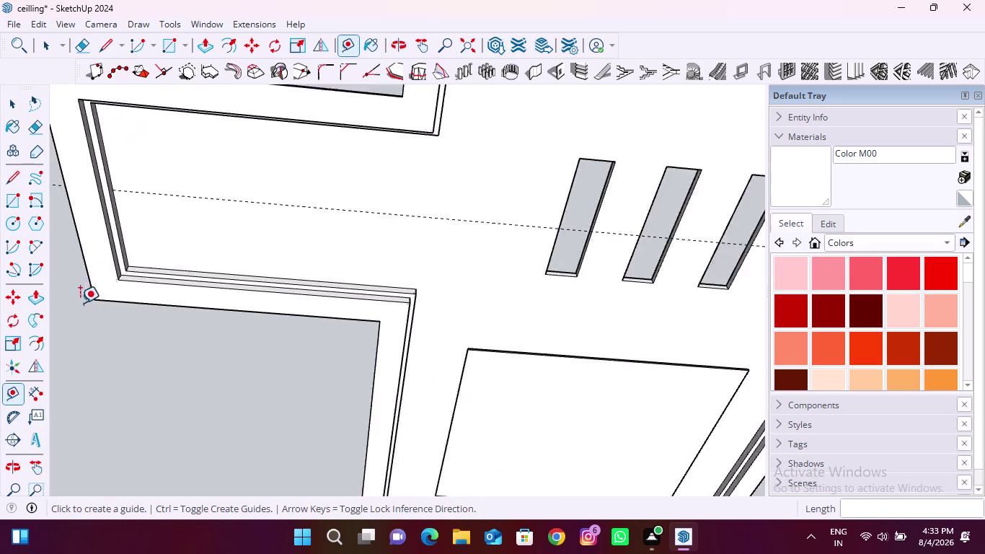
scroll(down, 3)
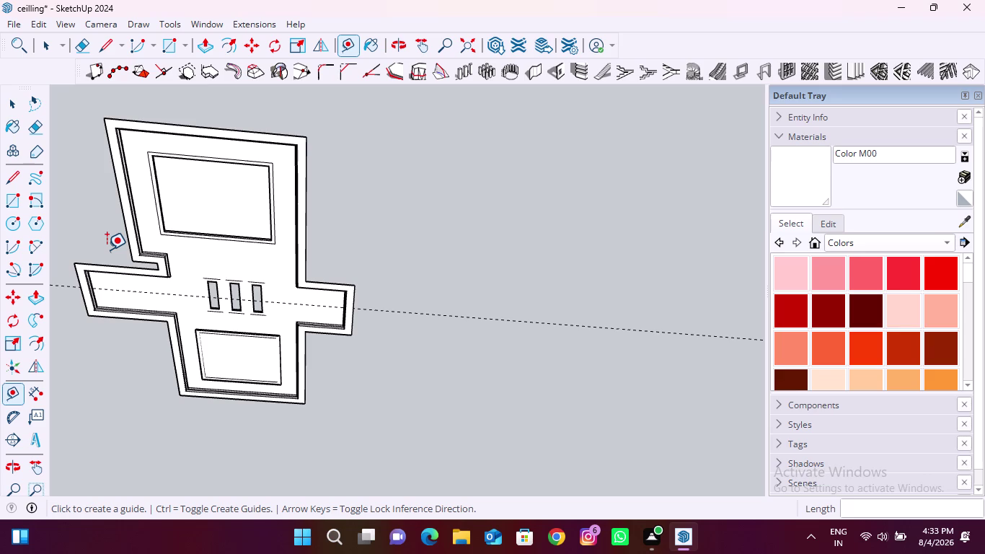
scroll(up, 3)
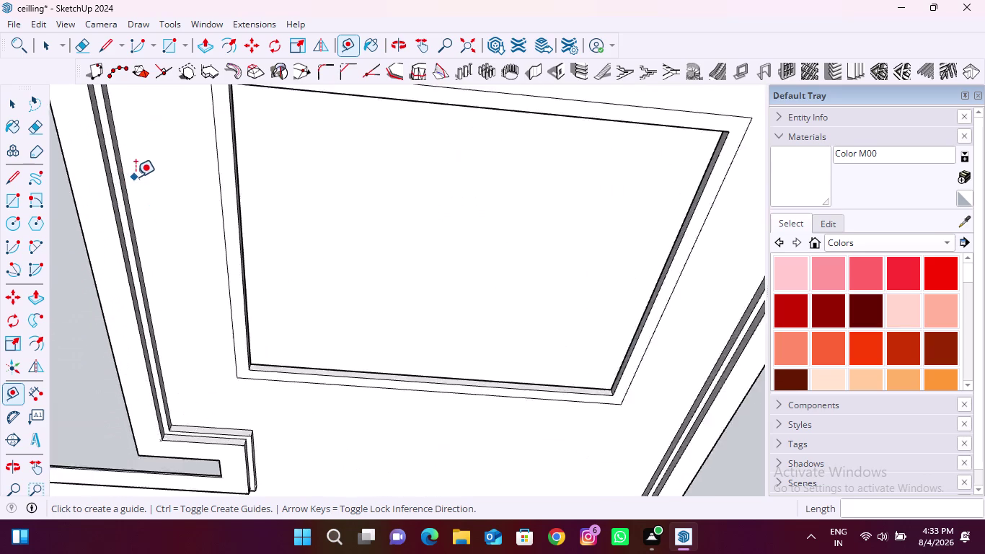
scroll(up, 3)
Add a second guide offset from the left trim edge, then view along the ceiling edge.
click(257, 197)
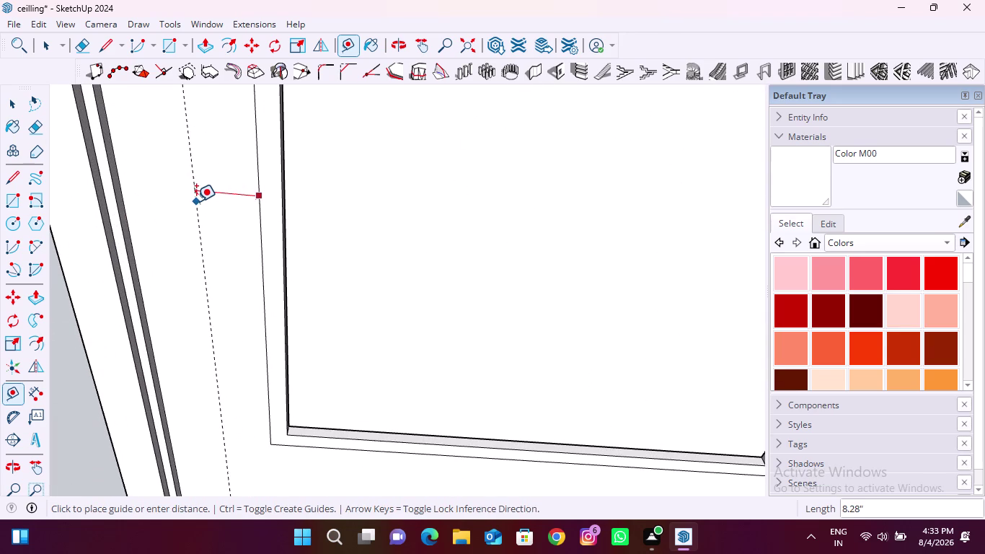
scroll(down, 3)
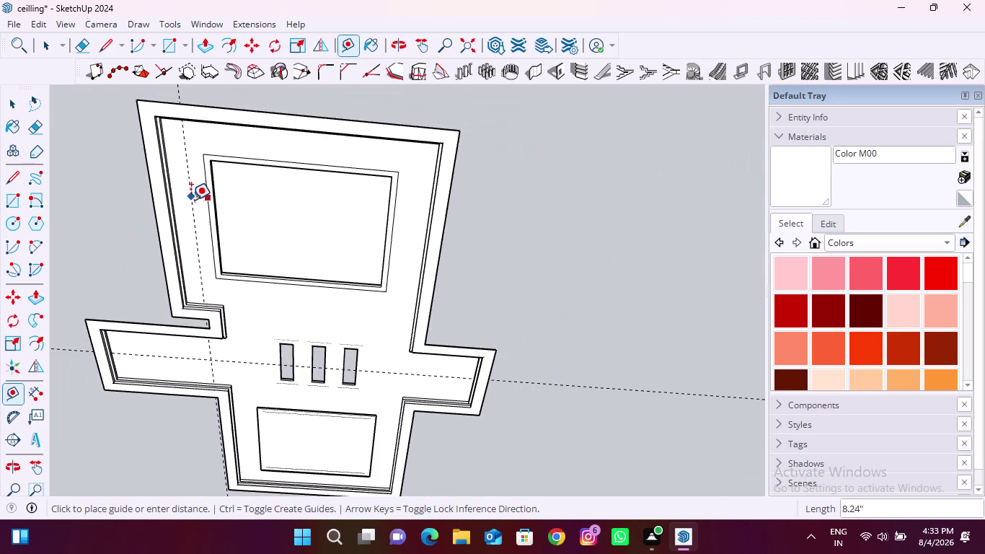
key(Escape)
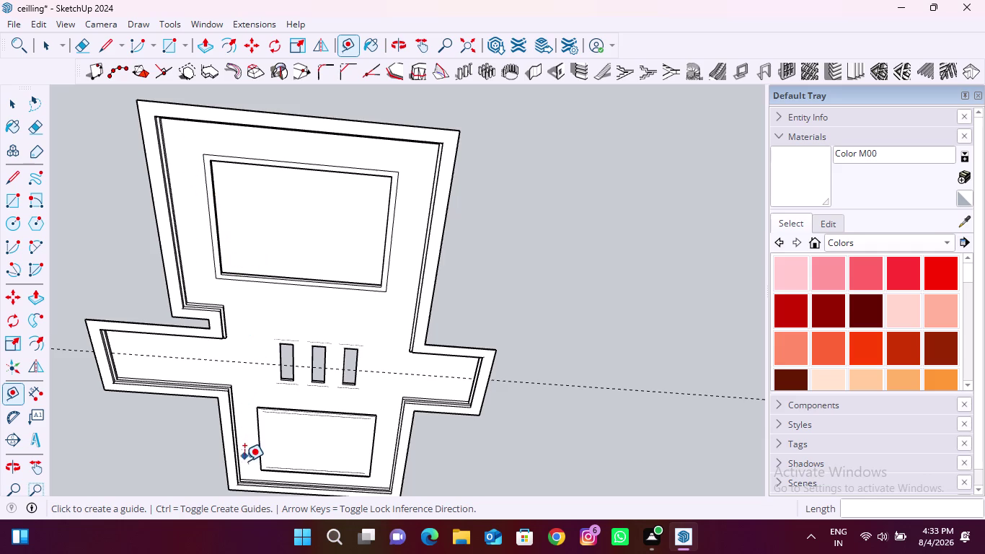
scroll(up, 3)
middle_drag(290, 356, 300, 528)
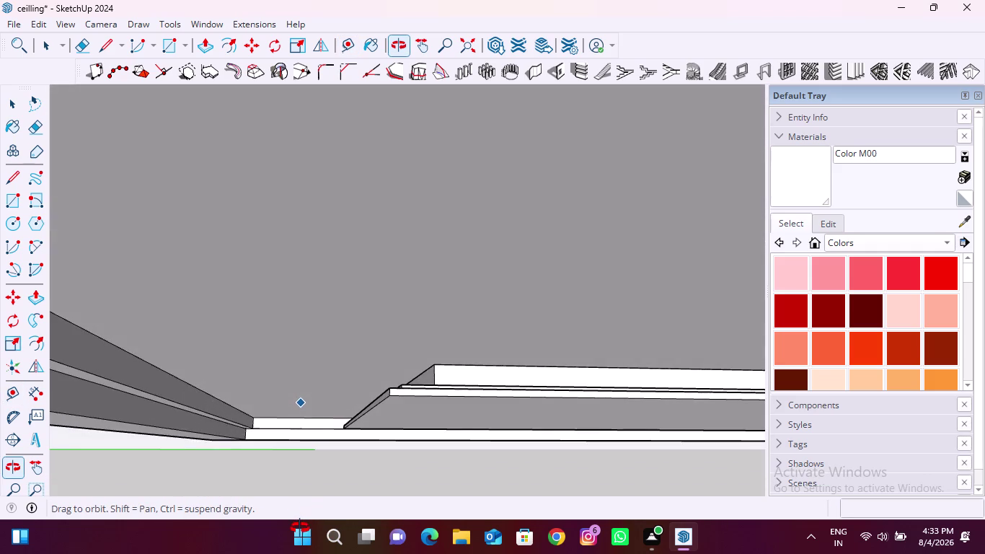
Place a guide 8 inches in from the sloped cove trim edge.
middle_drag(300, 528, 292, 498)
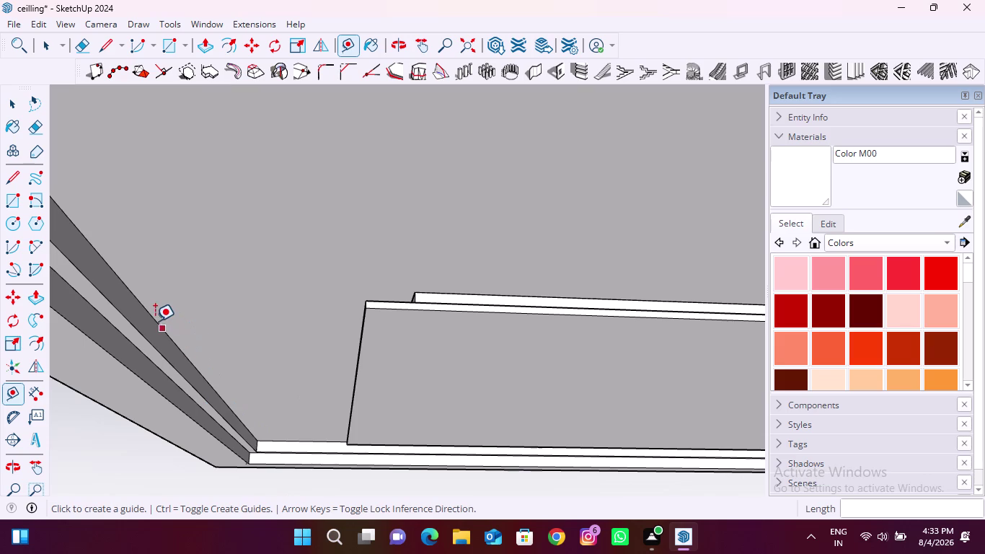
click(148, 311)
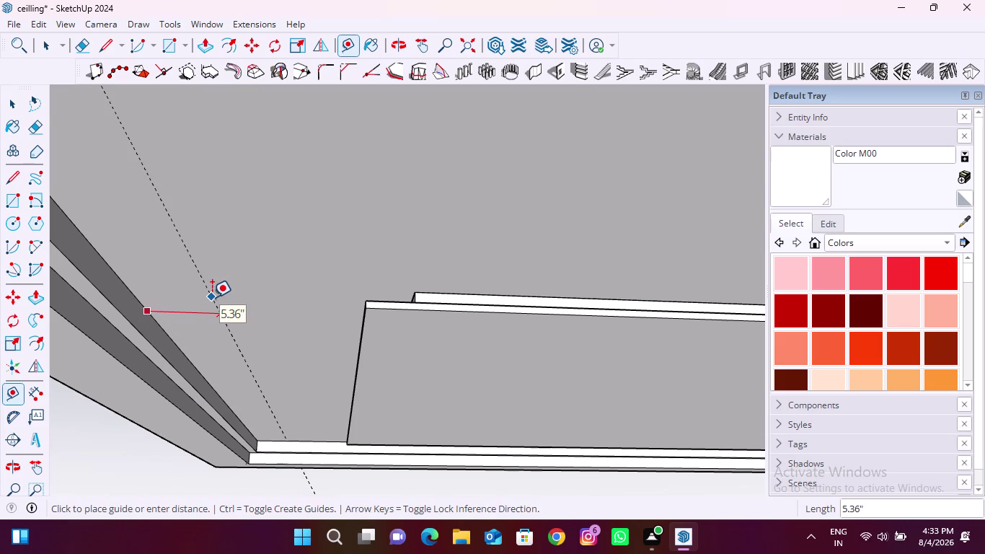
key(8)
key(shift+quotedbl)
key(Return)
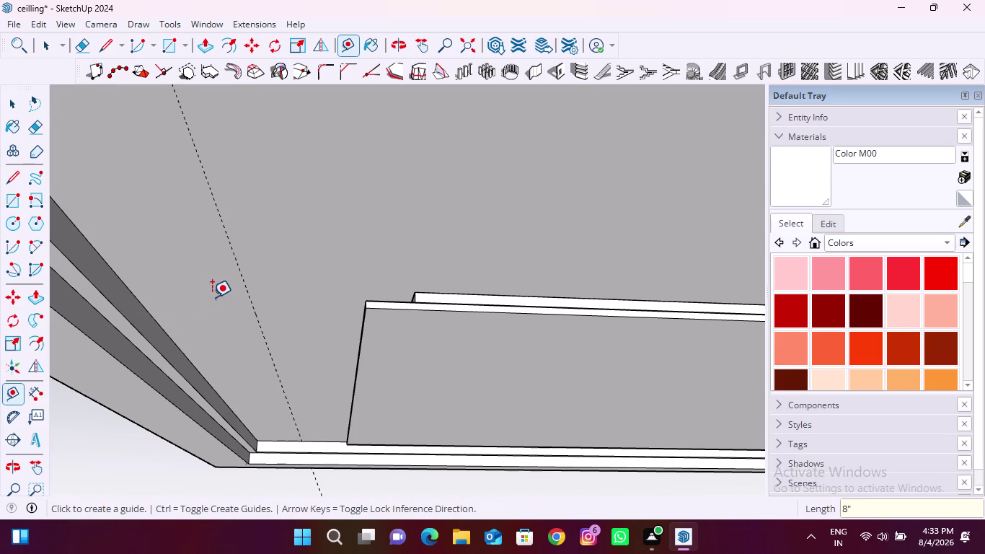
Add an 8-inch guide from the trim edge below the slot panel.
scroll(down, 3)
middle_drag(323, 399, 341, 168)
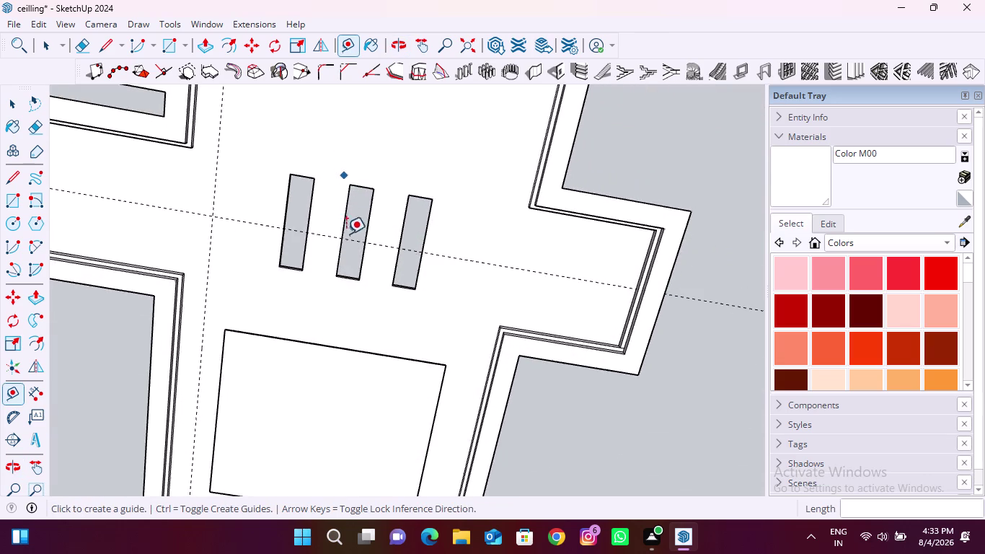
scroll(down, 3)
scroll(up, 3)
scroll(up, 3)
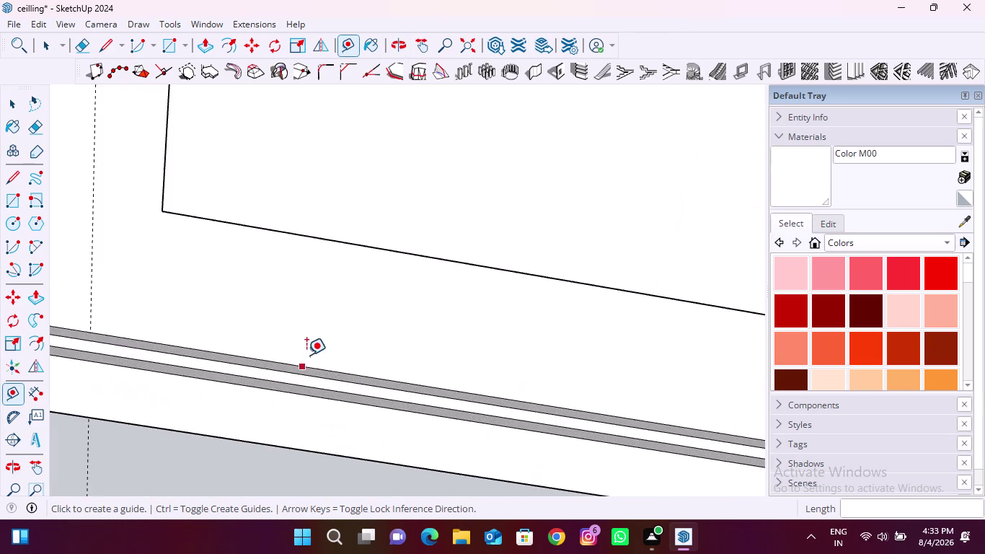
click(304, 366)
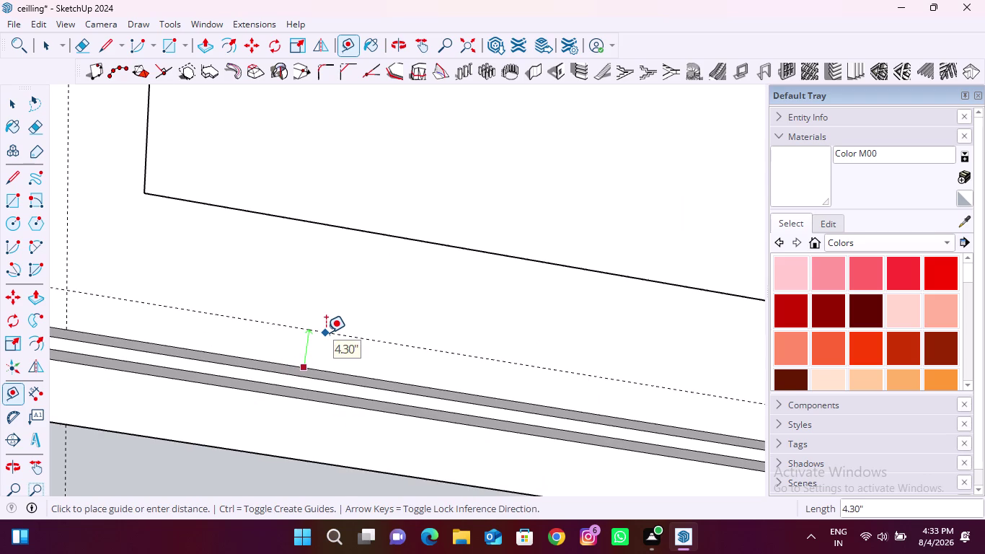
text(8")
key(Return)
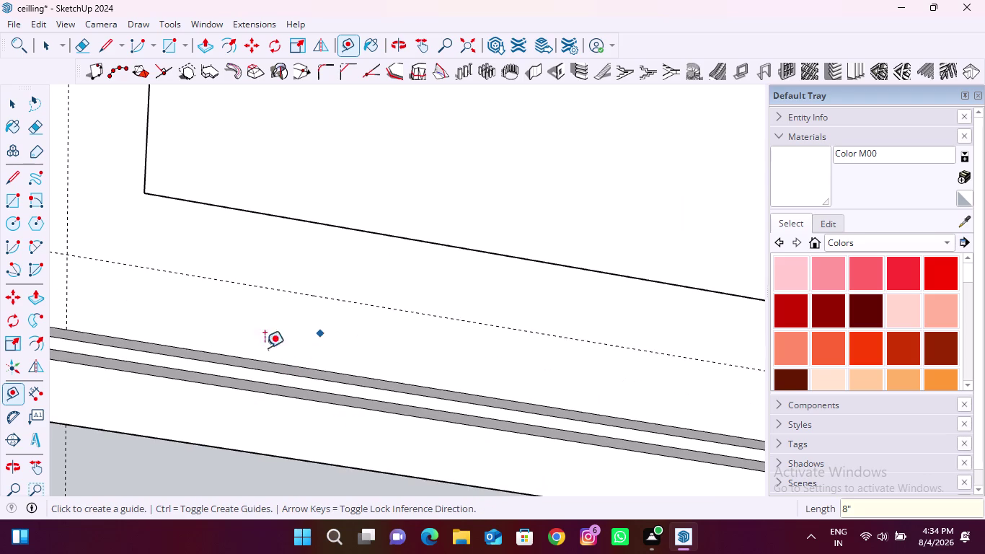
Add another 8-inch guide offset from the parallel cove trim edge.
scroll(down, 3)
scroll(up, 3)
middle_drag(326, 333, 350, 328)
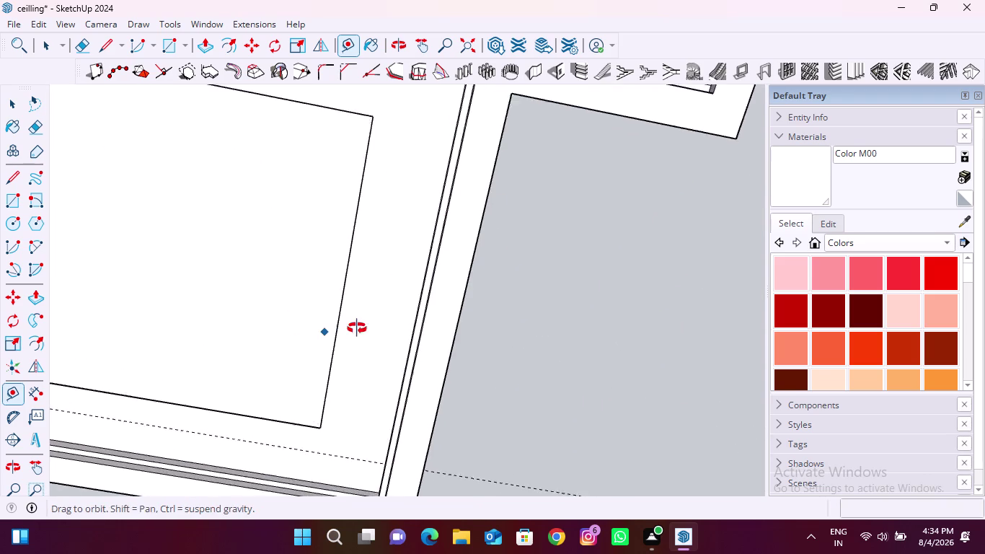
middle_drag(350, 328, 390, 329)
scroll(up, 3)
middle_drag(401, 318, 515, 385)
scroll(up, 3)
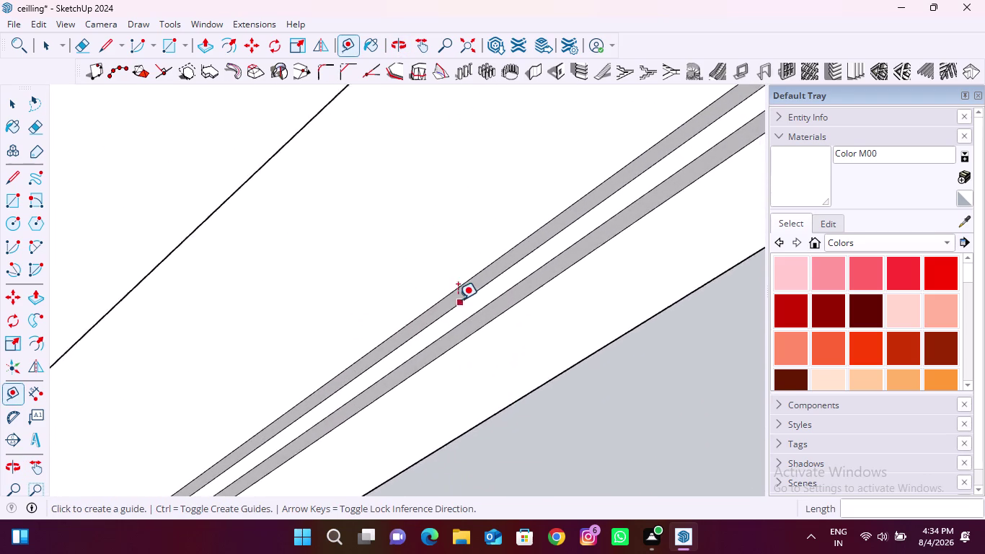
scroll(up, 3)
click(462, 281)
text(8)
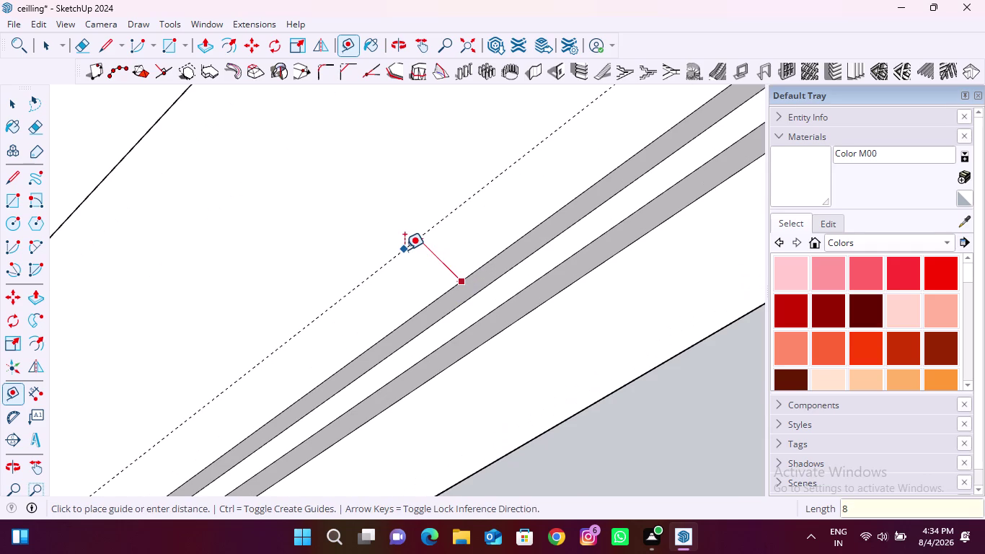
text(")
key(Return)
Mark the trim corner with a guide point and offset an 8-inch guide from it.
scroll(down, 3)
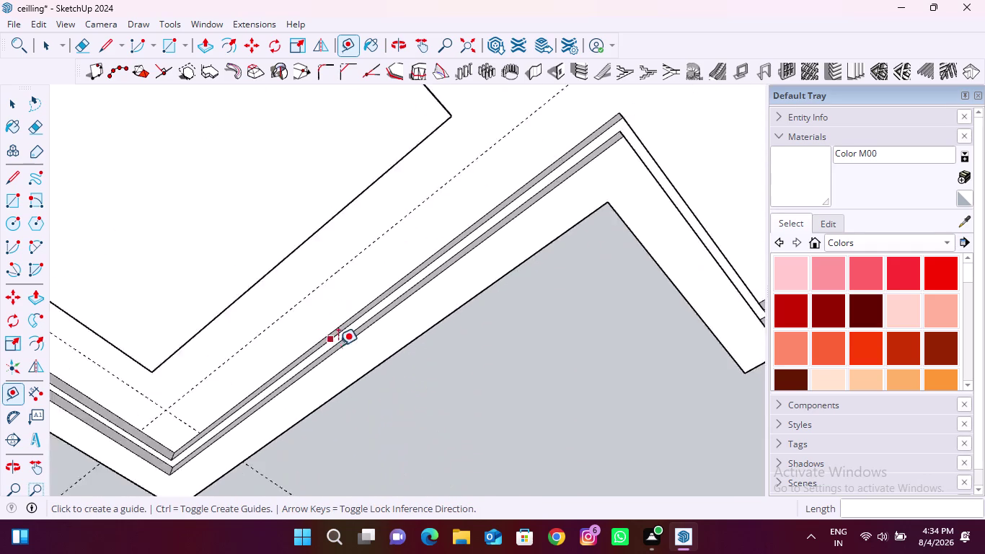
scroll(down, 3)
scroll(down, 3)
scroll(down, 3)
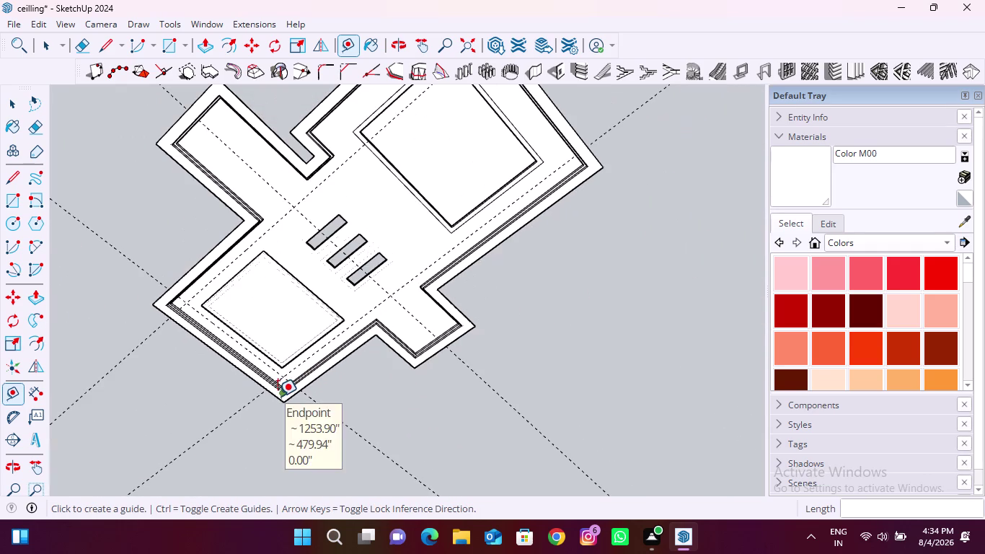
middle_drag(302, 377, 250, 271)
scroll(up, 3)
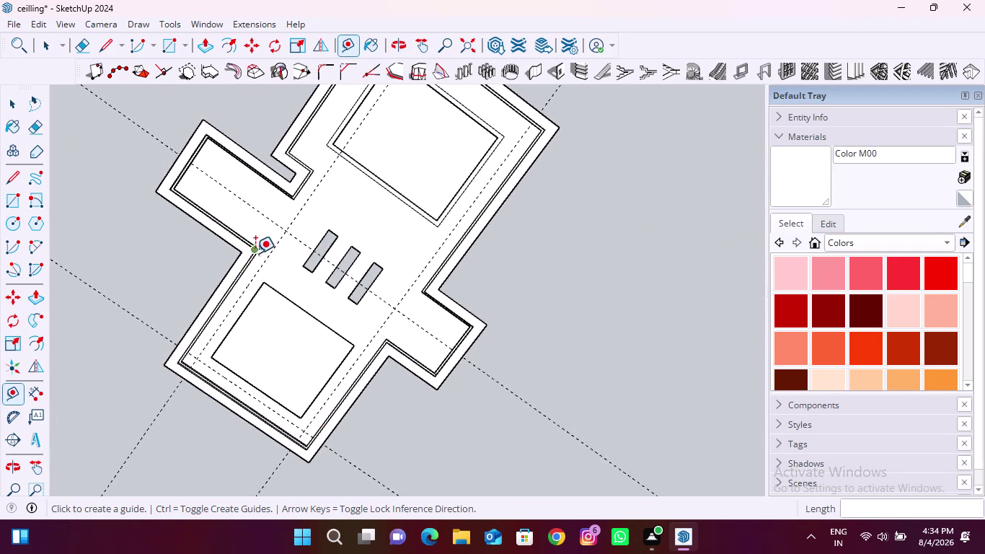
scroll(up, 3)
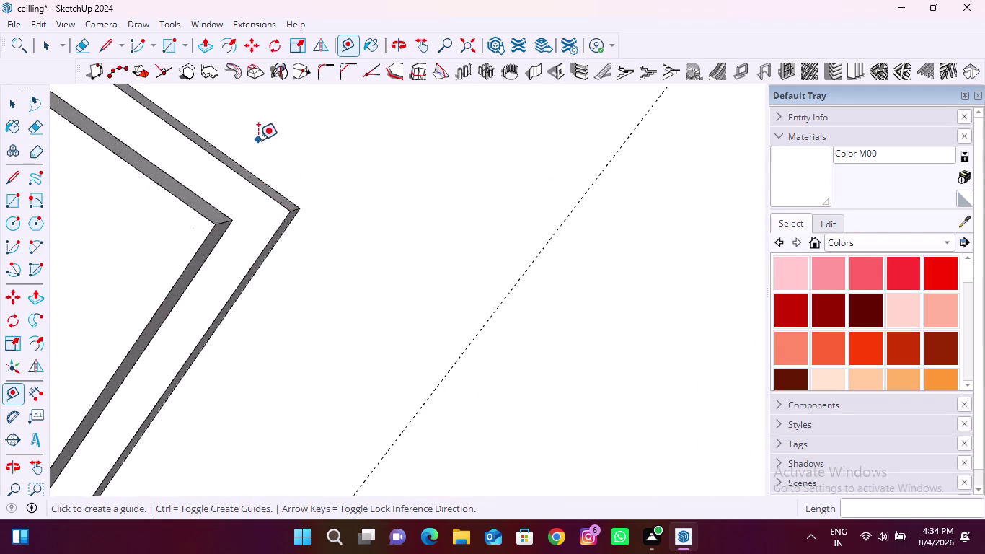
click(238, 165)
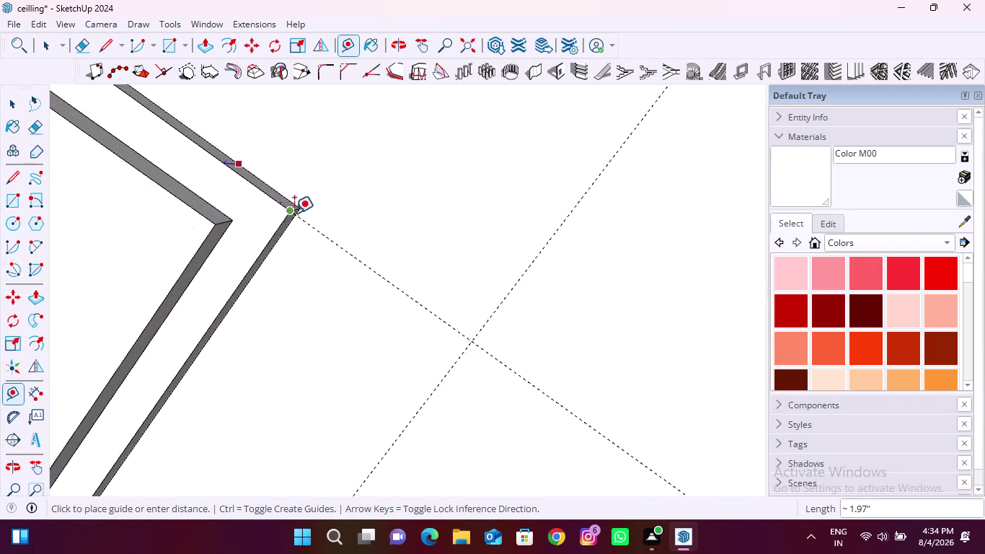
scroll(up, 3)
click(302, 208)
scroll(down, 3)
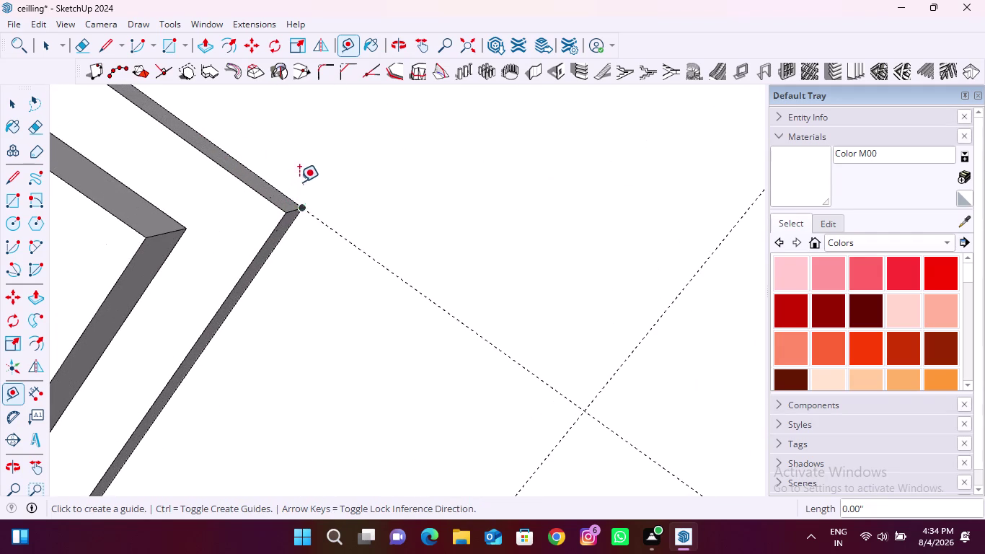
scroll(down, 3)
click(441, 300)
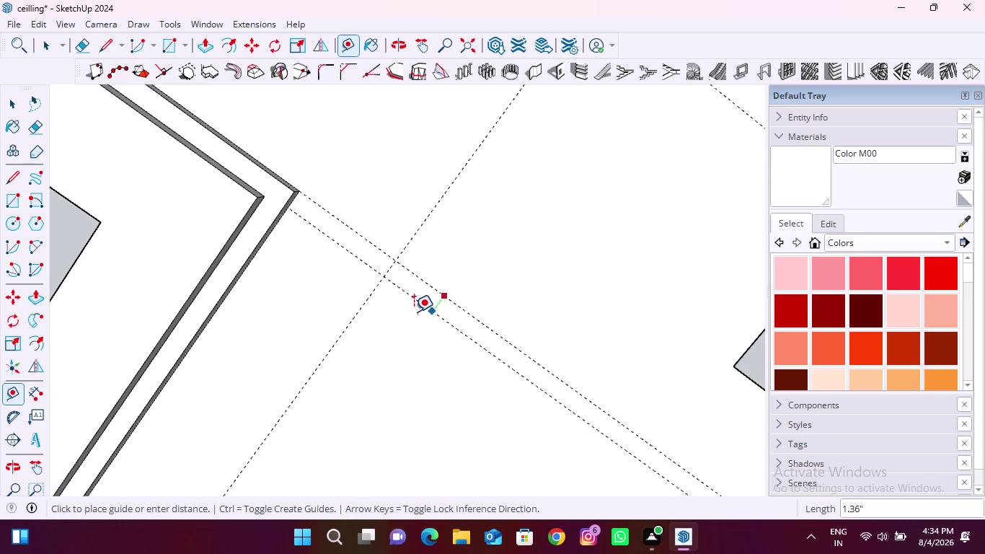
text(8")
key(Return)
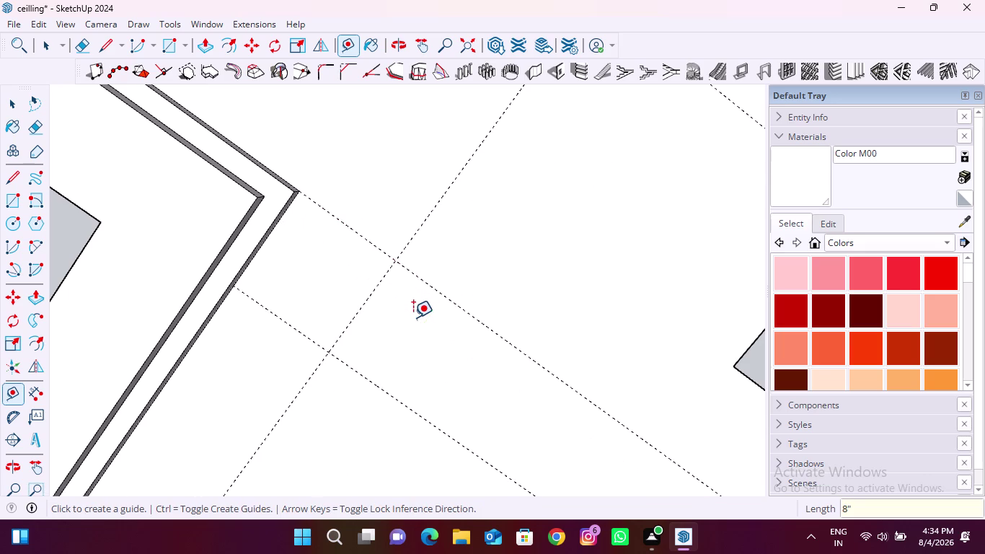
scroll(down, 3)
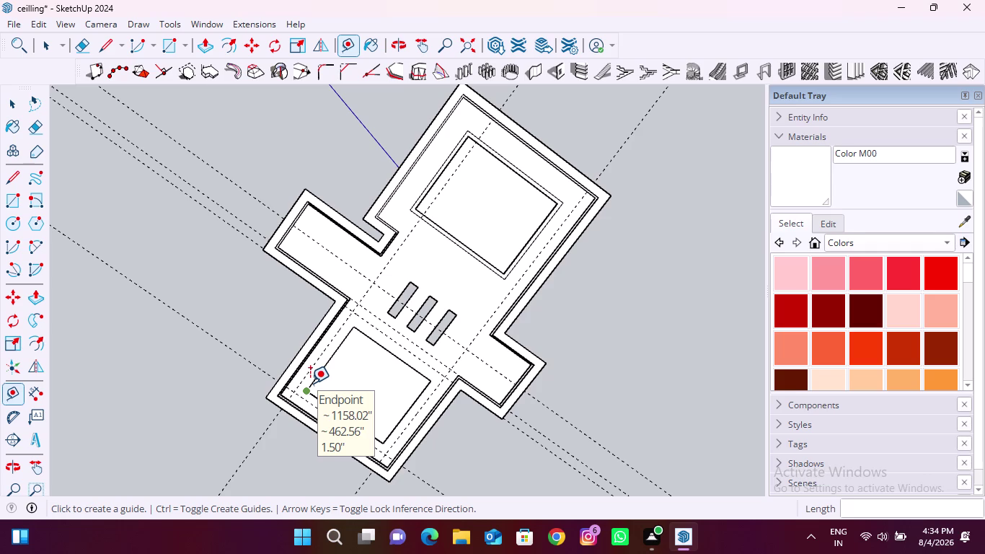
At the ceiling's end, run a guide from an existing guide line to the trim edge.
scroll(up, 3)
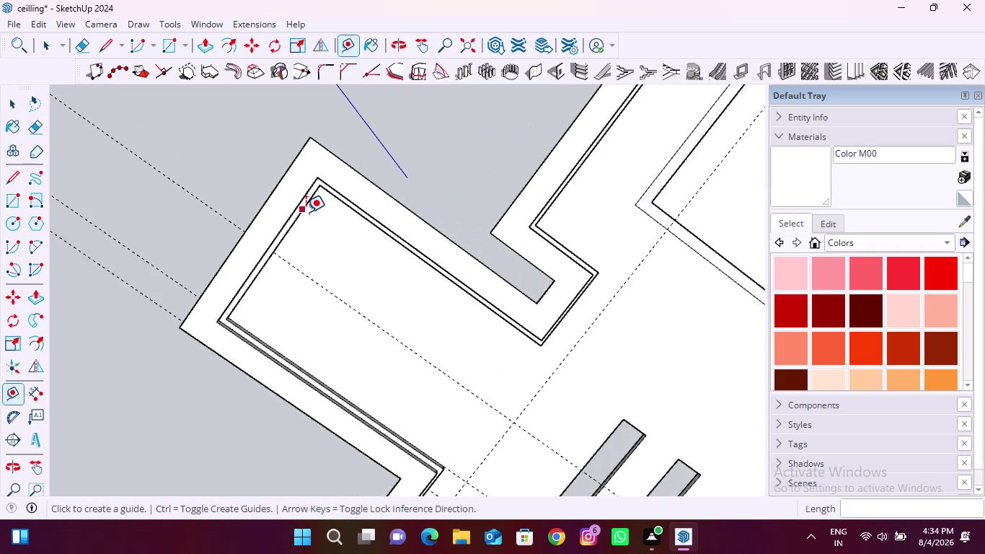
scroll(up, 3)
scroll(up, 3)
middle_drag(314, 274, 274, 202)
scroll(down, 3)
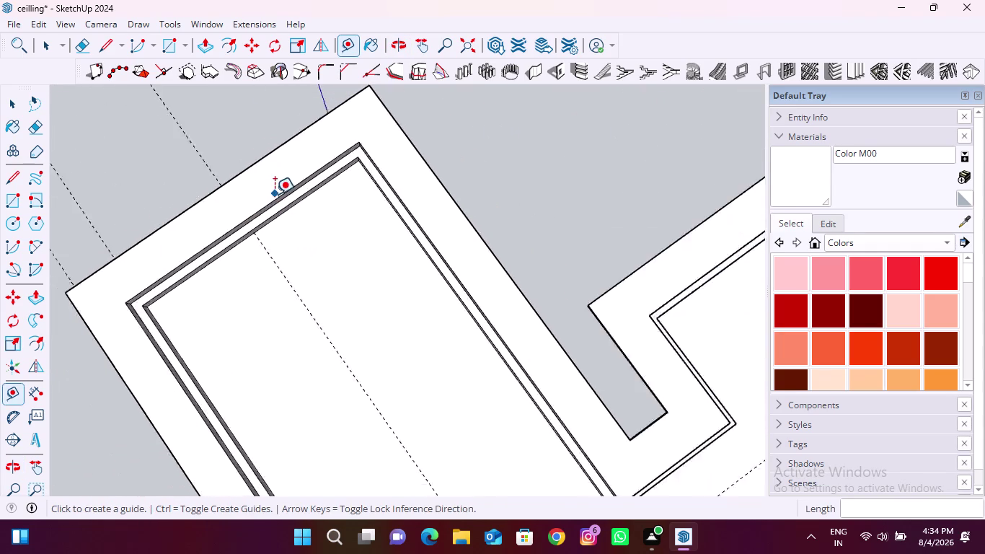
scroll(down, 3)
middle_drag(312, 382, 304, 319)
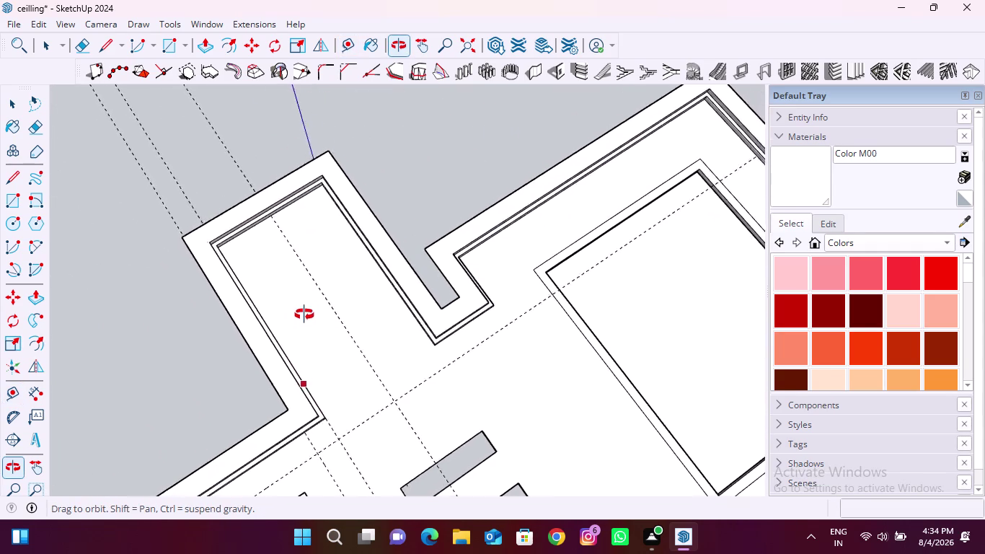
middle_drag(304, 319, 331, 197)
scroll(up, 3)
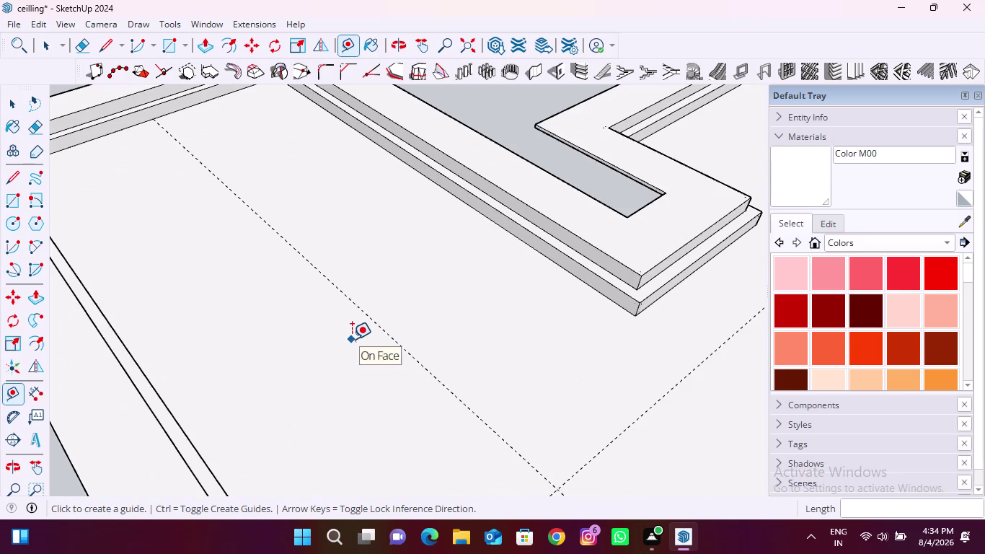
click(613, 442)
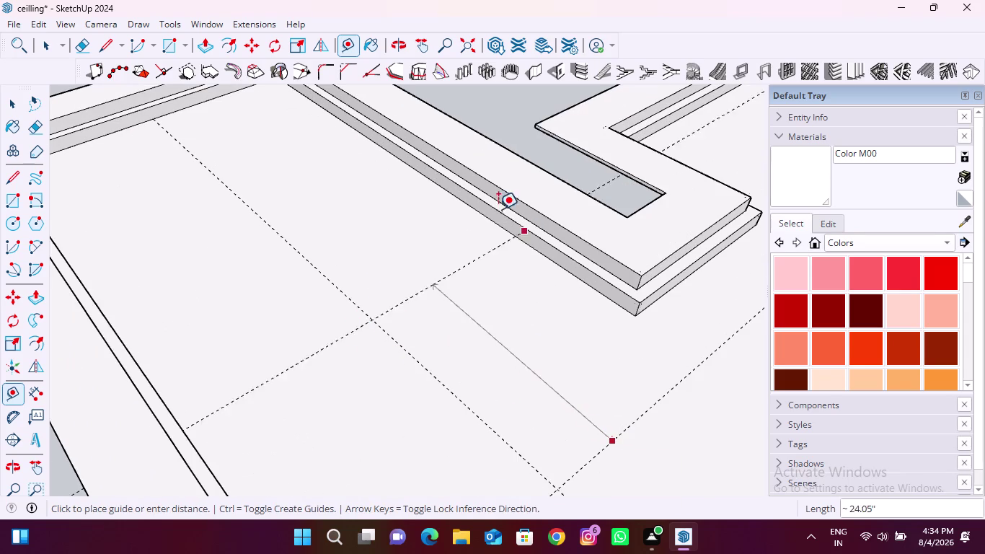
click(411, 170)
Place another offset guide from the recessed panel trim to its edge.
click(356, 196)
scroll(down, 3)
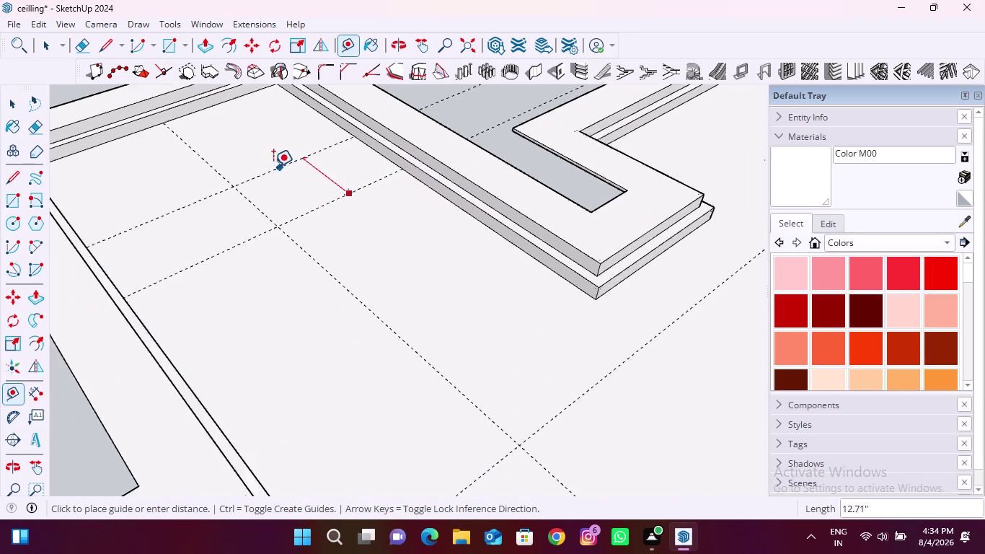
scroll(down, 3)
scroll(up, 3)
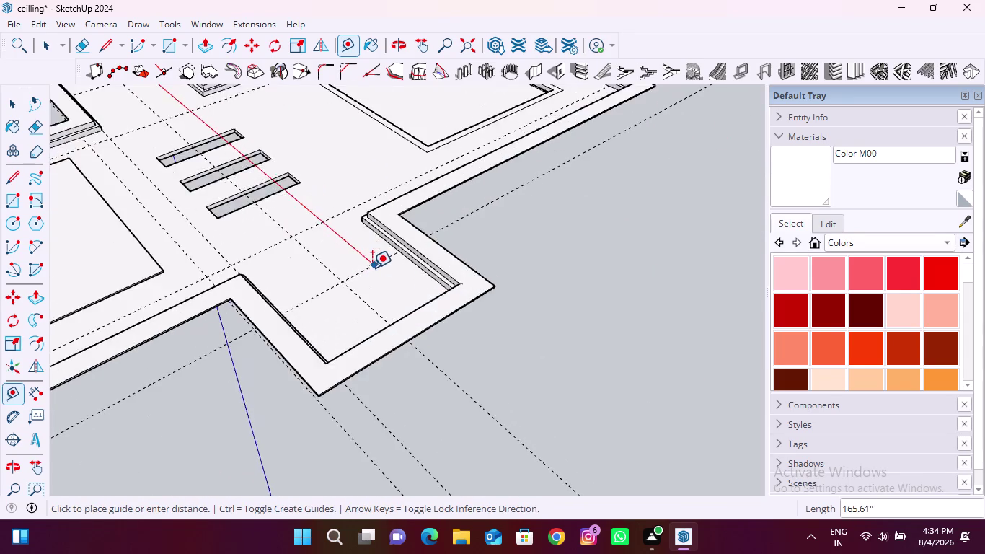
scroll(up, 3)
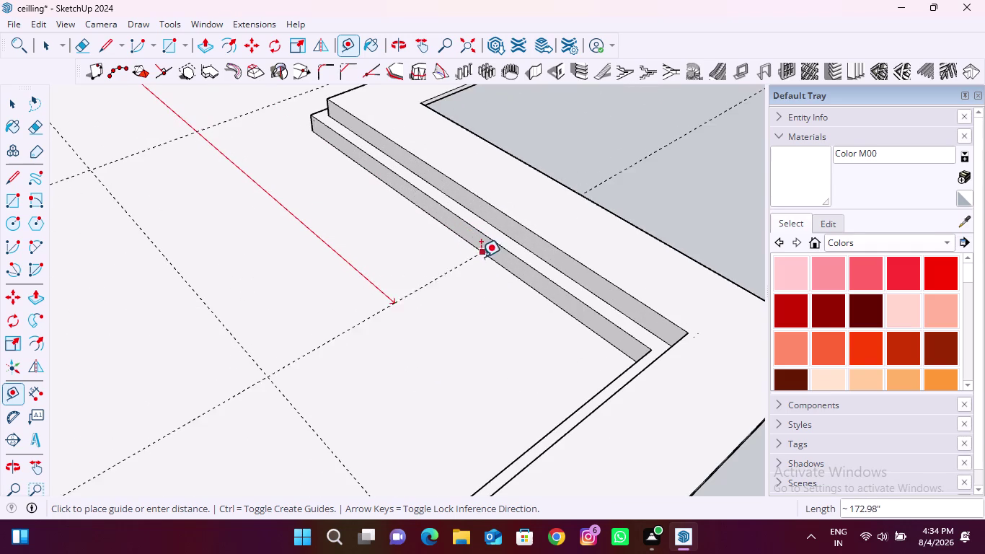
click(438, 225)
scroll(down, 3)
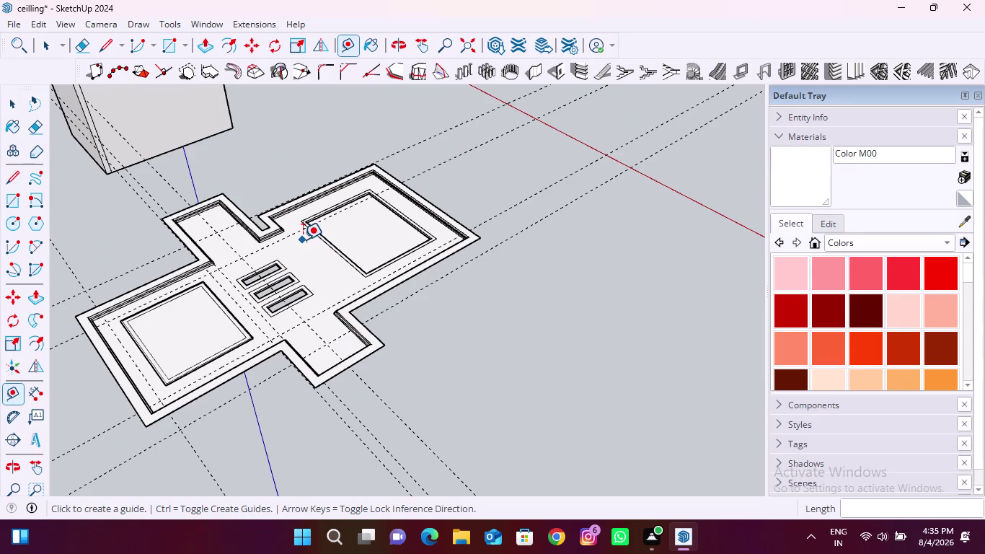
Place a guide 9.73 inches in from the inner trim corner.
scroll(up, 3)
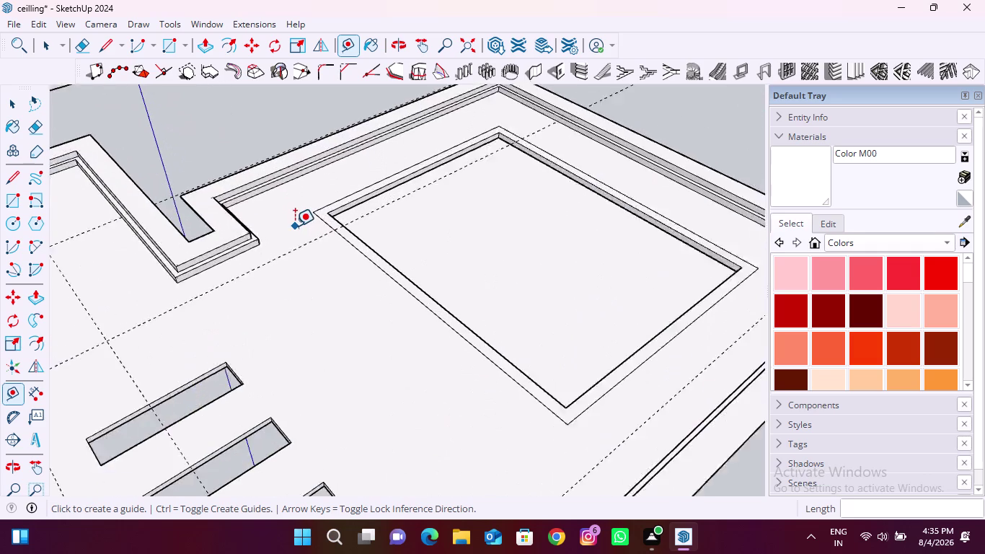
scroll(up, 3)
scroll(down, 3)
middle_drag(375, 349, 267, 446)
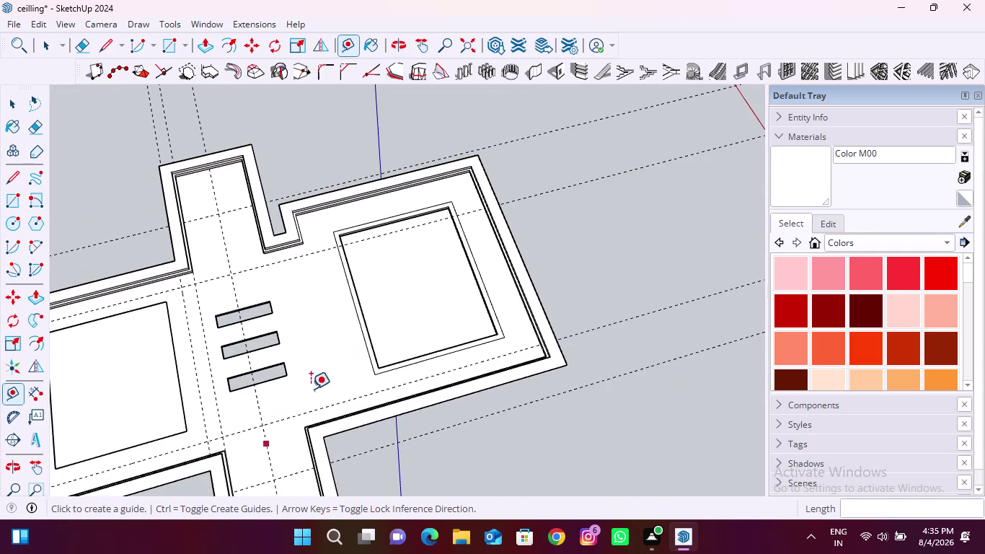
scroll(up, 3)
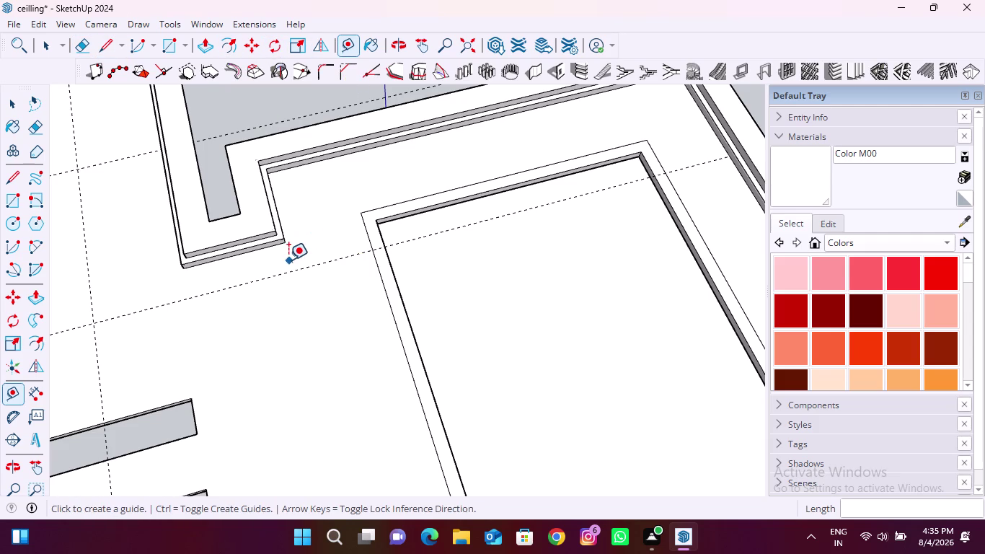
scroll(up, 3)
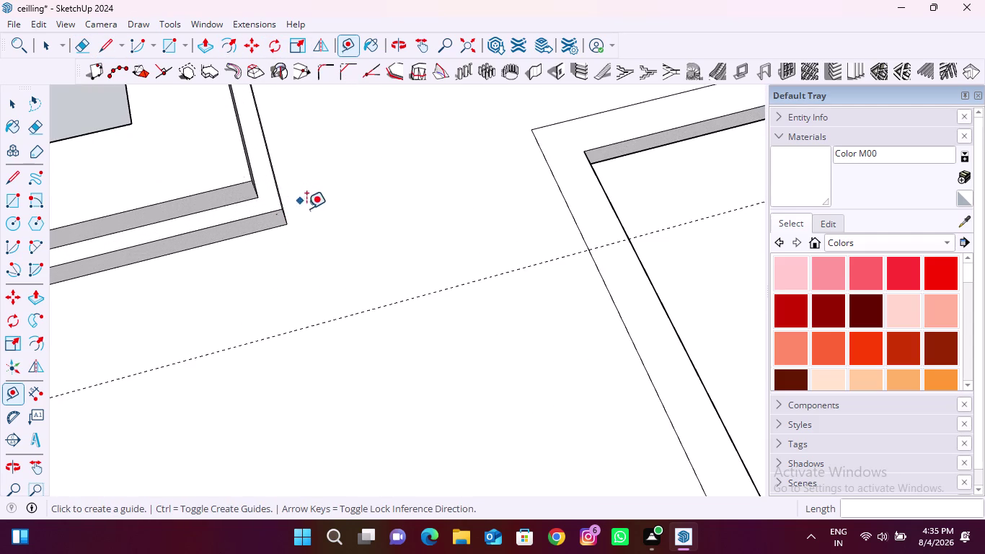
middle_drag(309, 208, 209, 215)
scroll(up, 3)
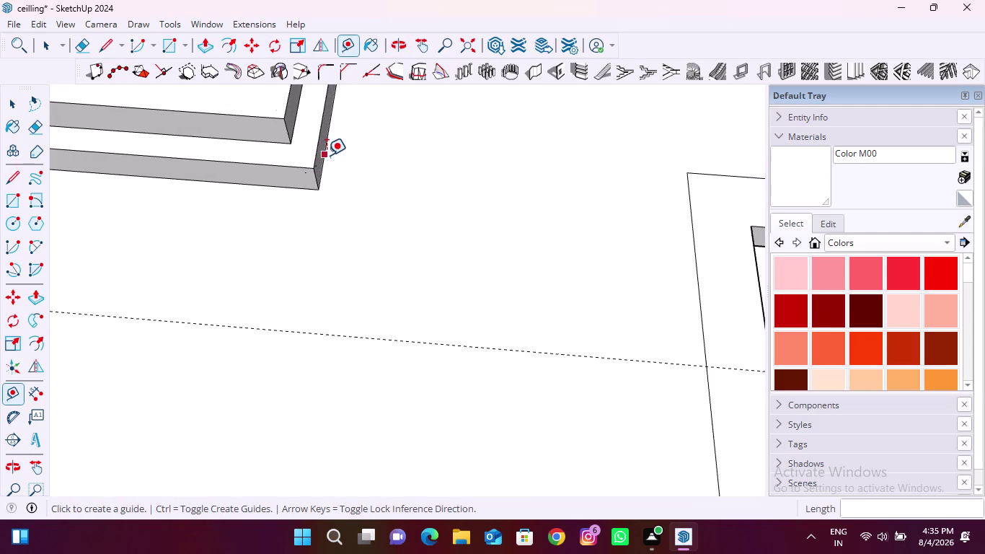
click(327, 155)
scroll(down, 3)
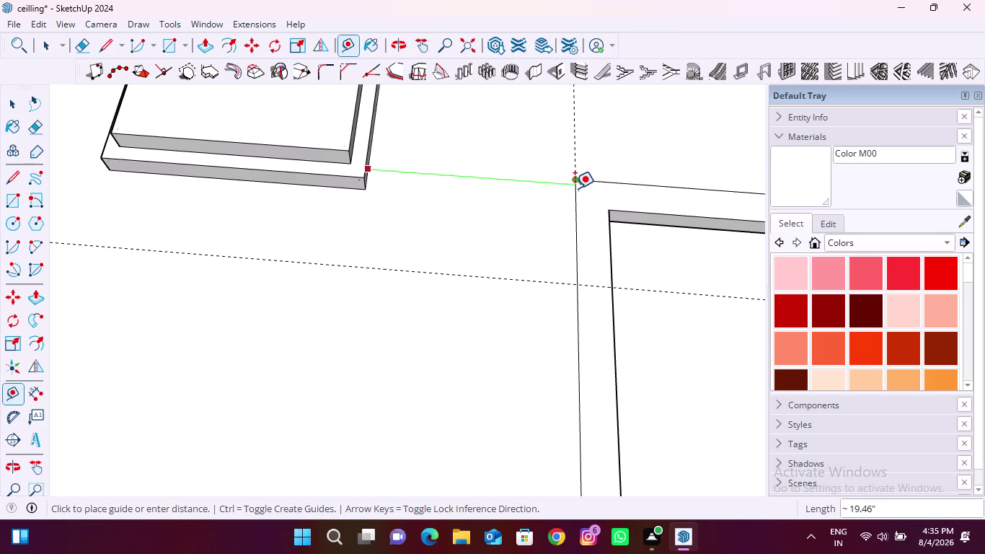
text(9)
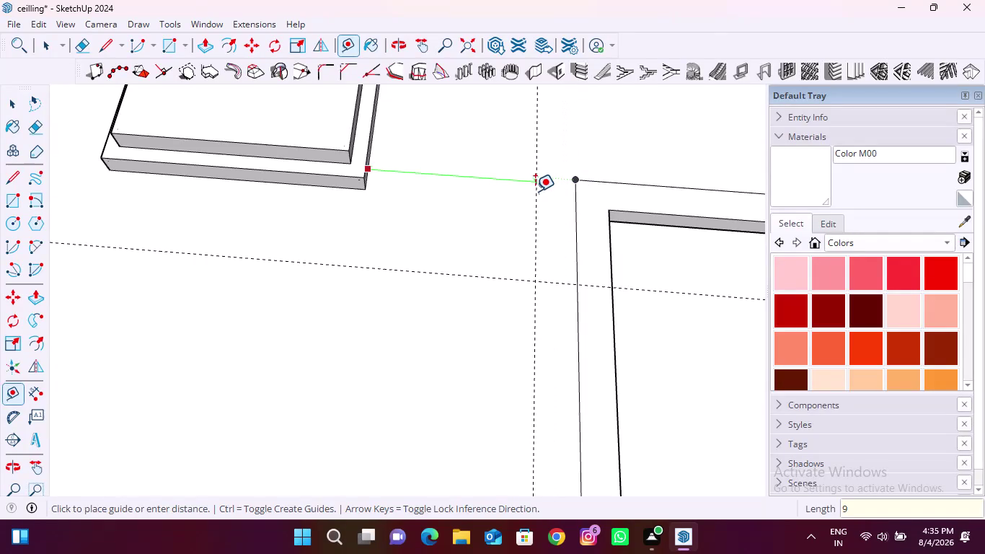
text(.3)
key(BackSpace)
text(7)
text(3")
key(Return)
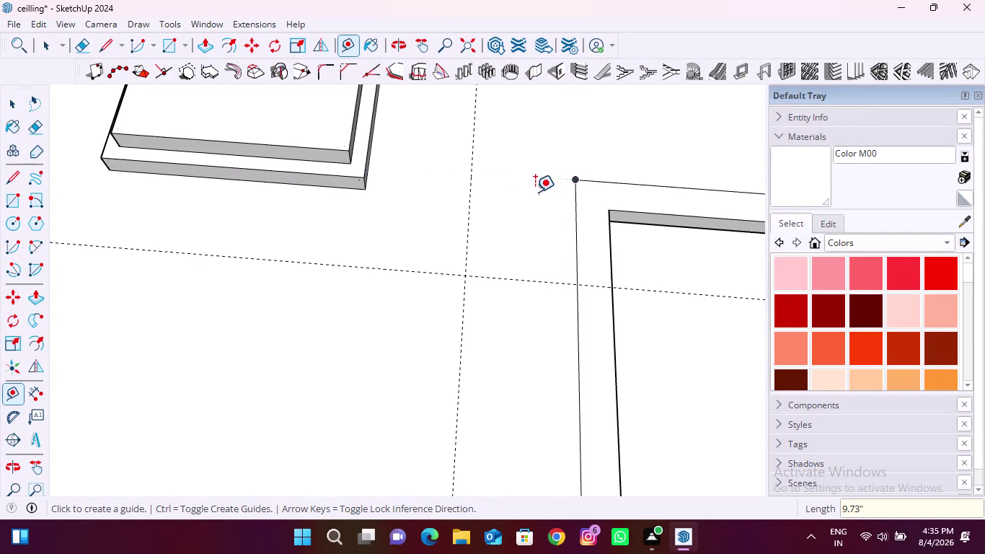
Start a guide from the recessed panel's cove trim edge, then cancel it.
scroll(down, 3)
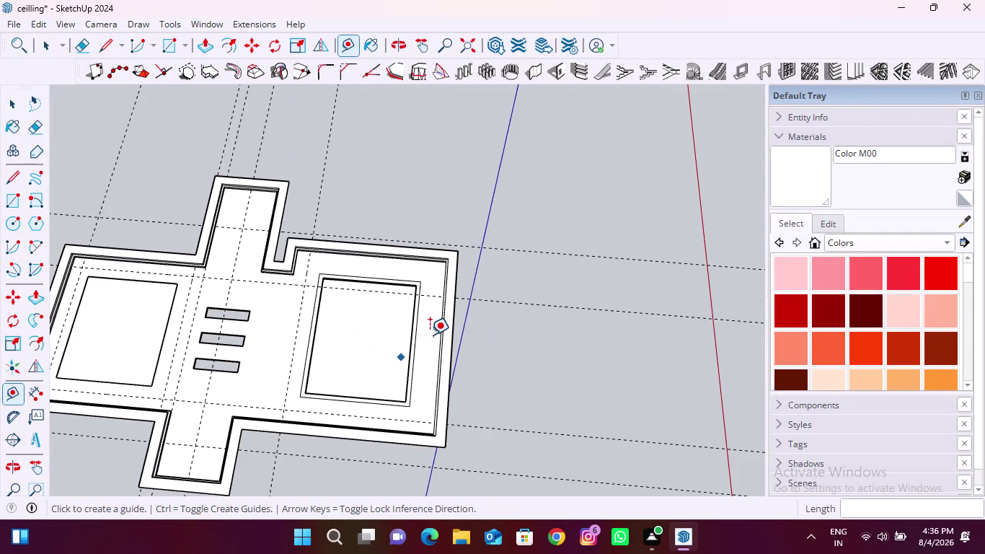
scroll(up, 3)
middle_drag(441, 299, 488, 301)
scroll(up, 3)
middle_drag(483, 263, 590, 237)
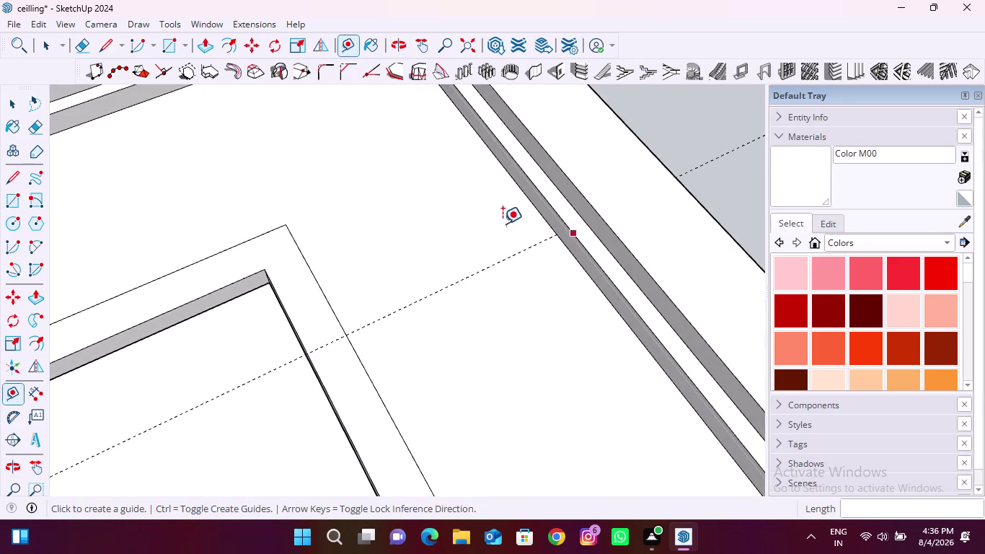
scroll(up, 3)
click(541, 187)
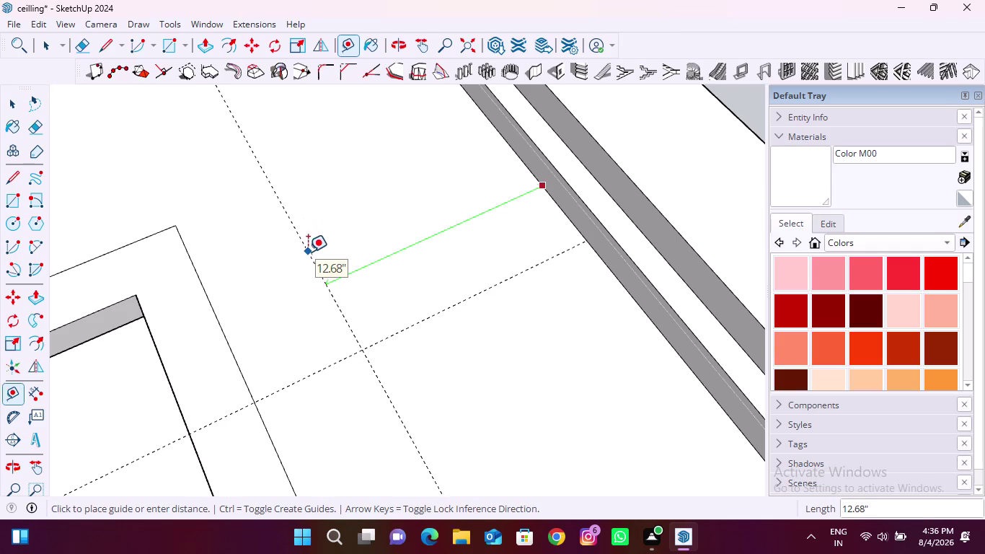
key(Escape)
scroll(down, 3)
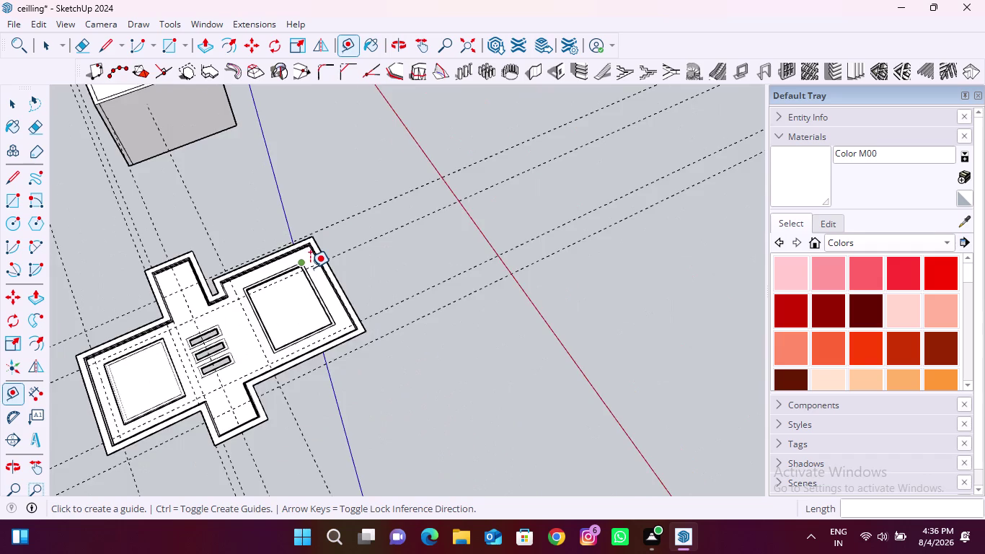
scroll(down, 3)
middle_drag(311, 266, 290, 470)
scroll(down, 3)
middle_drag(337, 250, 318, 444)
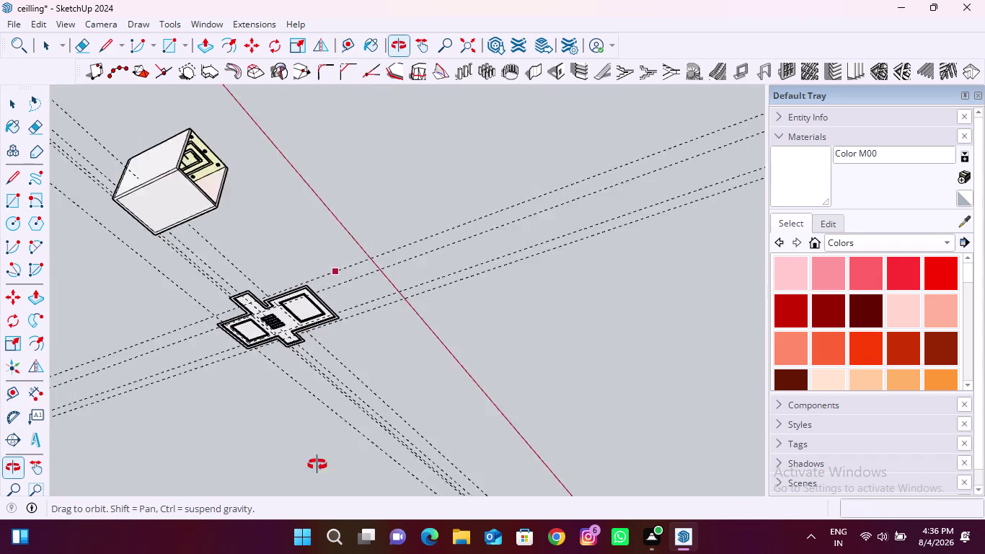
middle_drag(317, 444, 318, 474)
middle_drag(322, 298, 306, 502)
scroll(up, 3)
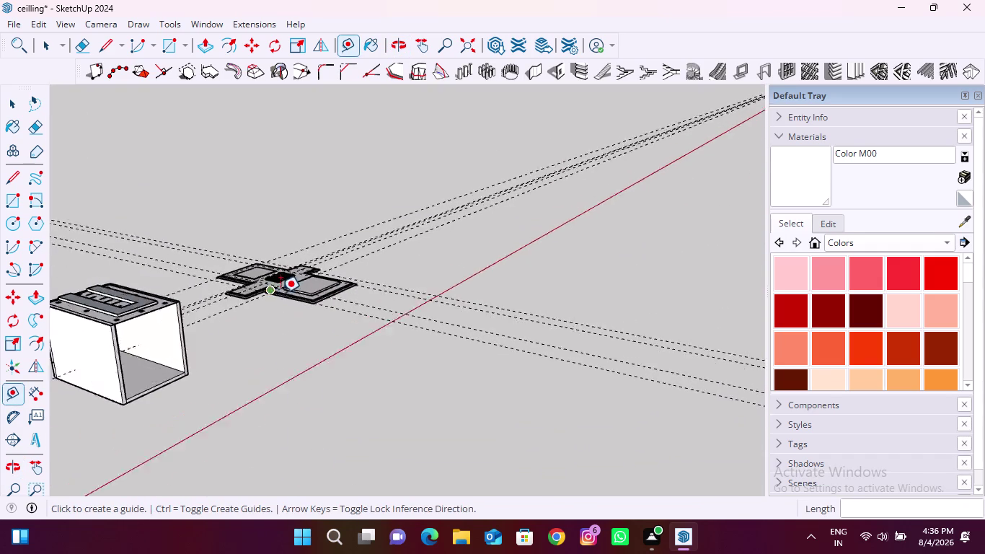
scroll(up, 3)
scroll(up, 3)
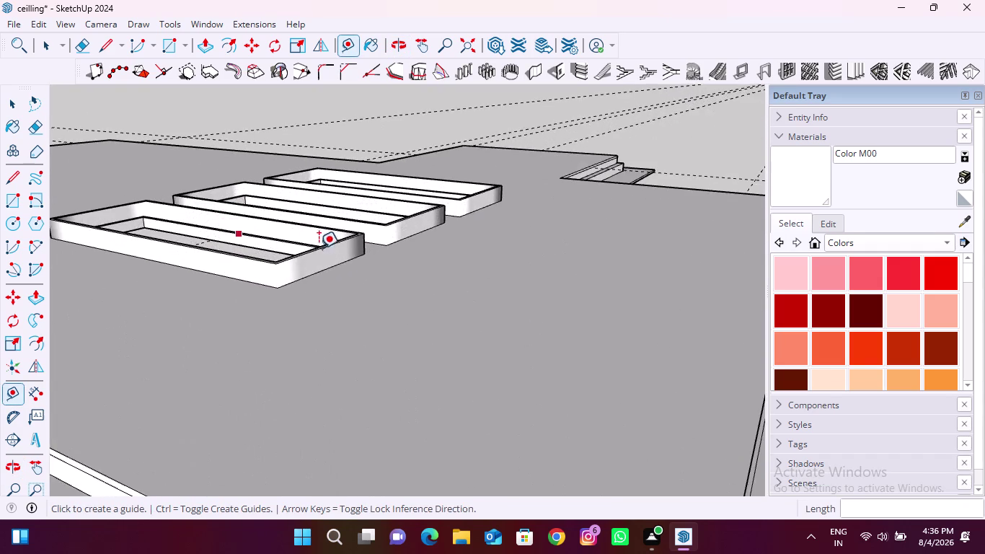
middle_drag(324, 249, 279, 354)
scroll(up, 3)
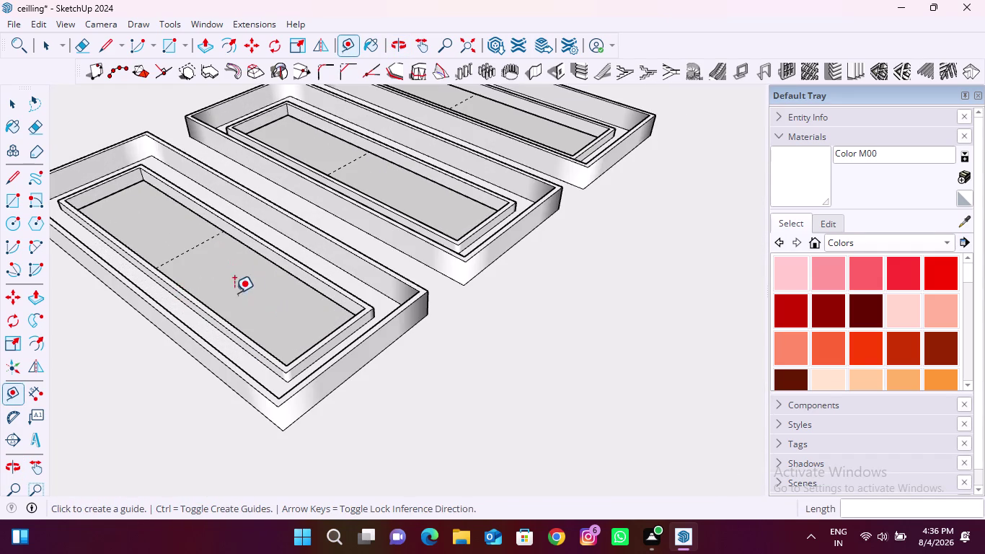
middle_drag(274, 303, 454, 294)
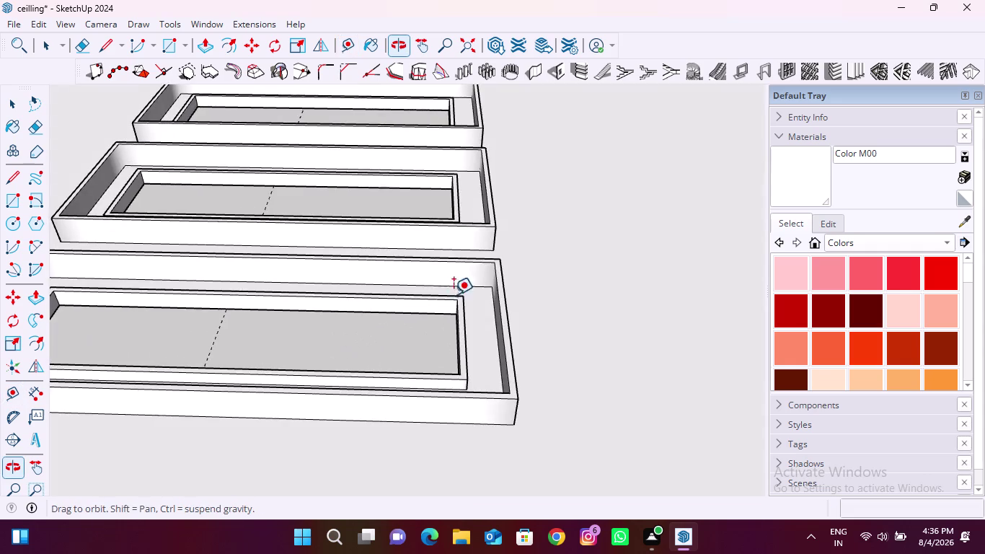
scroll(up, 3)
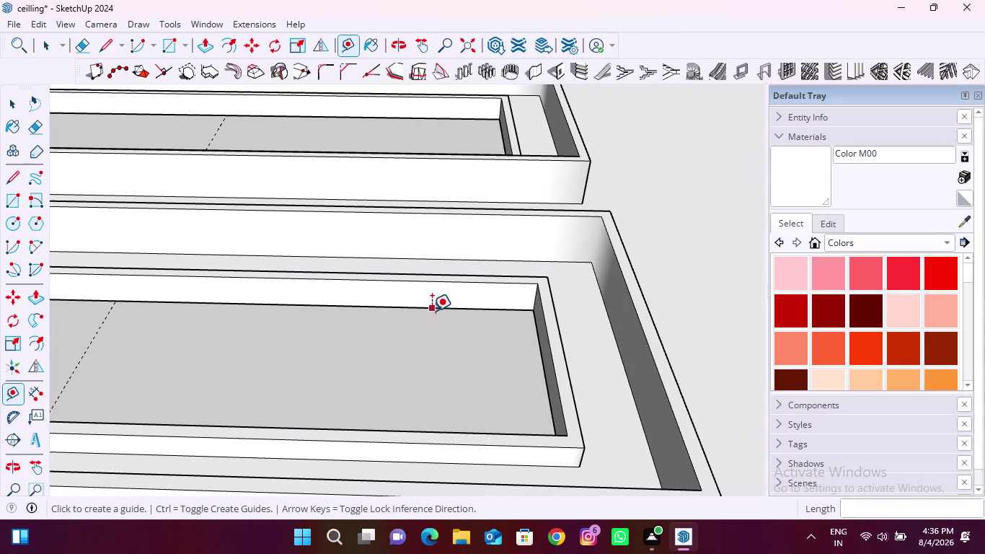
scroll(down, 3)
middle_drag(379, 355, 547, 340)
scroll(down, 3)
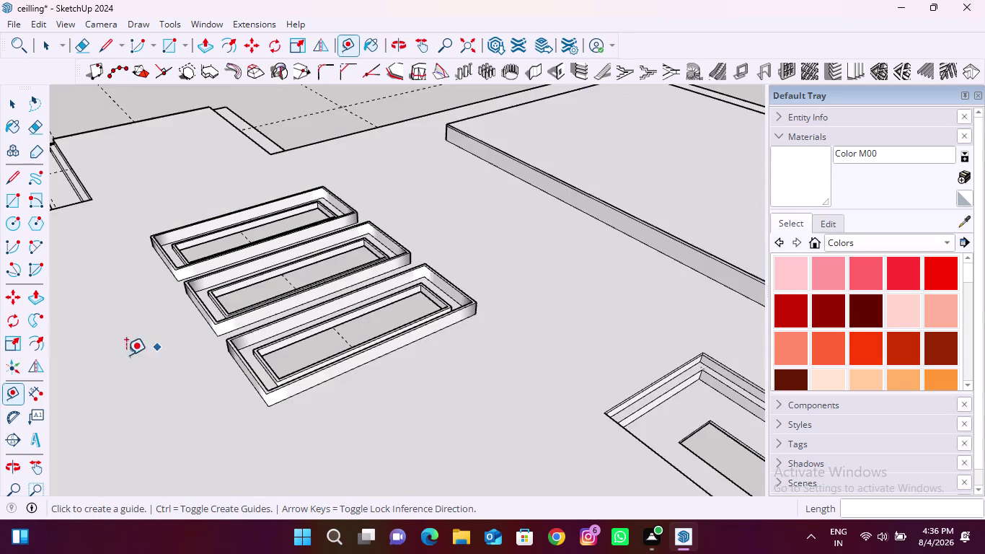
scroll(down, 3)
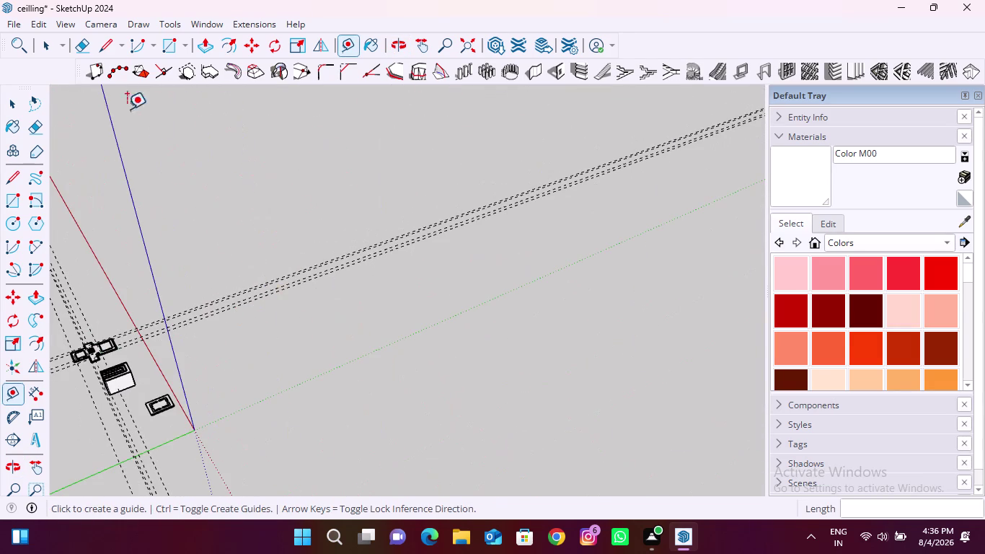
Draw a large rectangular face on the ground.
click(170, 50)
click(410, 284)
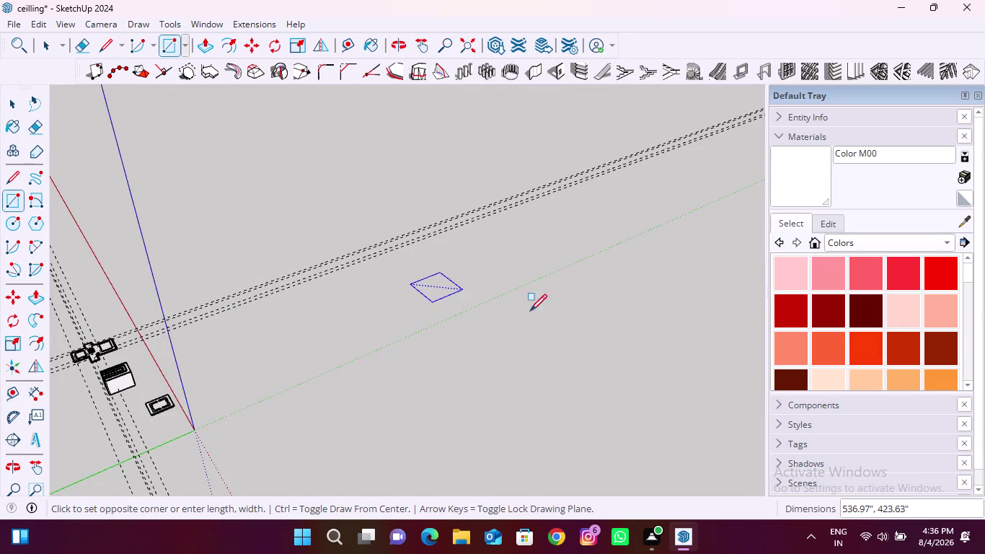
click(646, 370)
key(space)
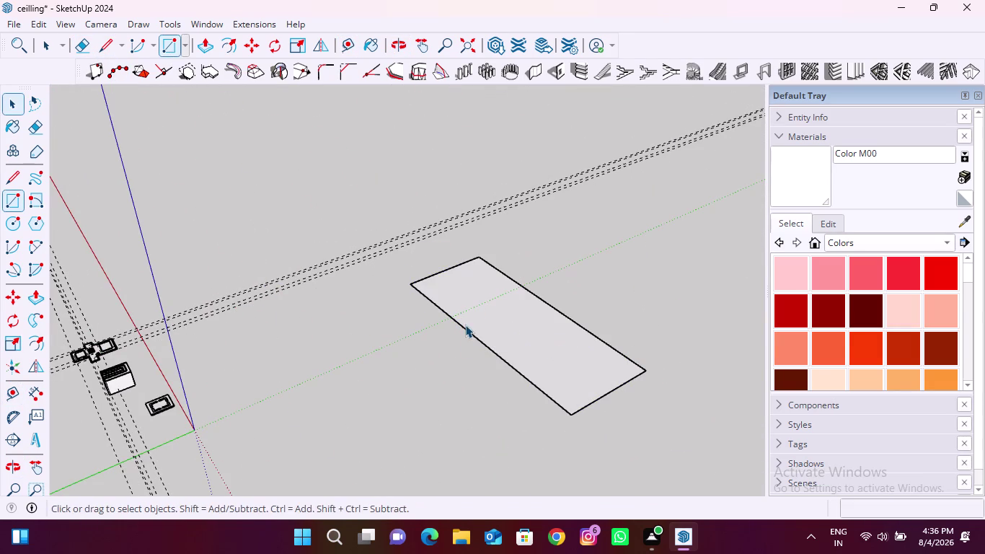
middle_drag(584, 407, 349, 246)
middle_drag(543, 391, 536, 320)
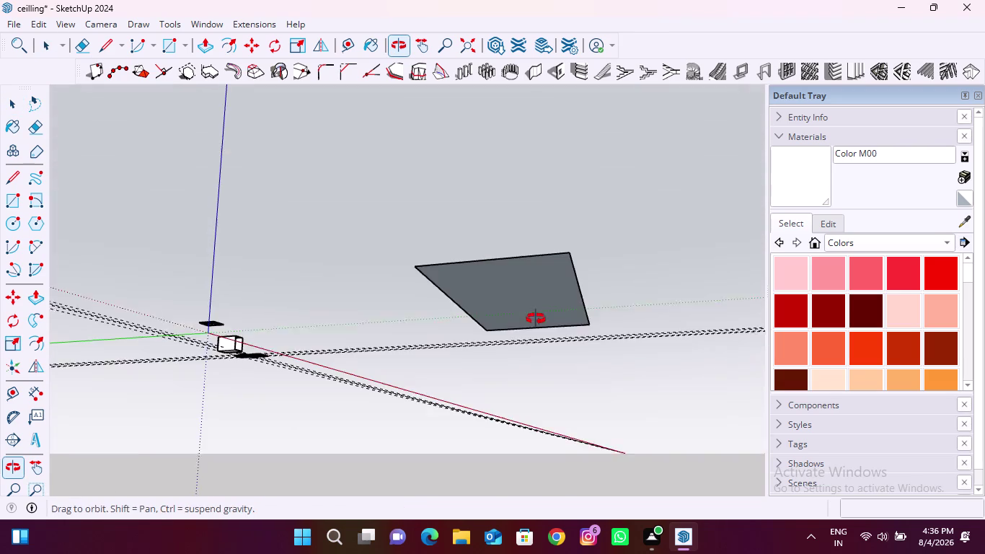
middle_drag(536, 319, 536, 319)
middle_drag(508, 239, 545, 402)
scroll(down, 3)
scroll(up, 3)
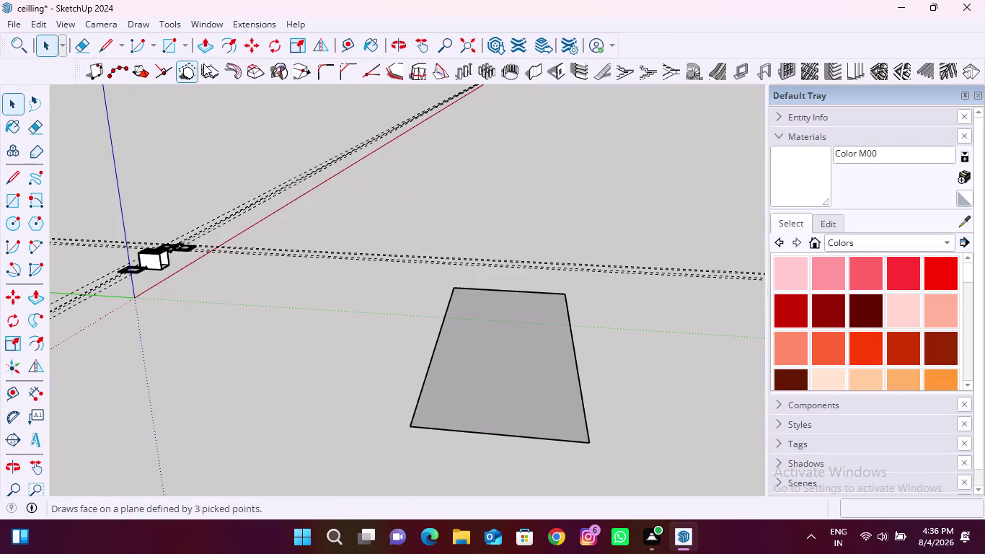
Draw a smaller rectangle inside it and delete its face to leave an opening.
click(173, 49)
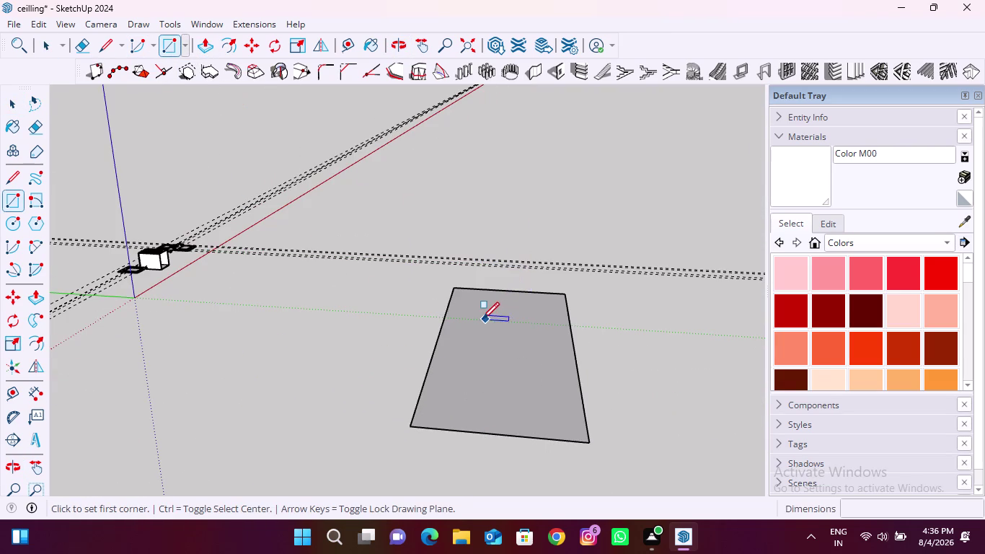
click(482, 313)
click(553, 396)
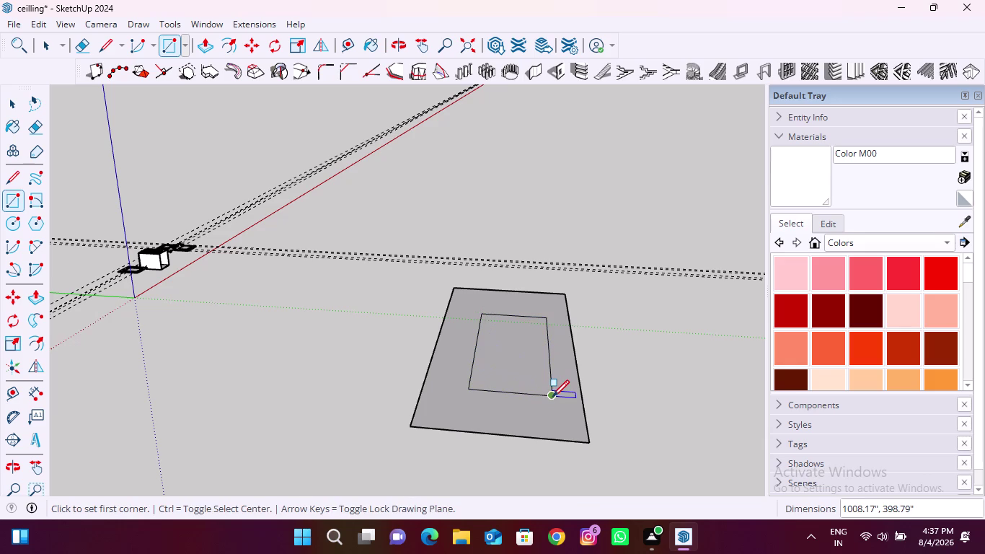
key(space)
click(530, 367)
key(Delete)
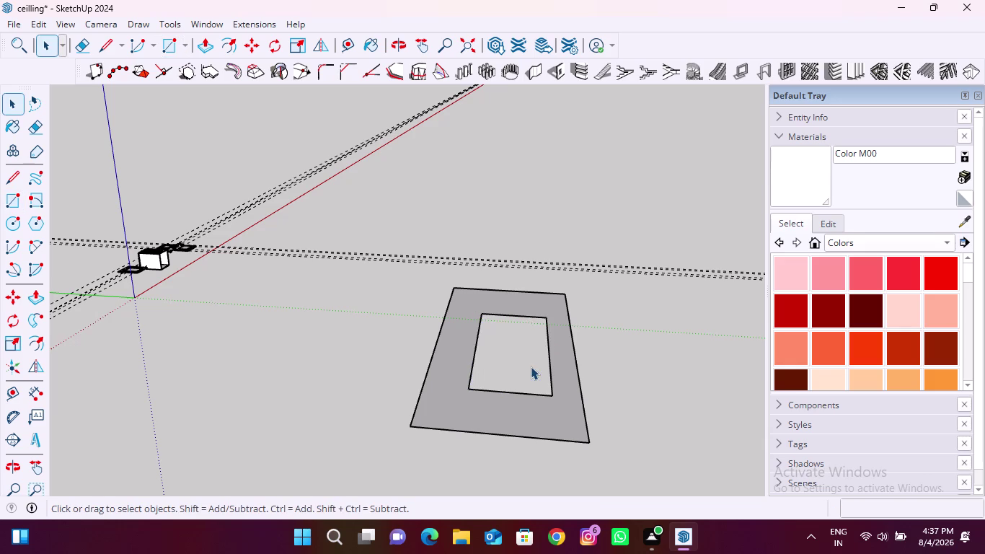
scroll(up, 3)
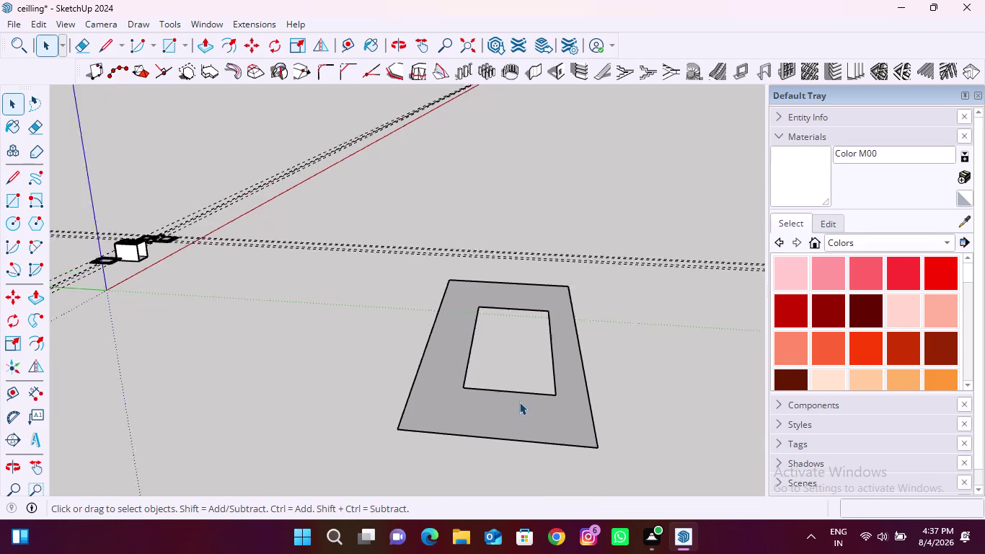
scroll(up, 3)
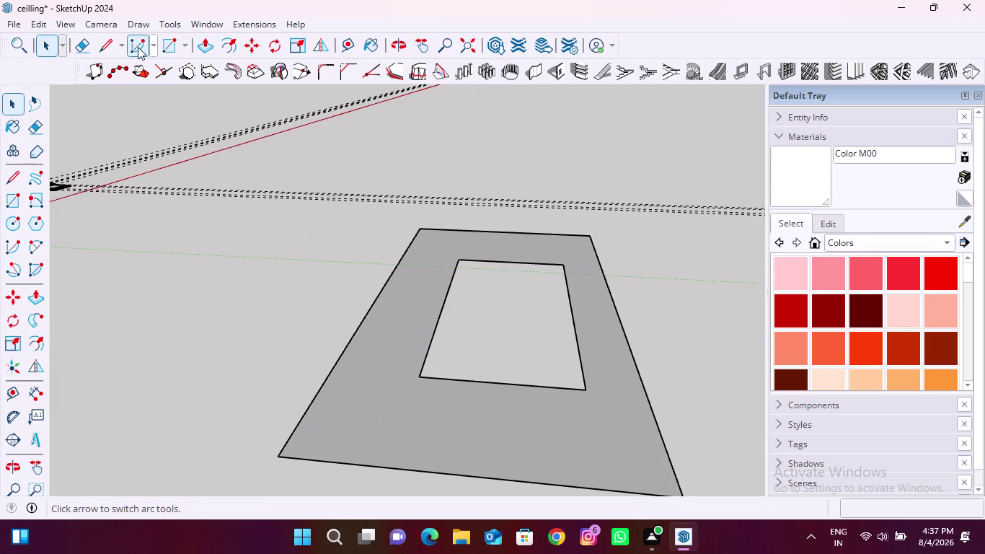
Try offsetting the rectangular opening's edge, then return to Select.
click(220, 46)
scroll(up, 3)
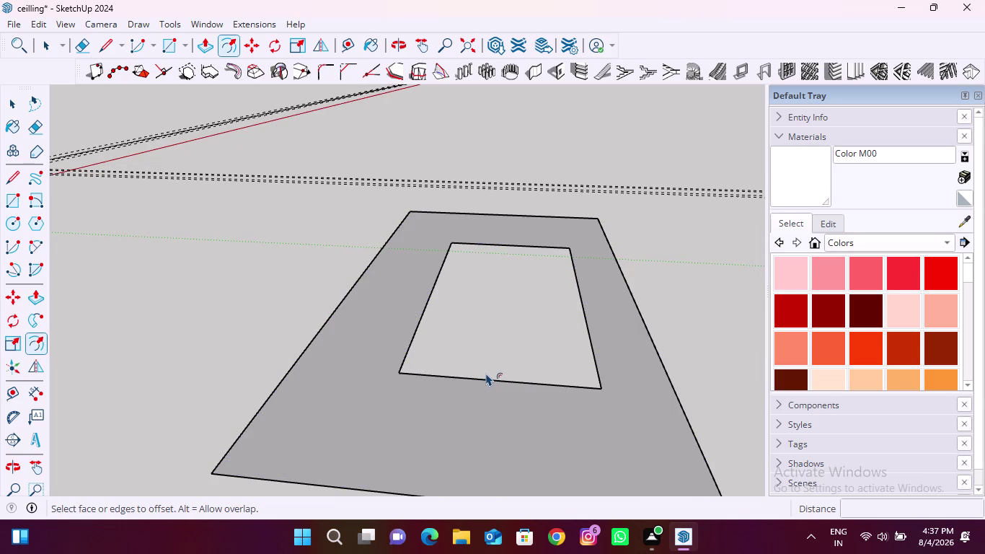
key(Escape)
click(421, 322)
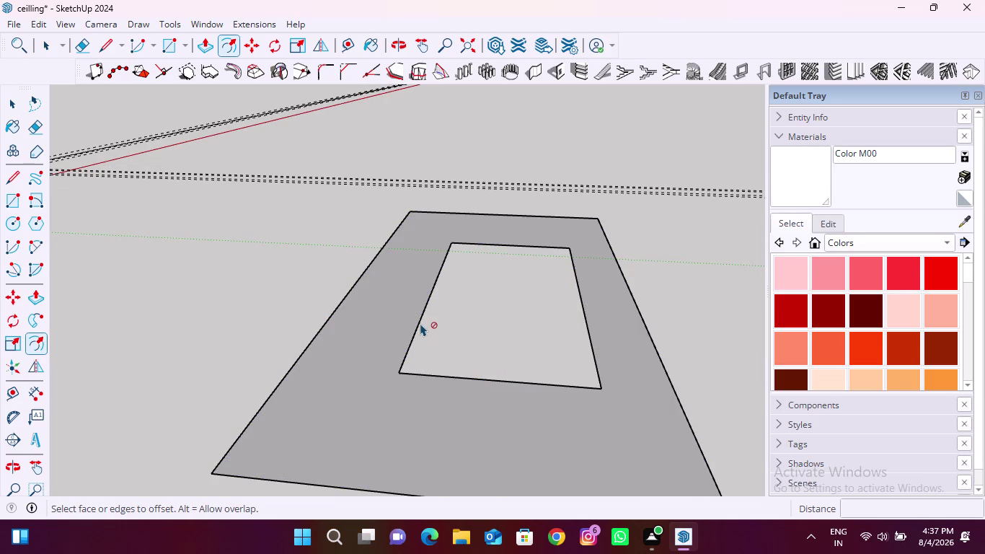
click(417, 326)
click(420, 327)
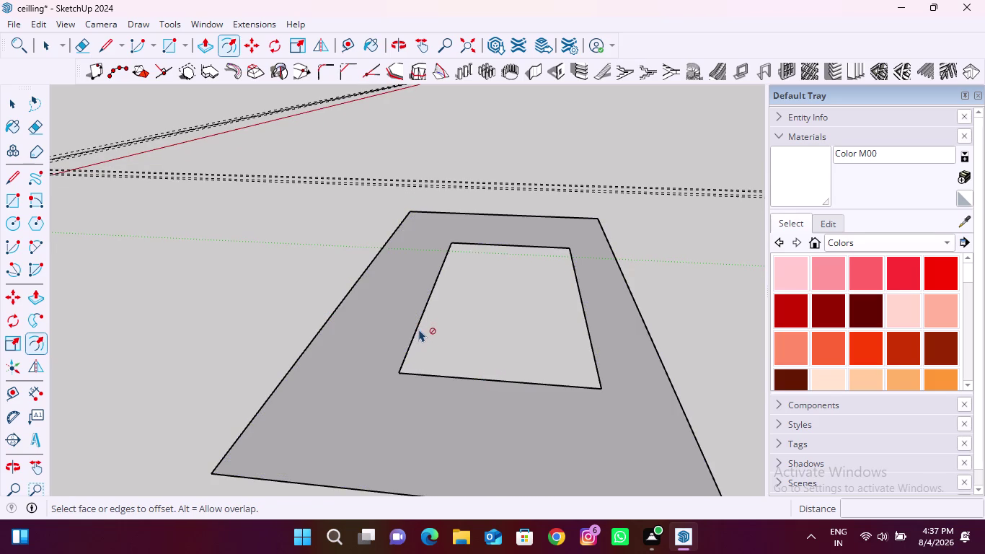
key(space)
Select the left, top, bottom and side edges of the rectangular opening.
click(444, 331)
click(416, 330)
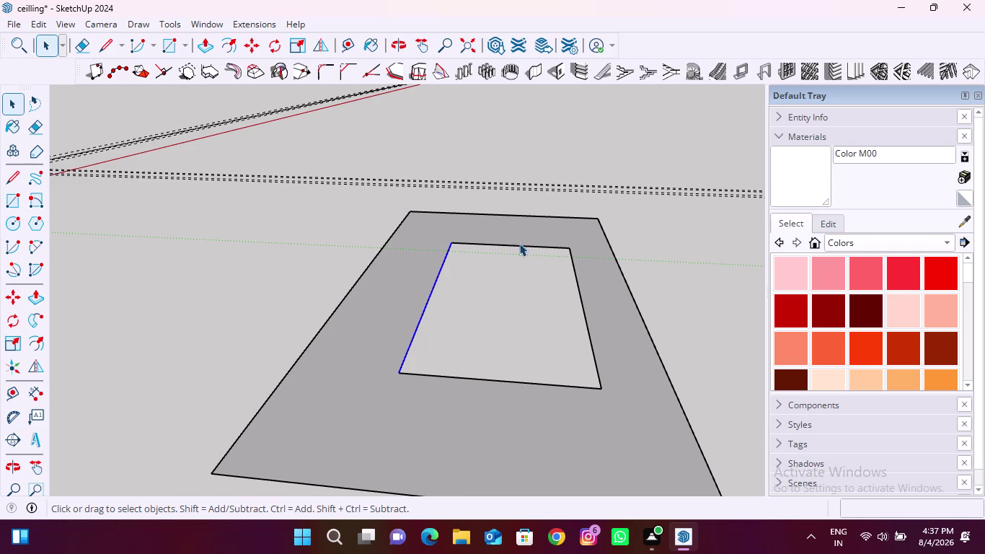
click(510, 245)
click(581, 310)
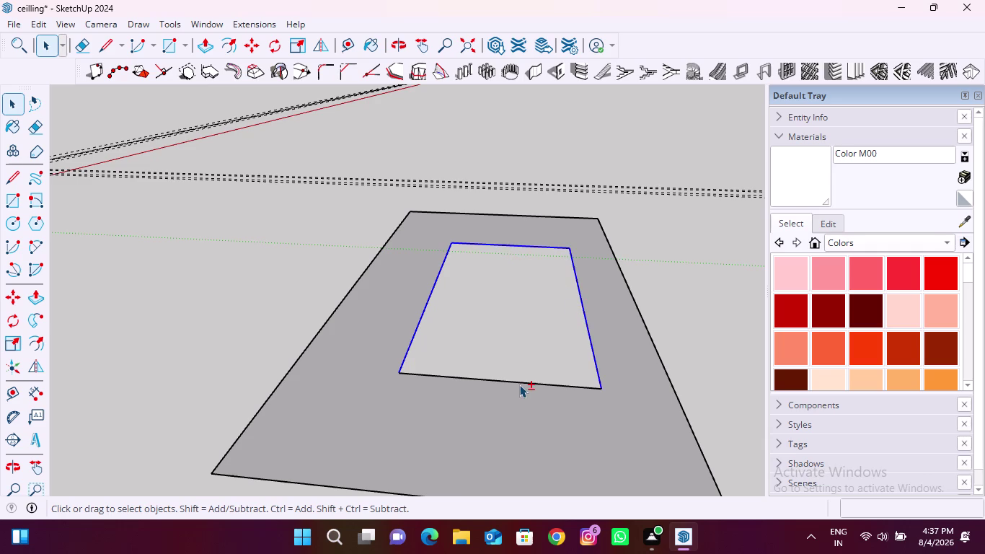
click(520, 383)
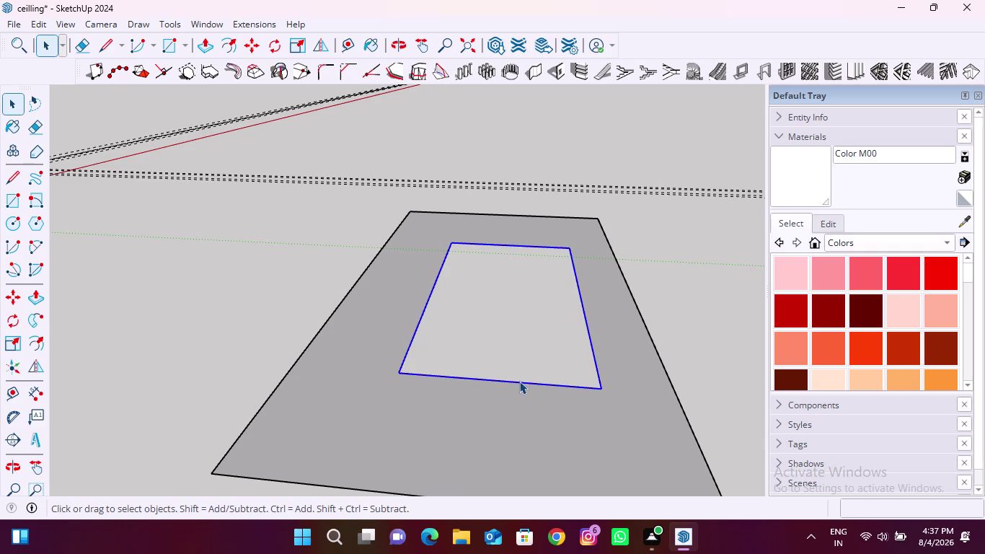
Attempt an offset of the selected opening edges, then cancel and undo it.
click(231, 42)
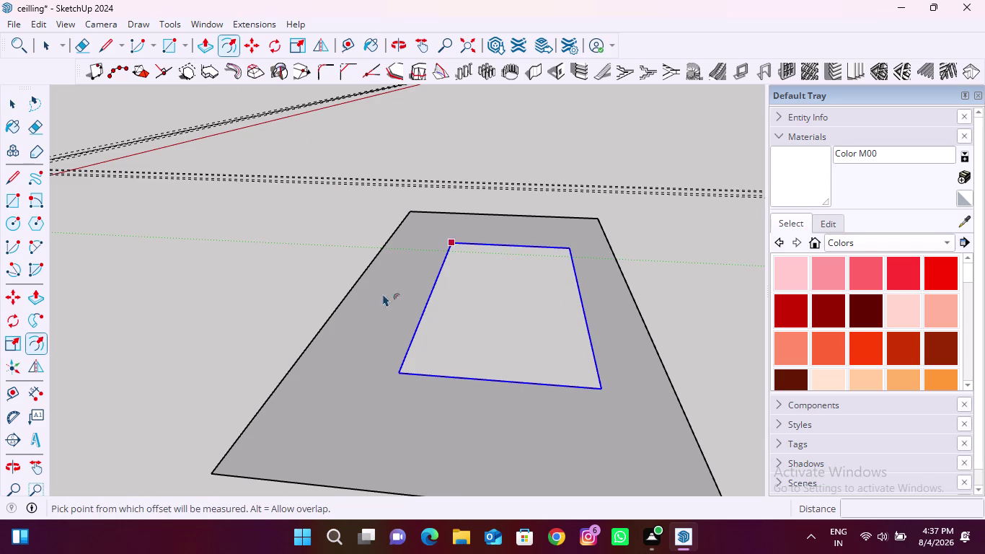
scroll(up, 3)
click(459, 378)
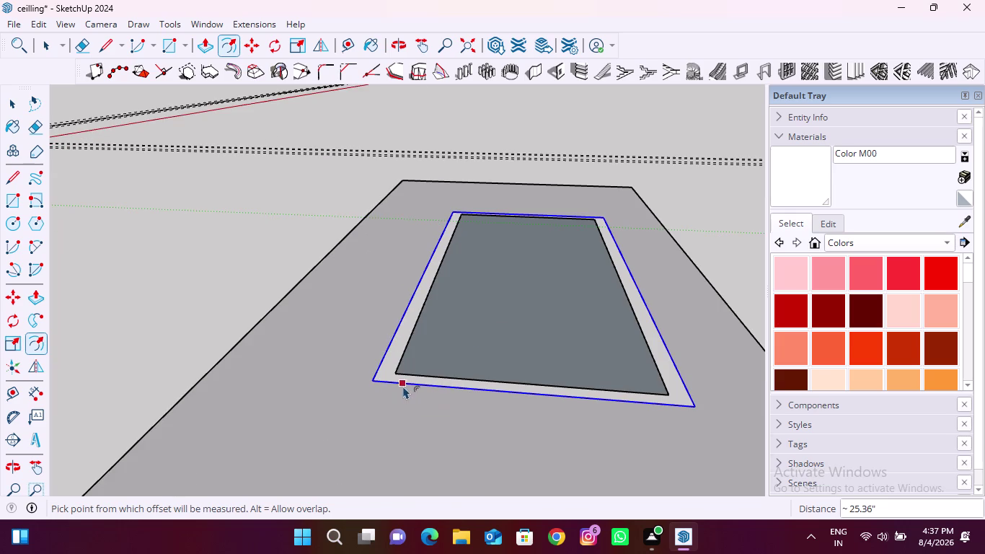
key(Escape)
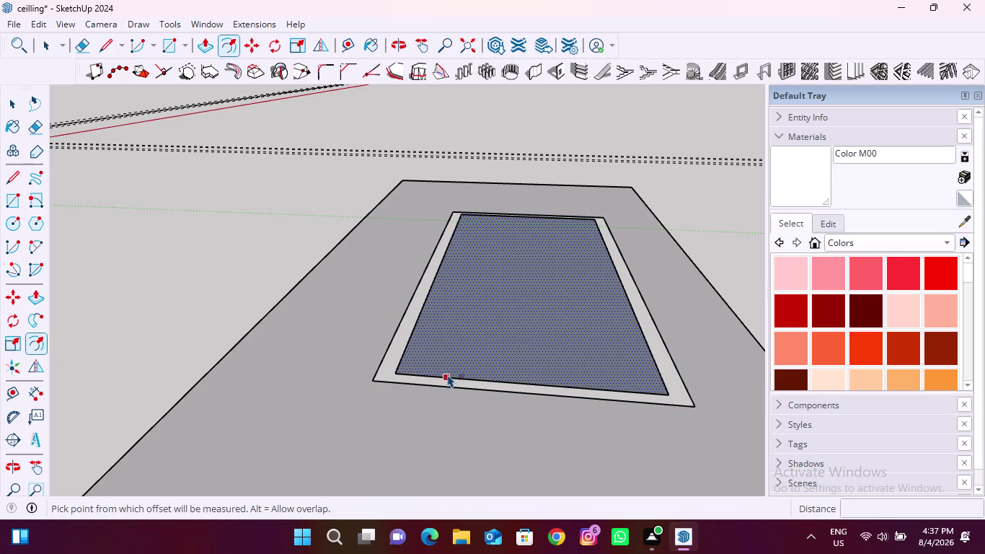
key(ctrl+z)
Try deleting the face inside the opening outline to widen the opening.
click(495, 336)
key(space)
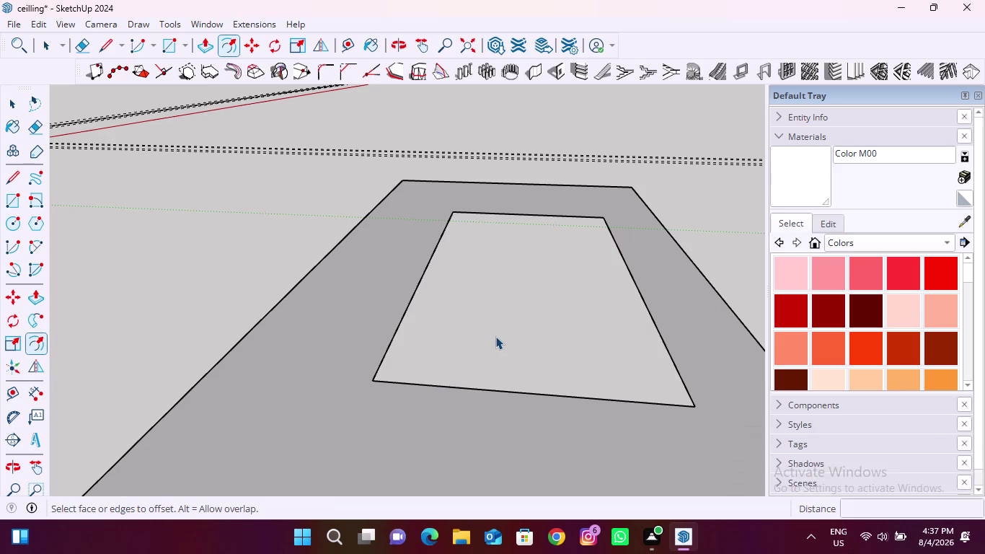
click(495, 336)
click(495, 336)
click(495, 341)
Orbit low and zoom in over the frame around the opening.
middle_drag(388, 398, 421, 342)
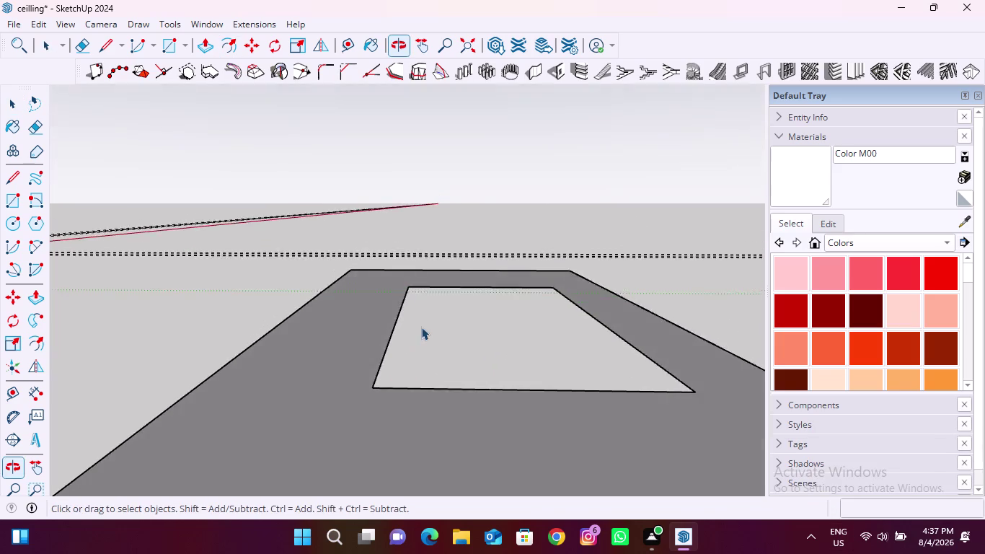
scroll(down, 3)
click(477, 419)
click(378, 403)
click(371, 400)
key(space)
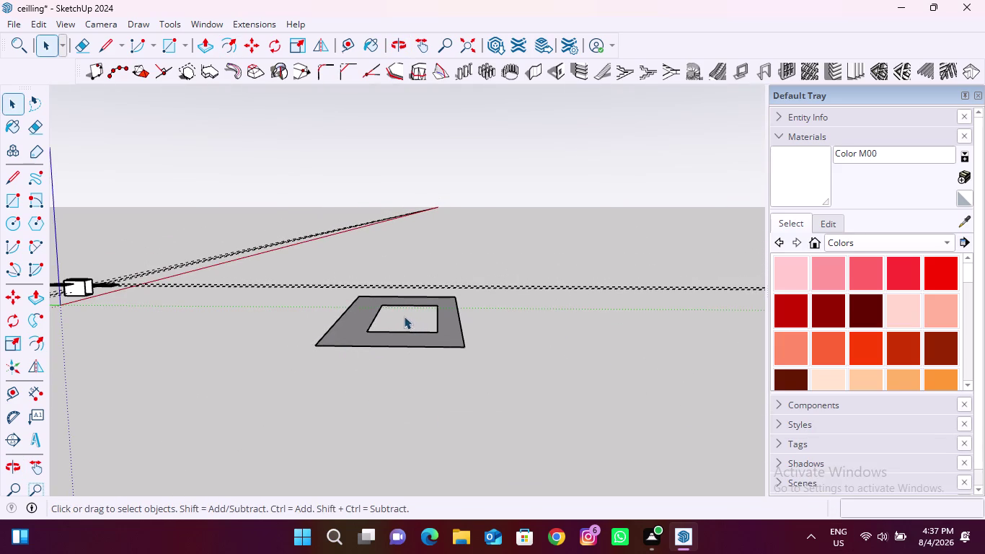
middle_drag(398, 312, 396, 397)
scroll(up, 3)
Select the whole frame panel, then clear the selection.
triple_click(408, 407)
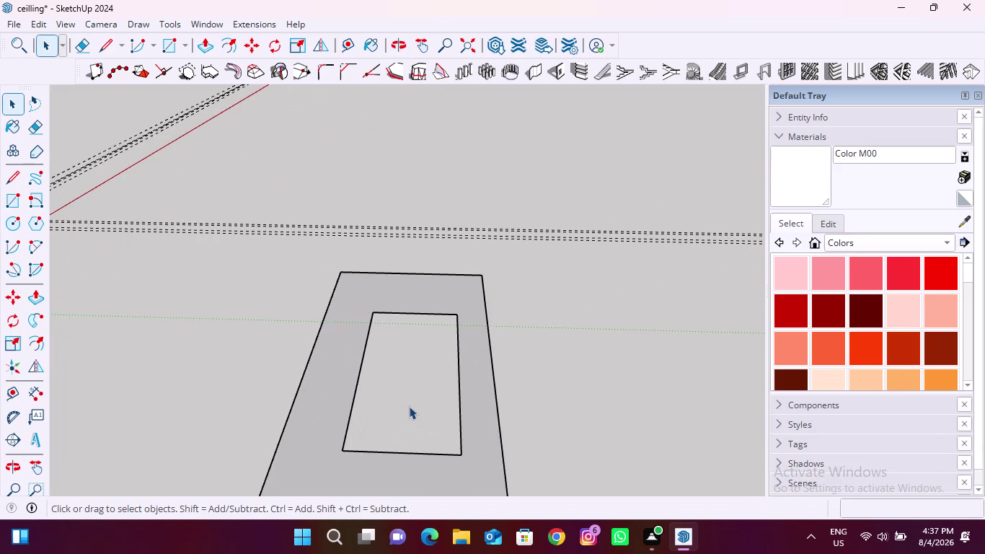
key(Escape)
key(Escape)
key(Escape)
key(Escape)
key(Escape)
click(539, 389)
key(Escape)
click(541, 383)
key(Escape)
key(Escape)
key(Escape)
scroll(down, 3)
Double-click into the frame panel, then orbit and zoom in on it.
key(Escape)
key(Escape)
key(Escape)
key(Escape)
double_click(413, 410)
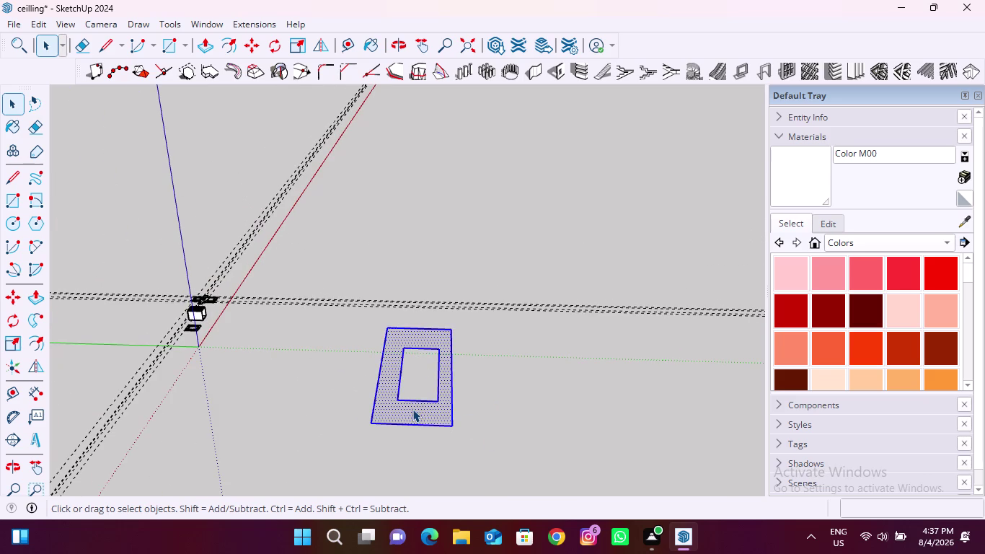
key(Escape)
click(519, 375)
click(404, 378)
click(414, 383)
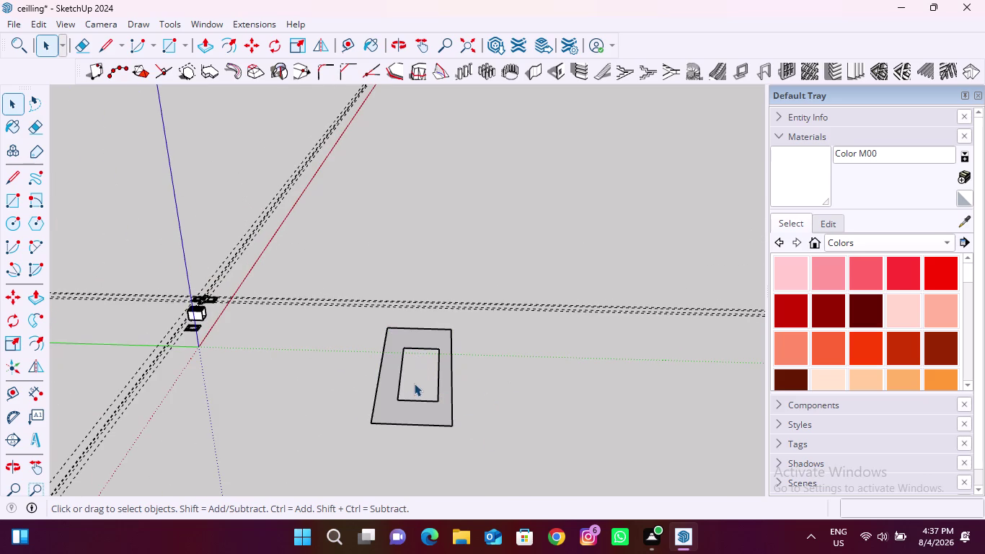
middle_drag(415, 421, 430, 429)
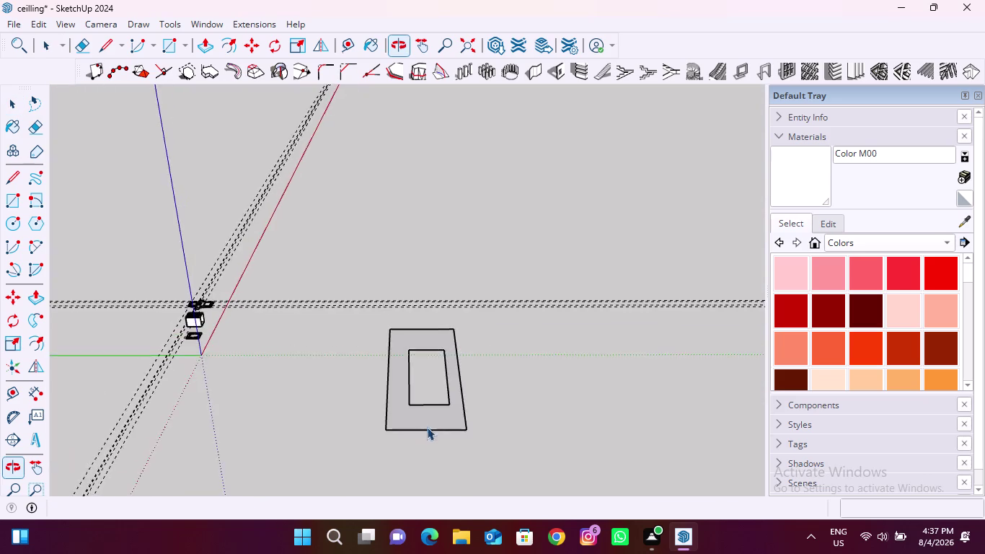
scroll(up, 3)
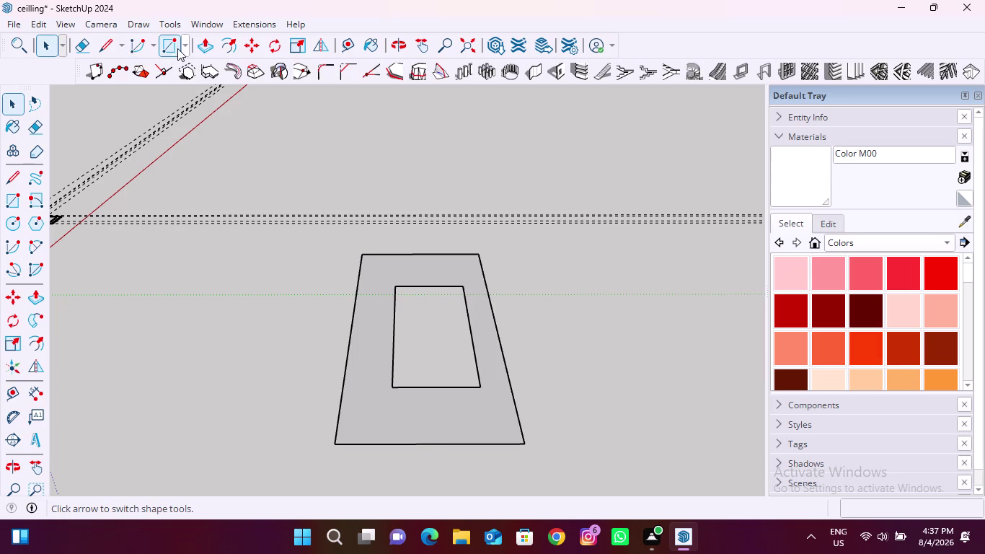
Try offsetting the frame face's edges, then cancel back to Select.
click(234, 40)
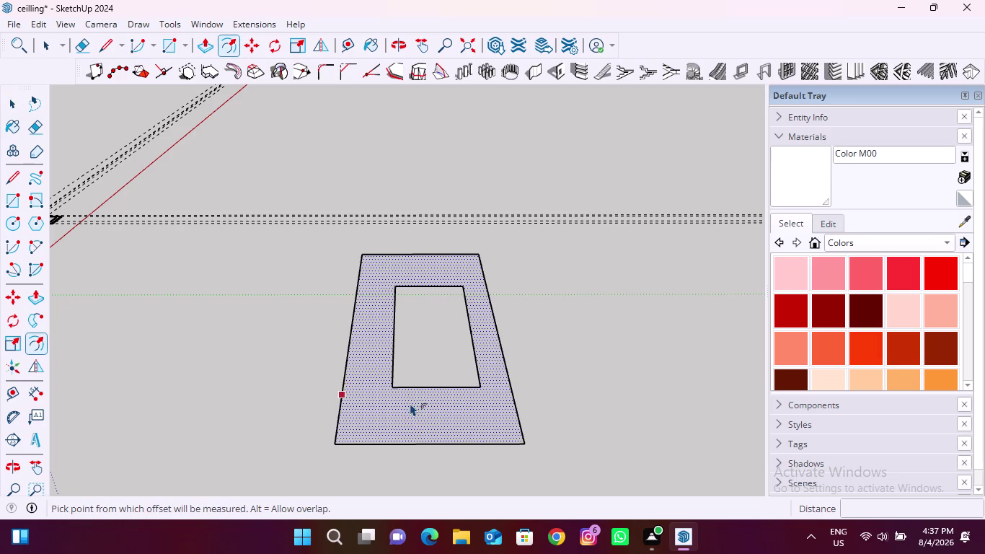
click(410, 429)
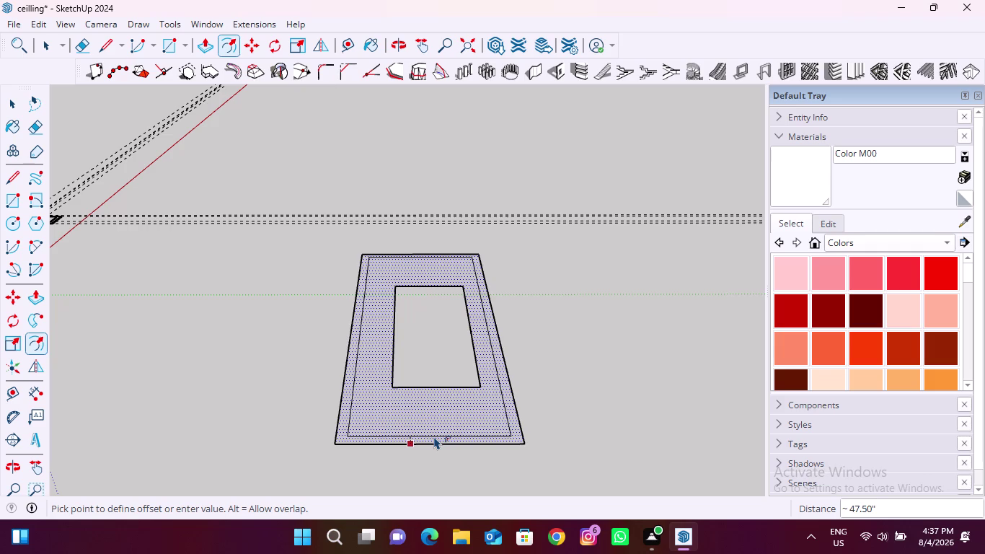
key(Escape)
scroll(up, 3)
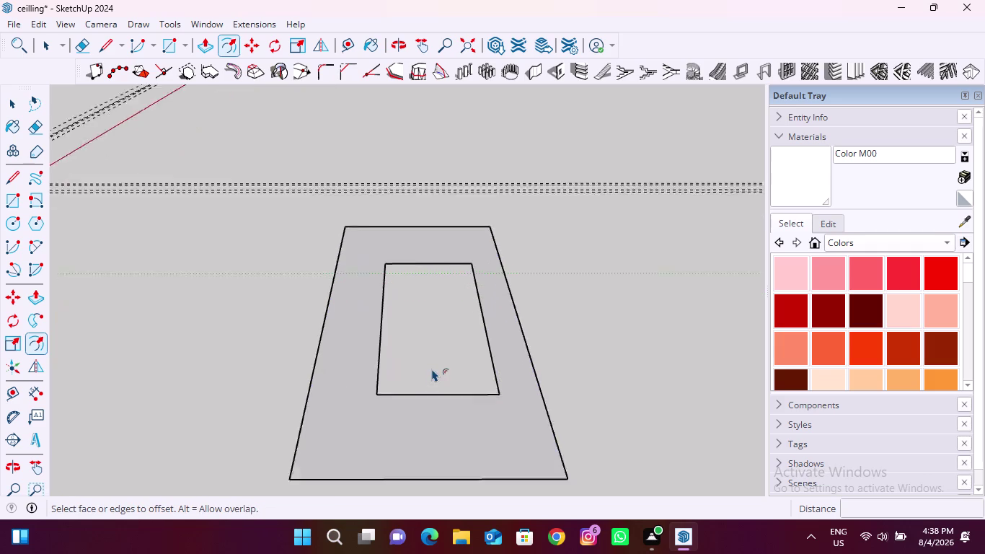
scroll(up, 3)
key(space)
Select three inner opening edges and dismiss their context menu unused.
click(340, 380)
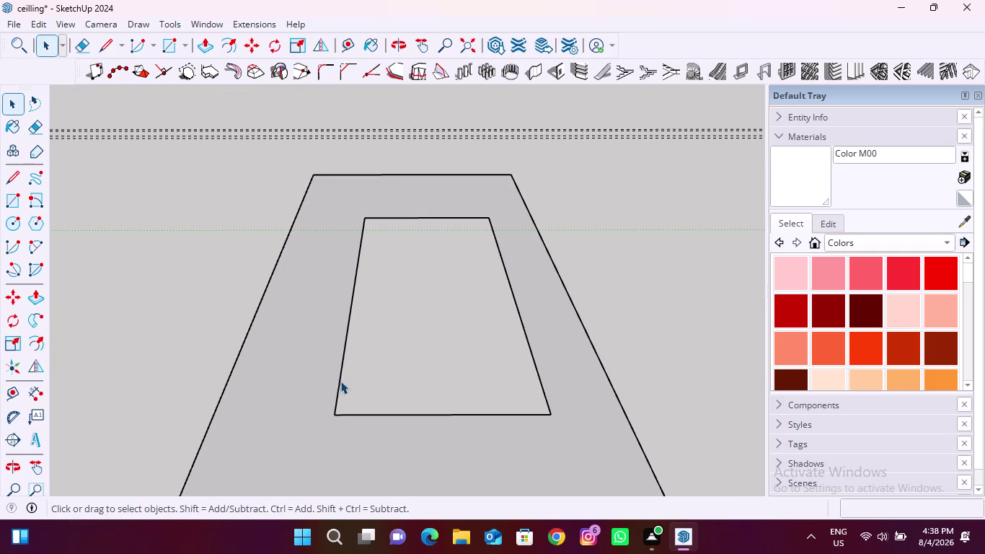
click(394, 413)
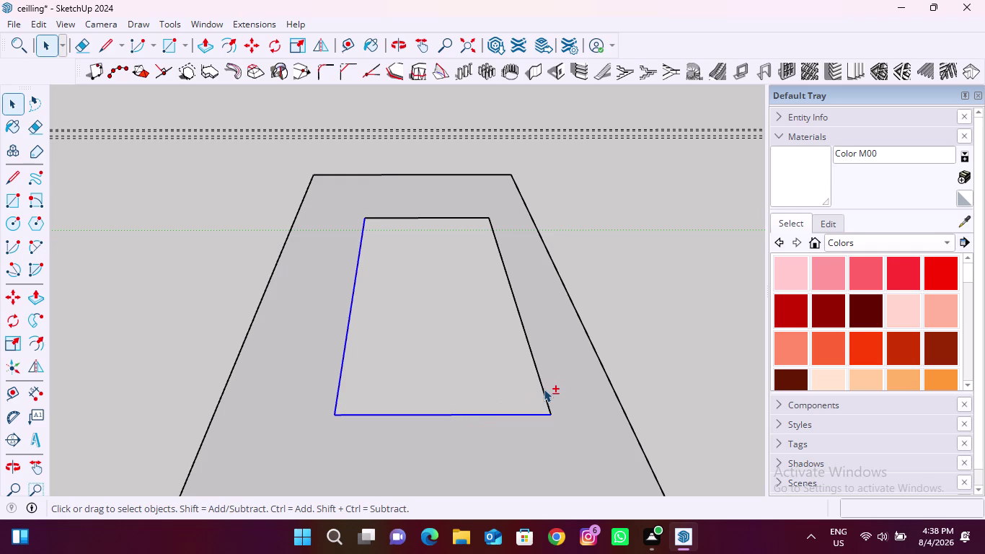
click(544, 389)
click(459, 218)
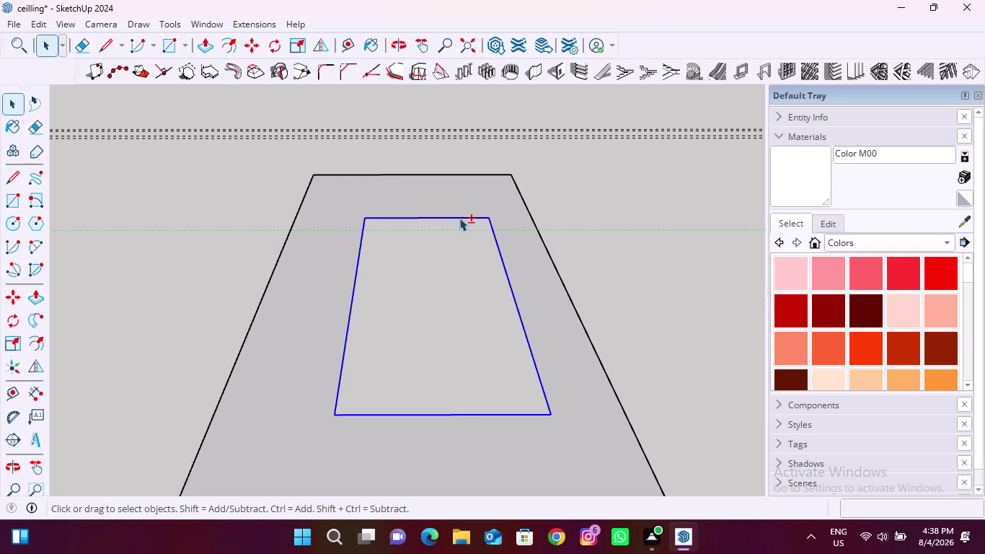
right_click(464, 219)
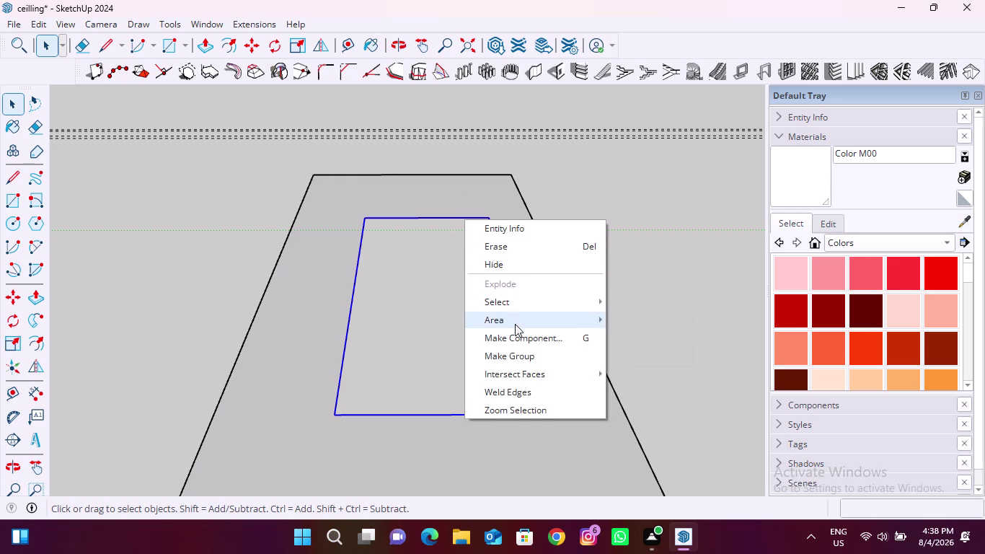
click(516, 387)
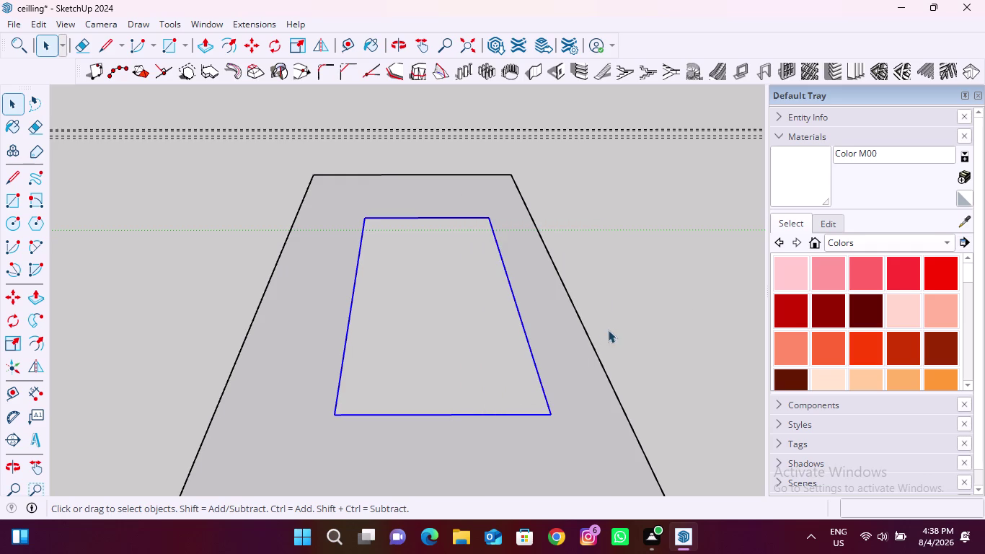
Push/Pull the frame face 12 mm and orbit to see it edge-on.
key(space)
click(207, 47)
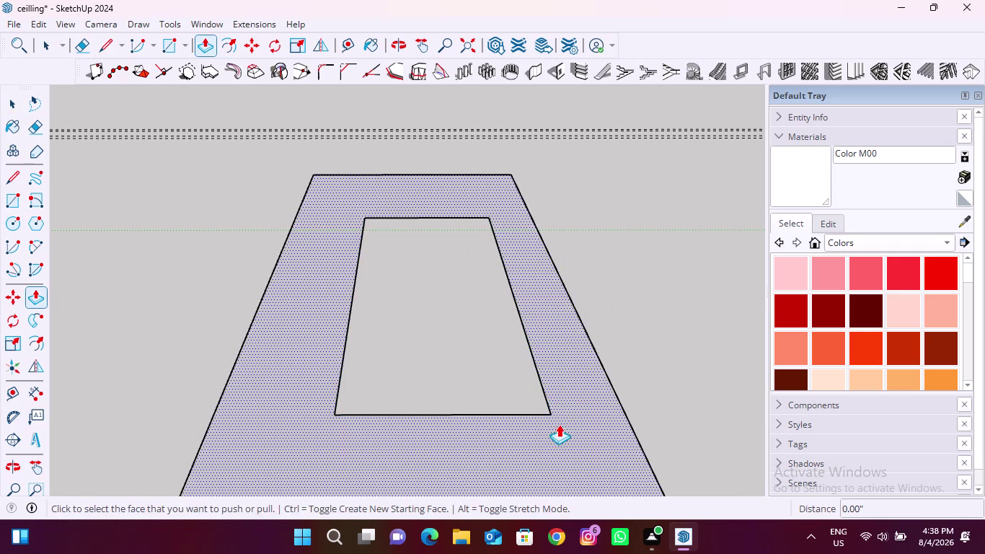
click(559, 424)
text(12)
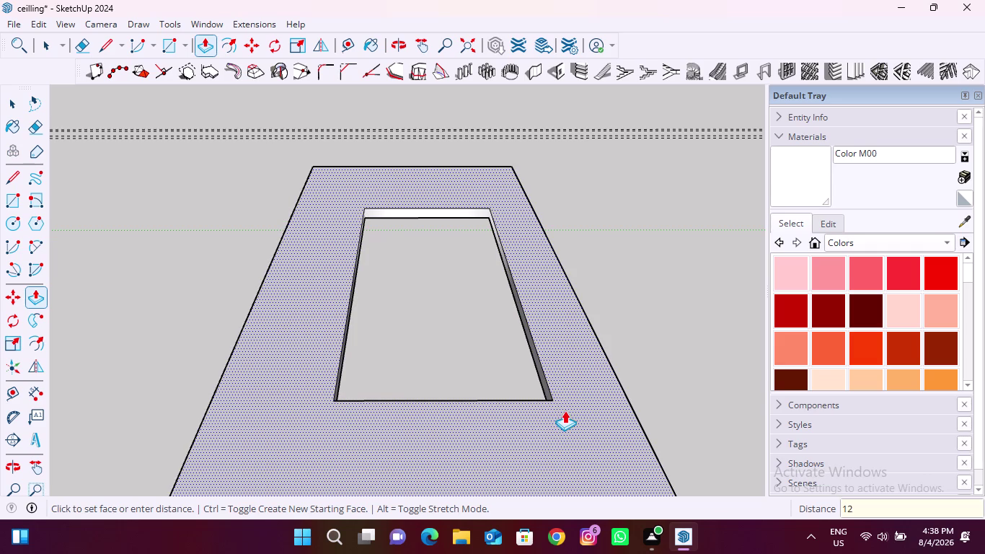
text(mm)
key(Return)
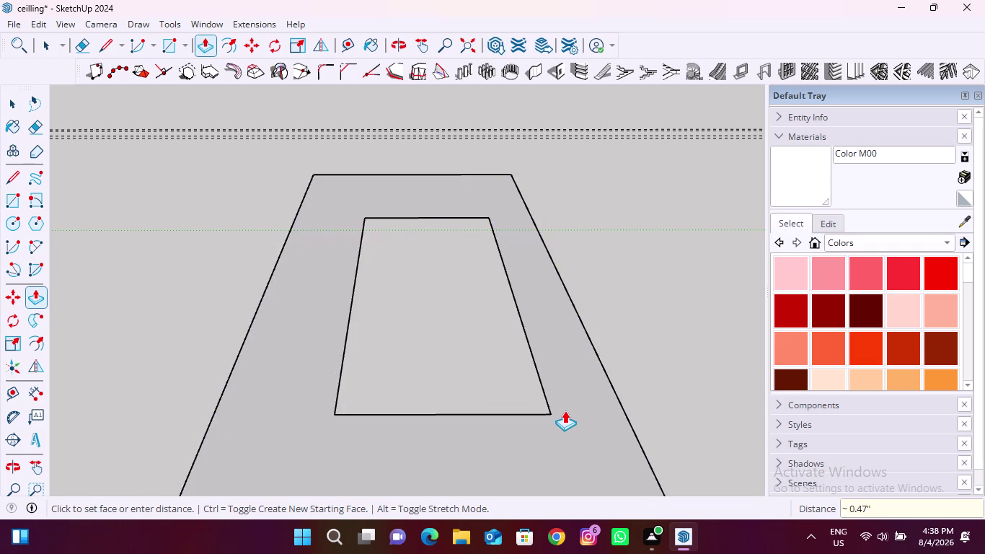
middle_drag(333, 409, 420, 279)
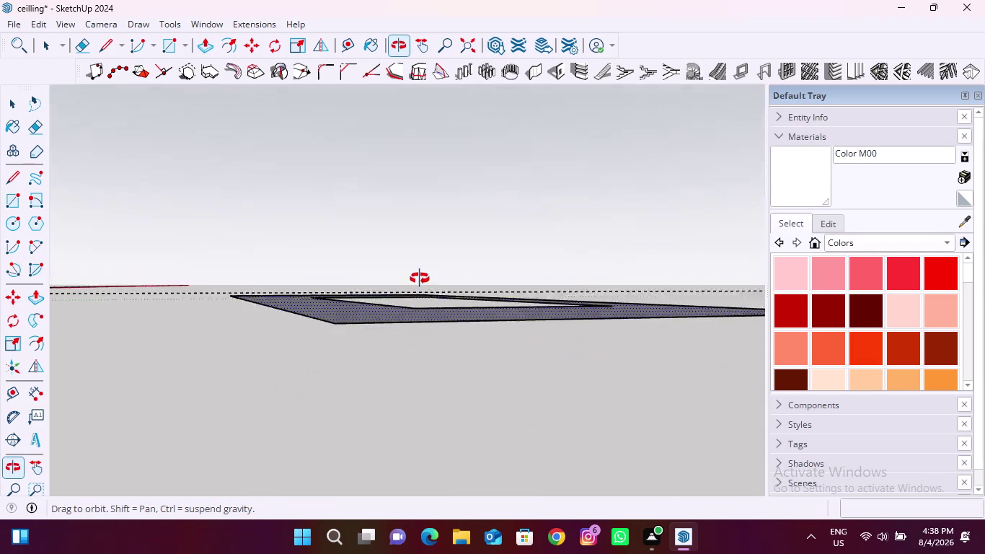
middle_drag(419, 279, 417, 247)
Extrude the frame face another 12 mm and orbit to look down on it.
click(391, 238)
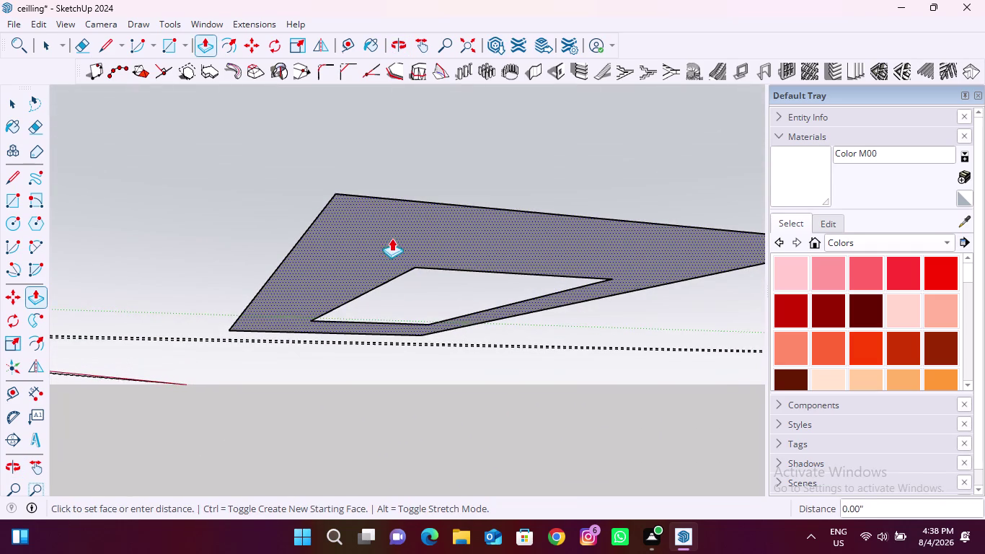
text(12)
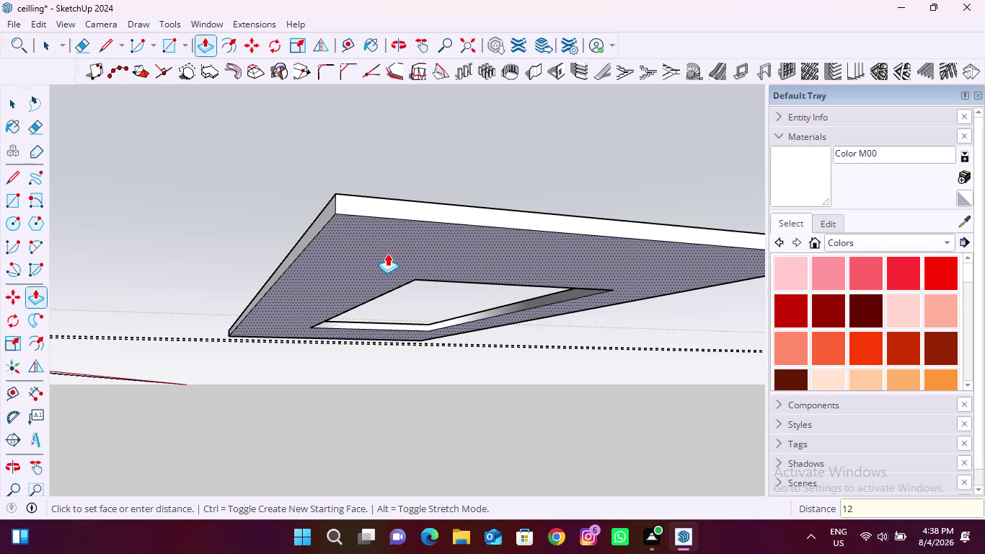
text(mm)
key(Return)
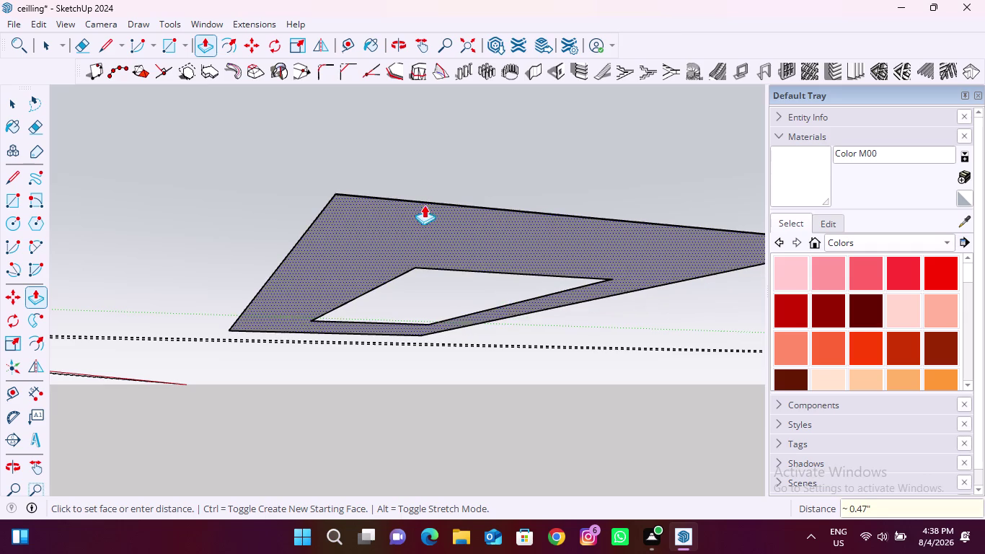
middle_drag(424, 205, 372, 291)
scroll(up, 3)
middle_drag(434, 207, 379, 299)
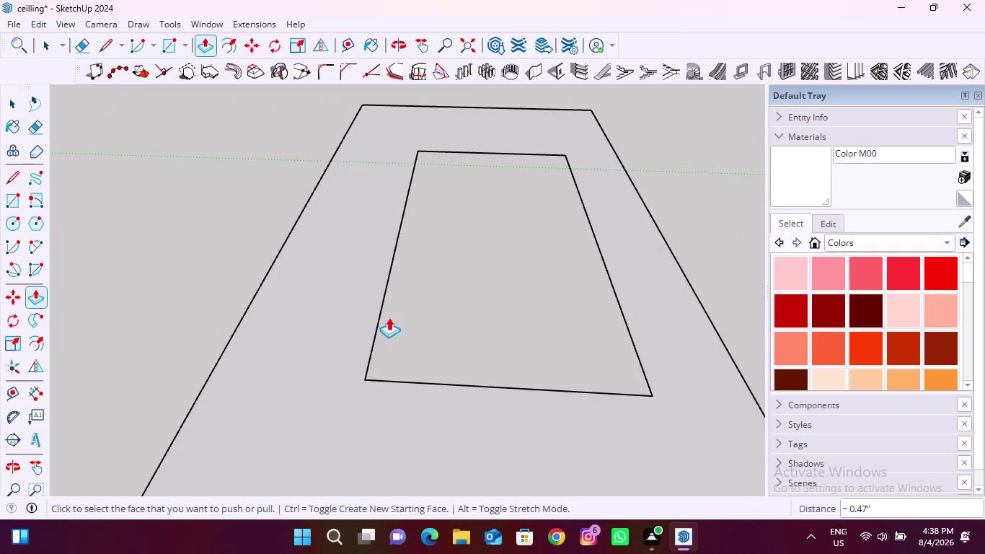
scroll(up, 3)
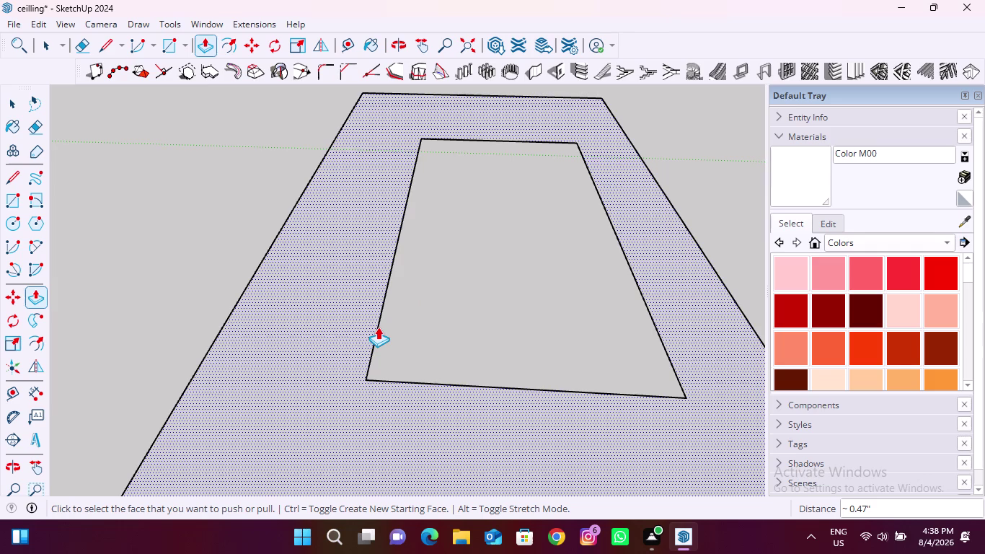
Try a 12 mm offset of the opening's edge, then orbit around the panel.
click(230, 42)
scroll(up, 3)
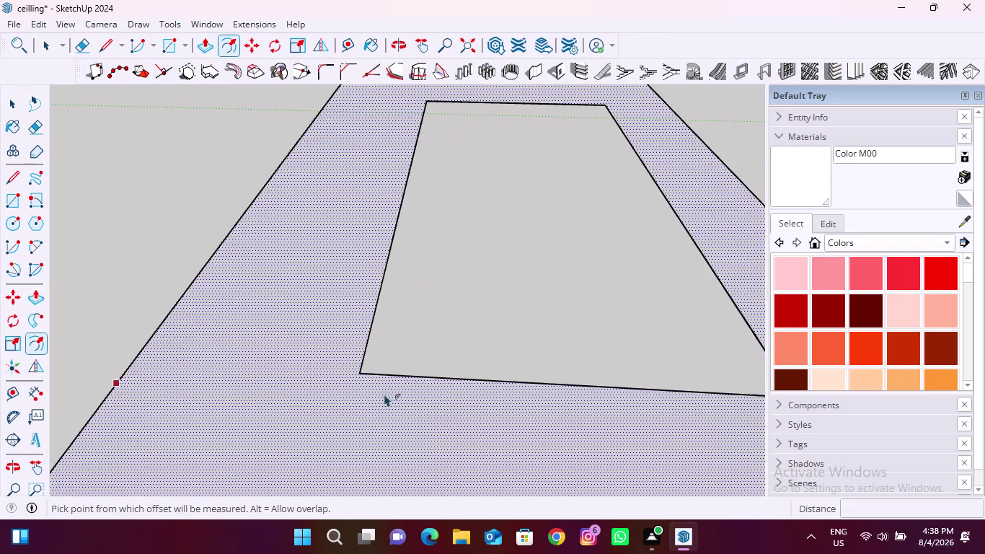
click(410, 375)
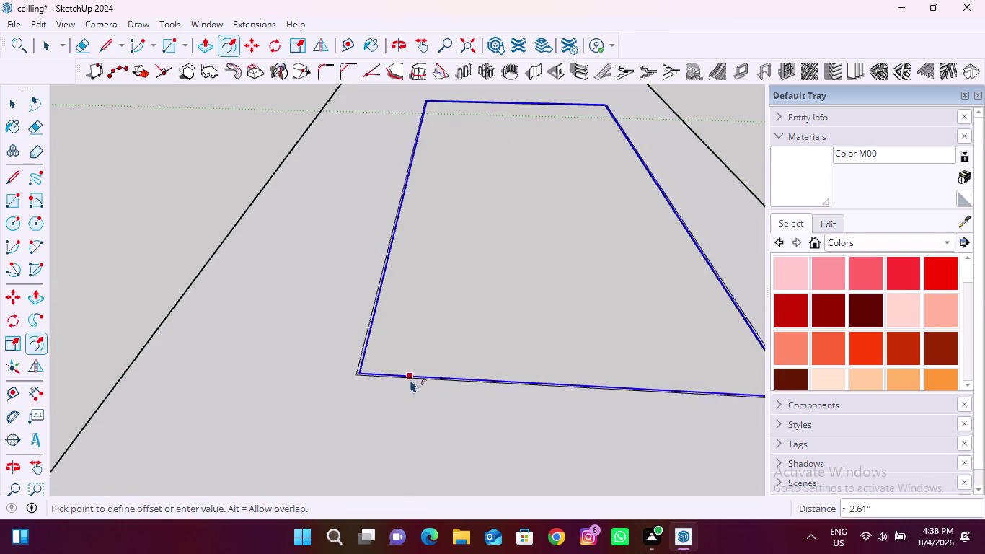
text(12m)
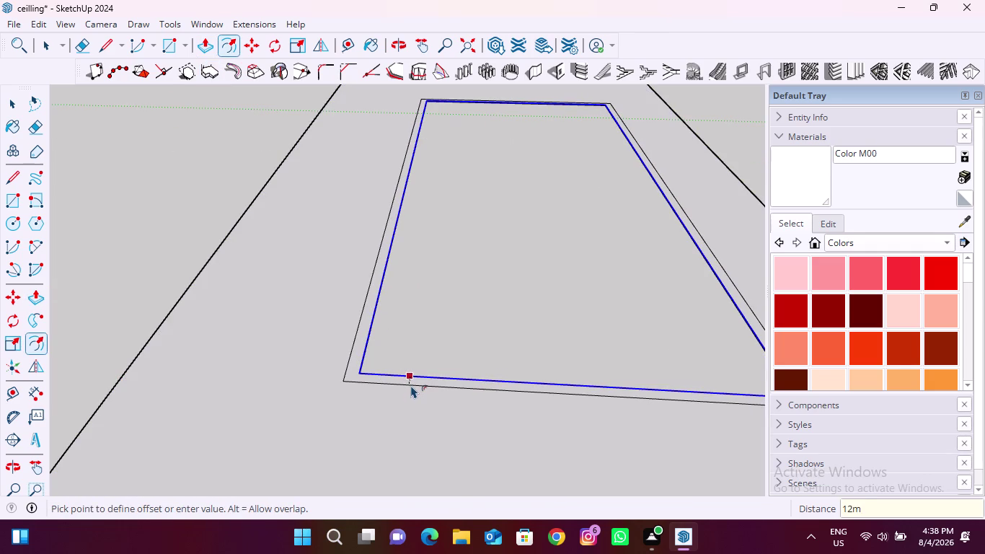
text(m)
key(Return)
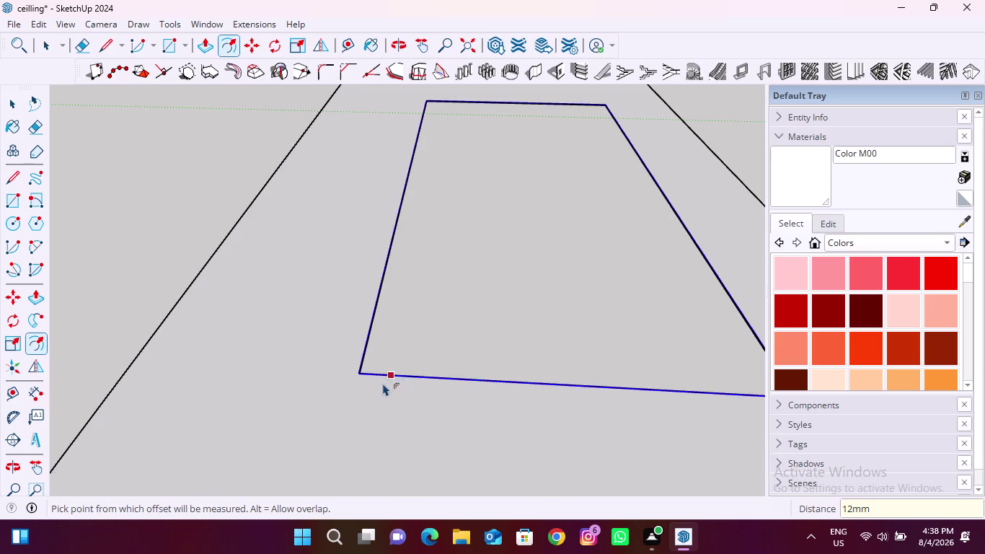
middle_drag(372, 388, 489, 205)
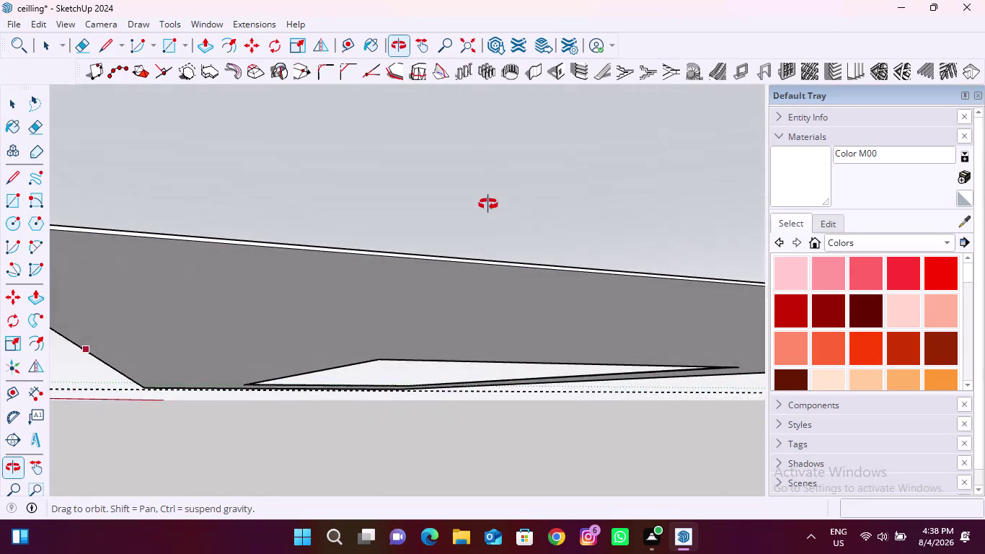
middle_drag(488, 205, 488, 193)
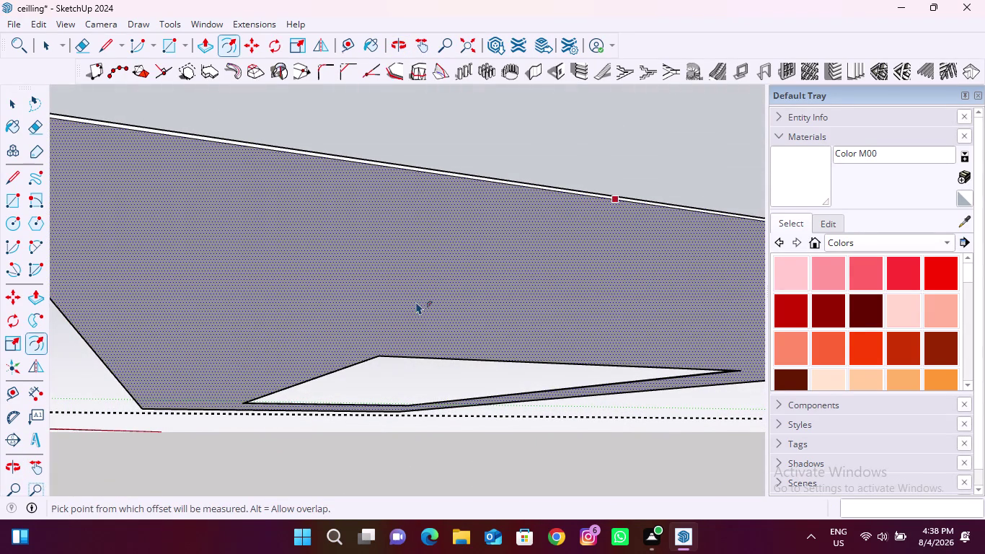
key(Escape)
middle_drag(400, 308, 379, 346)
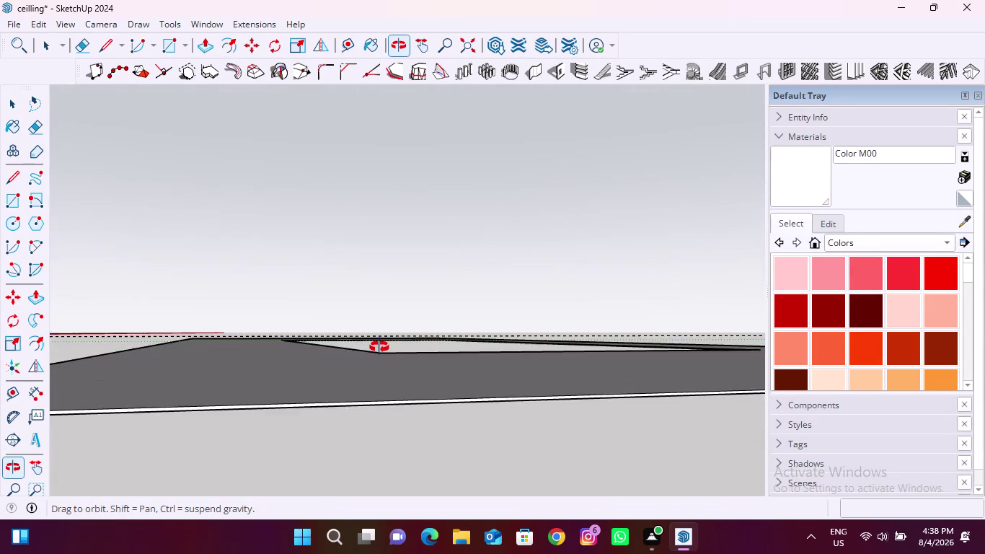
middle_drag(379, 347, 288, 518)
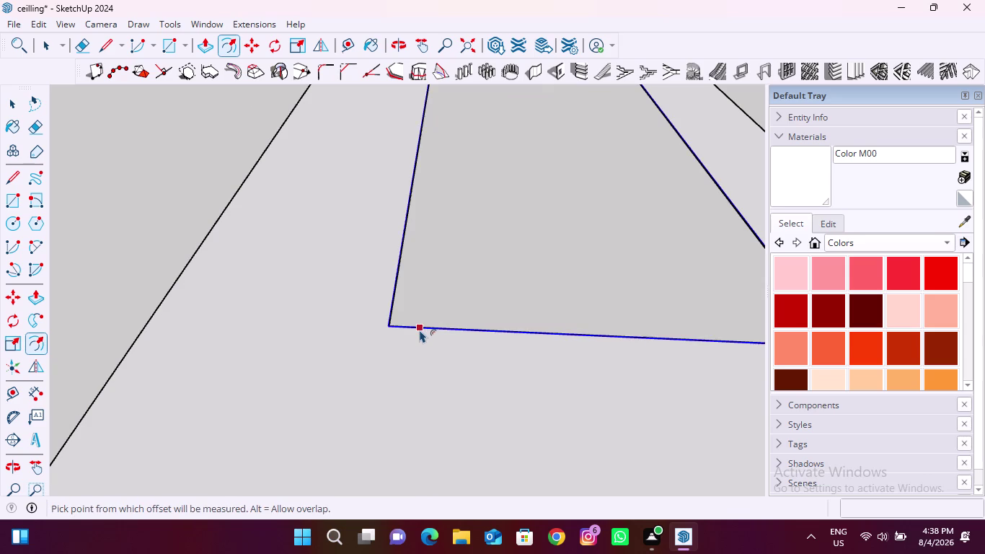
Offset a line just outside the opening and begin pulling up the border strip.
click(420, 330)
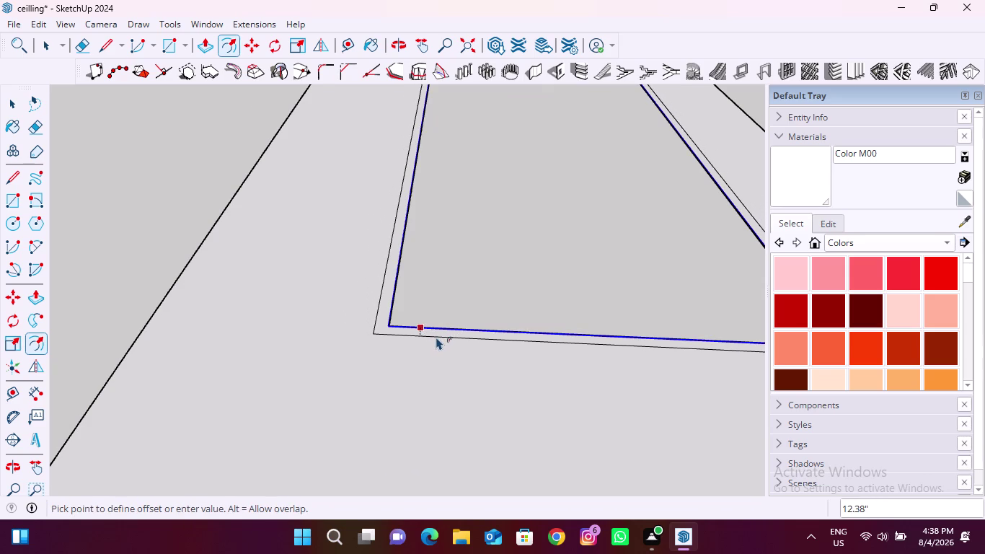
click(440, 336)
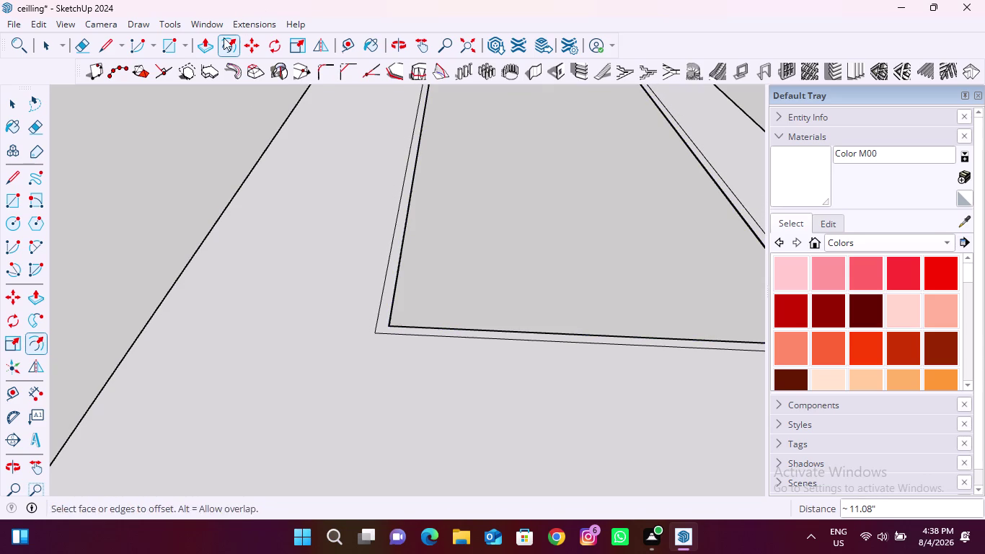
click(198, 48)
scroll(up, 3)
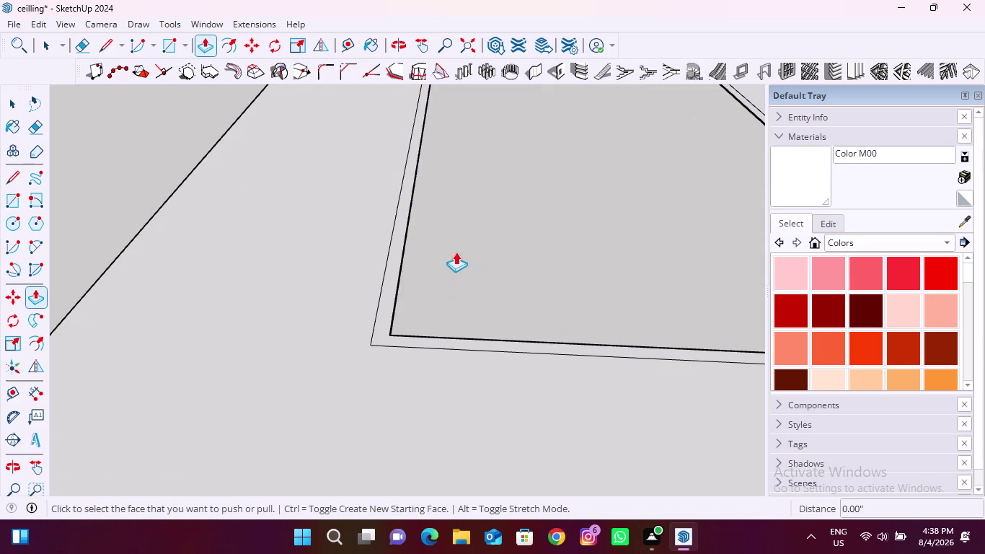
click(390, 302)
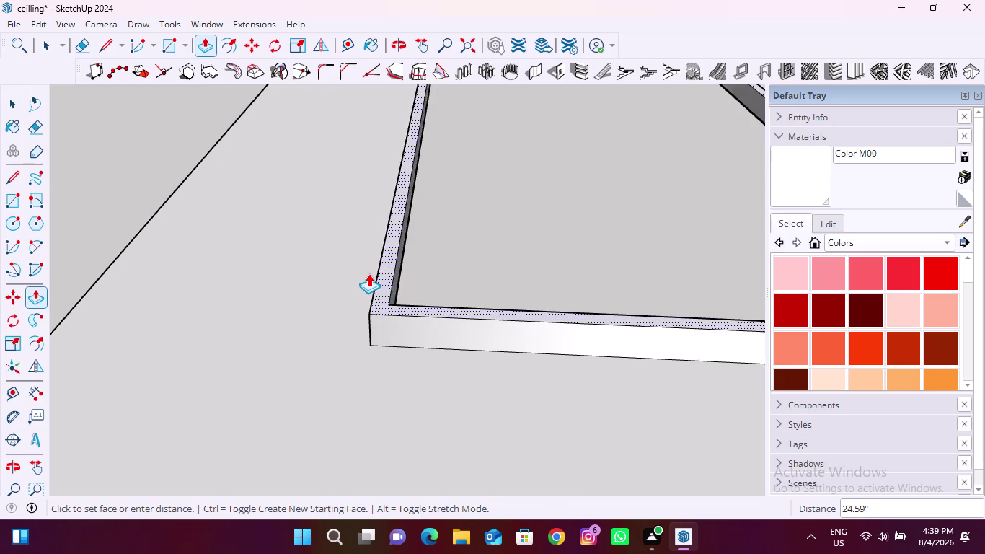
Offset the trim frame's outer edge twice, creating two outlines outside it.
click(368, 274)
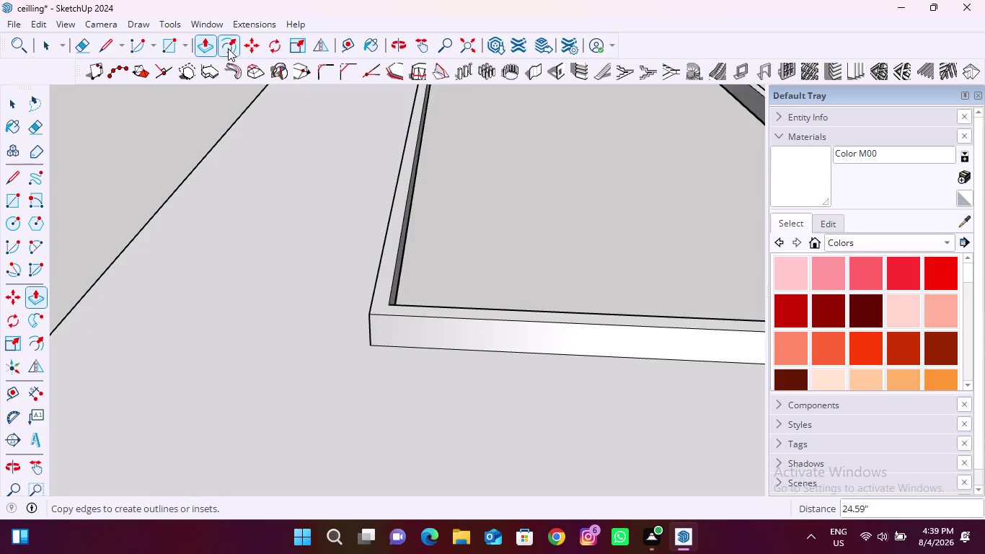
click(228, 49)
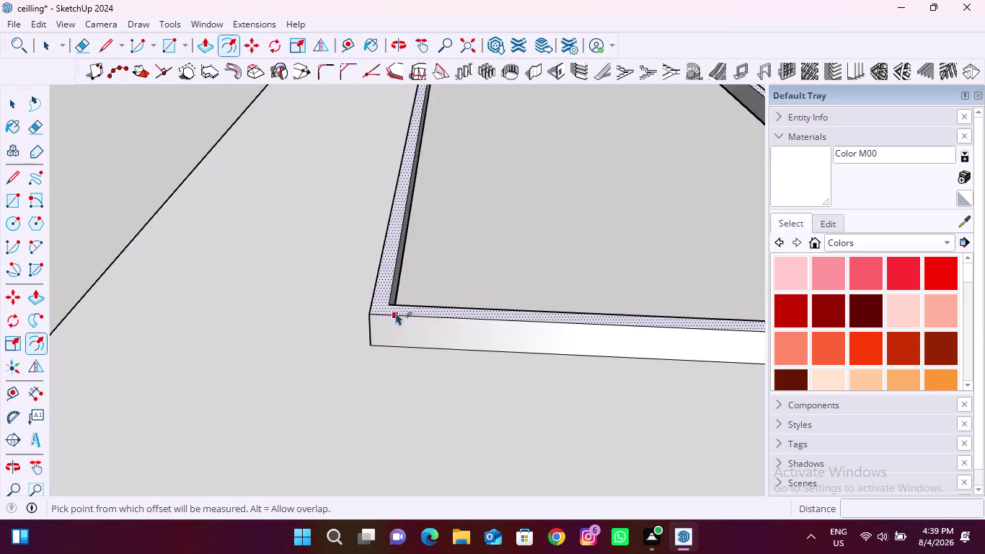
click(396, 312)
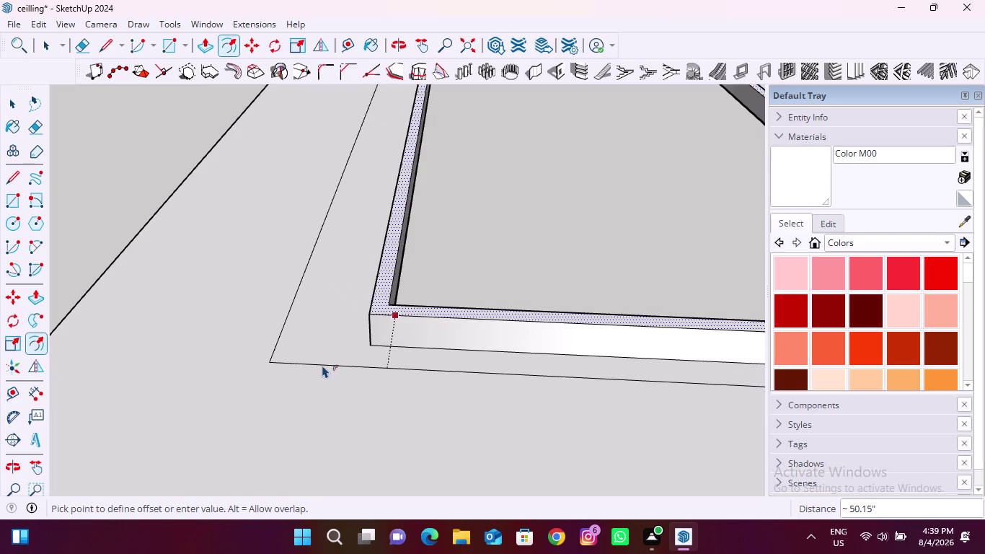
click(308, 376)
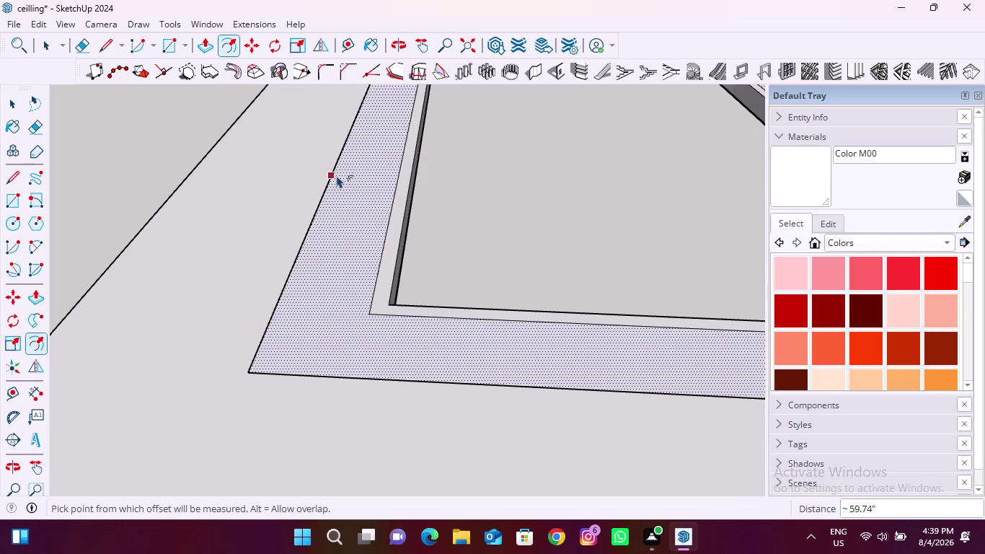
click(369, 376)
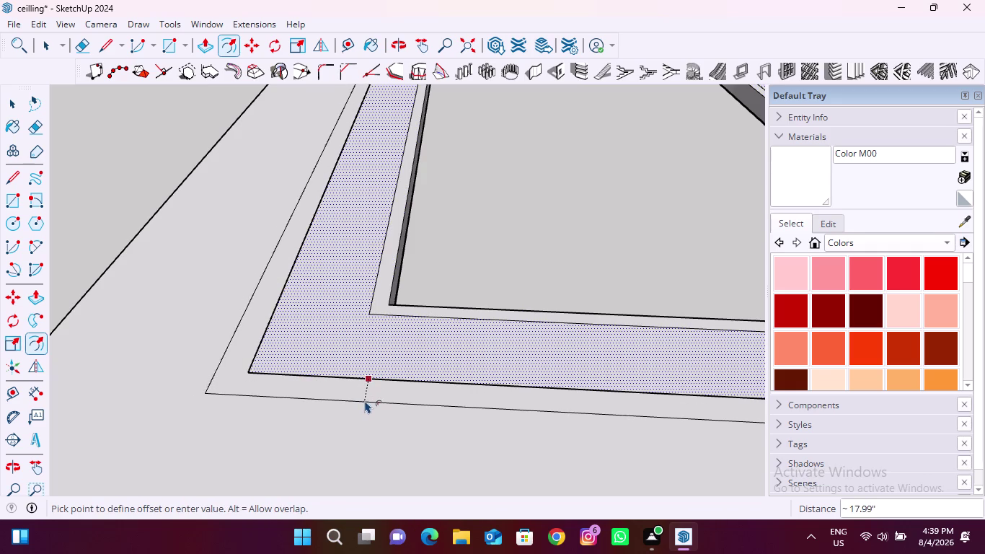
click(366, 399)
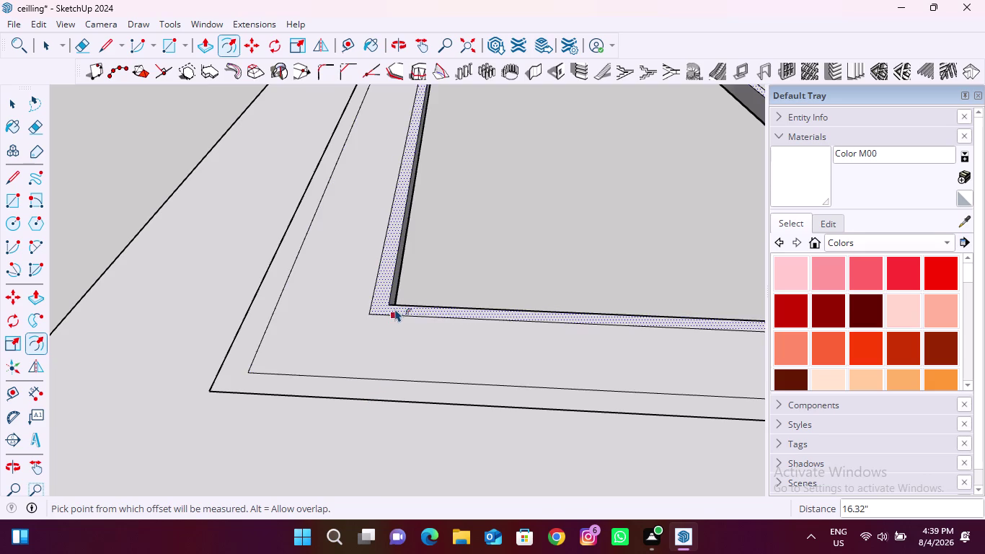
key(space)
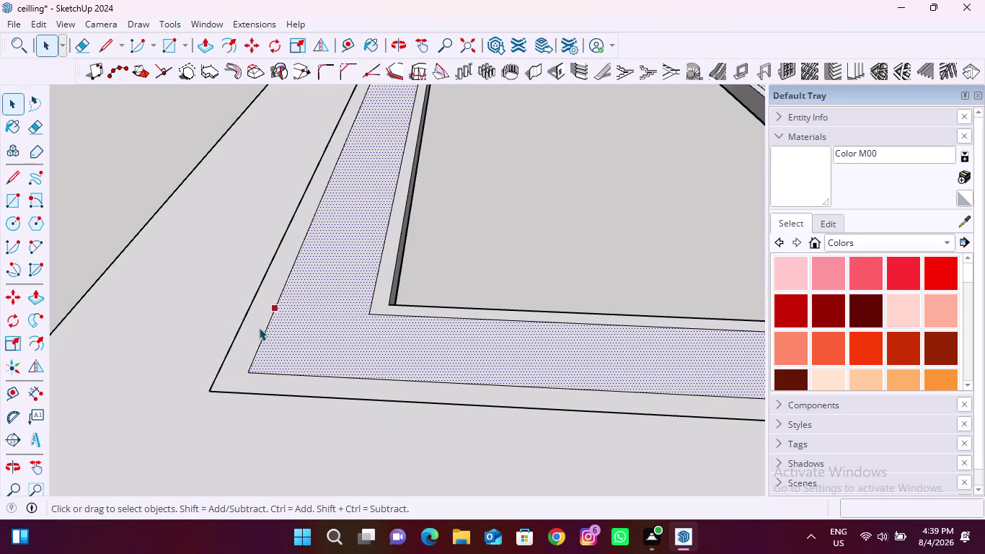
click(212, 49)
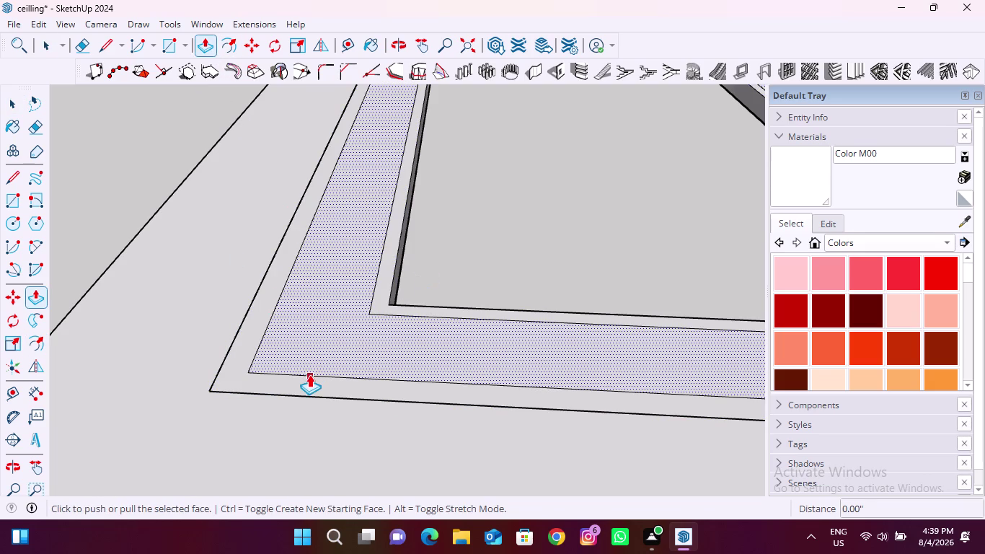
Pull the thin outer band up about 92.16" into a tall wall, then orbit to inspect it.
key(space)
click(490, 246)
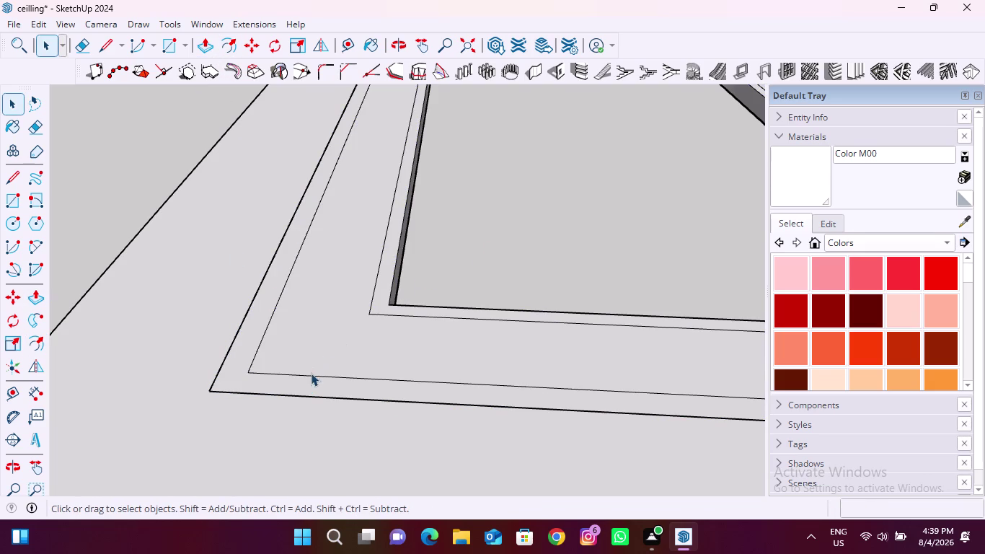
click(310, 379)
click(209, 46)
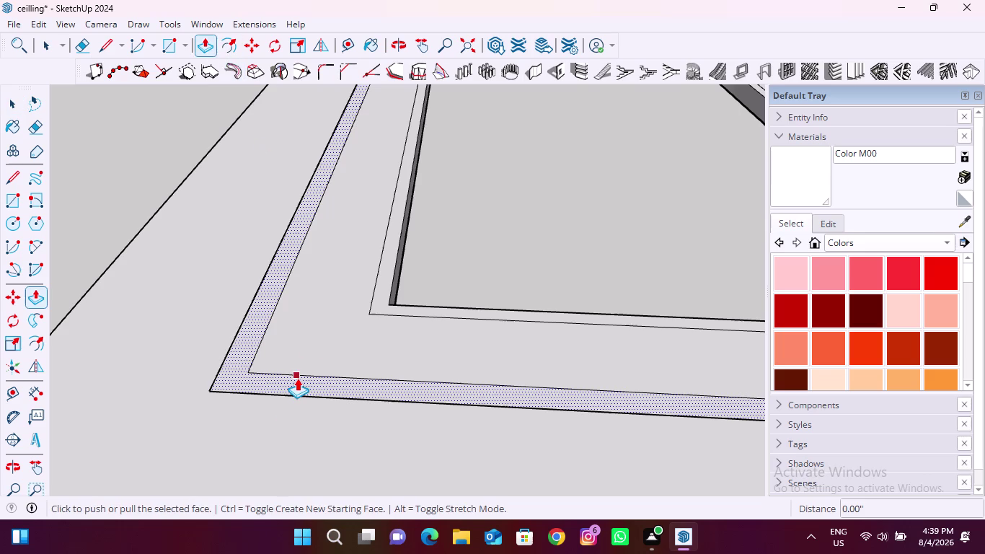
click(297, 378)
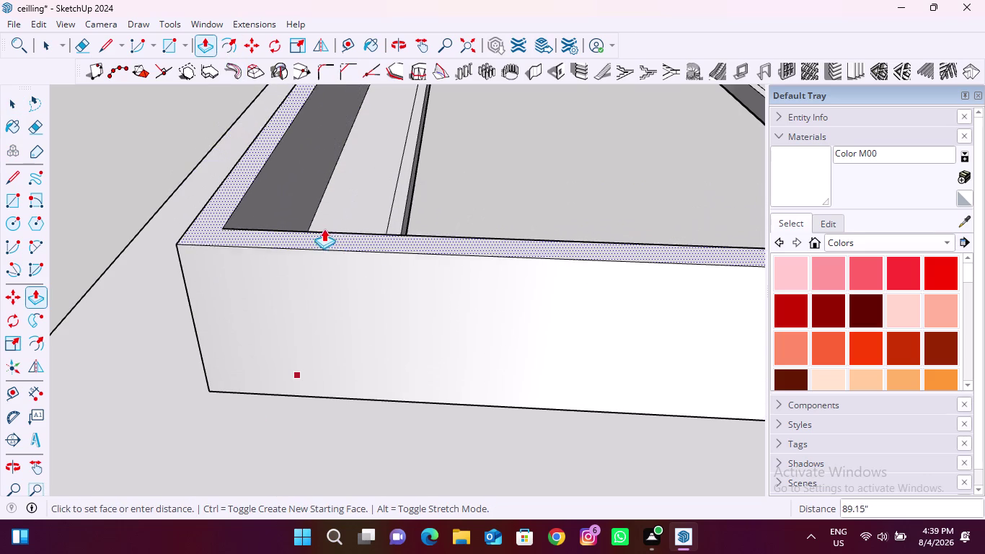
click(325, 222)
middle_drag(433, 380, 152, 196)
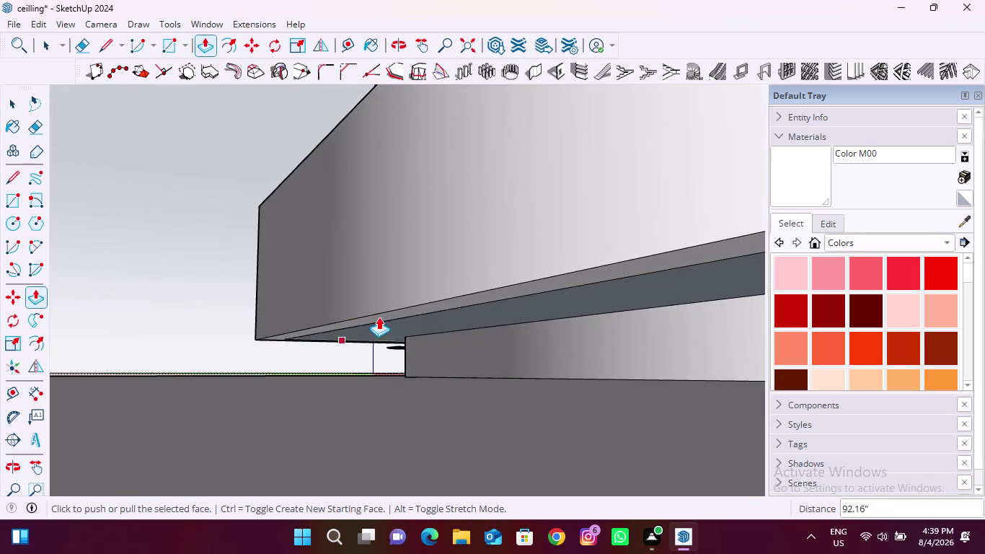
scroll(down, 3)
middle_drag(496, 338, 243, 234)
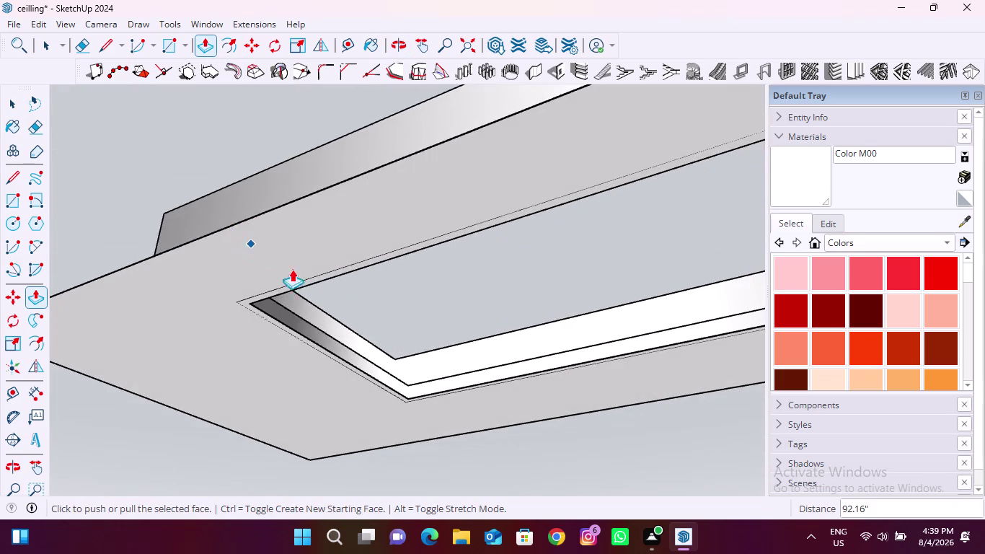
scroll(up, 3)
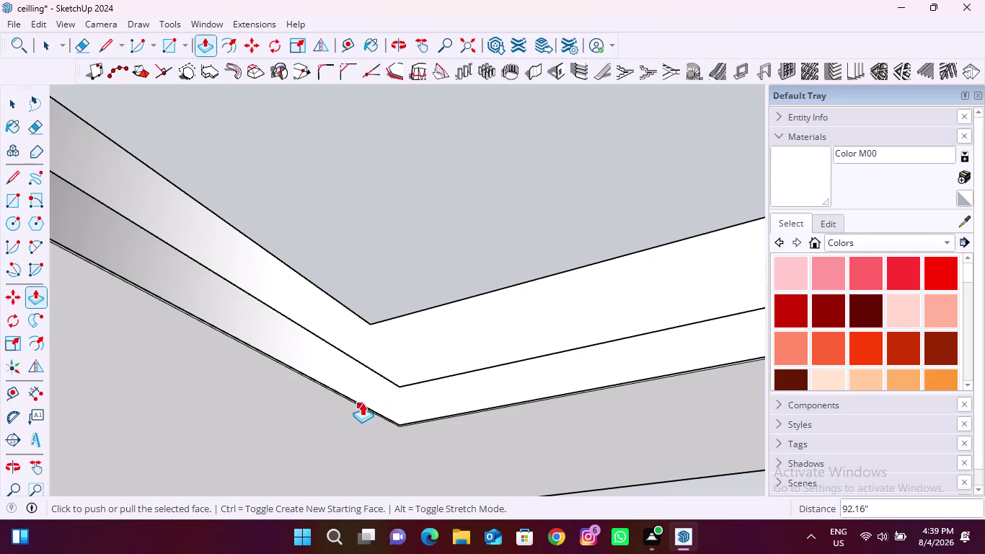
key(space)
middle_drag(360, 372, 352, 493)
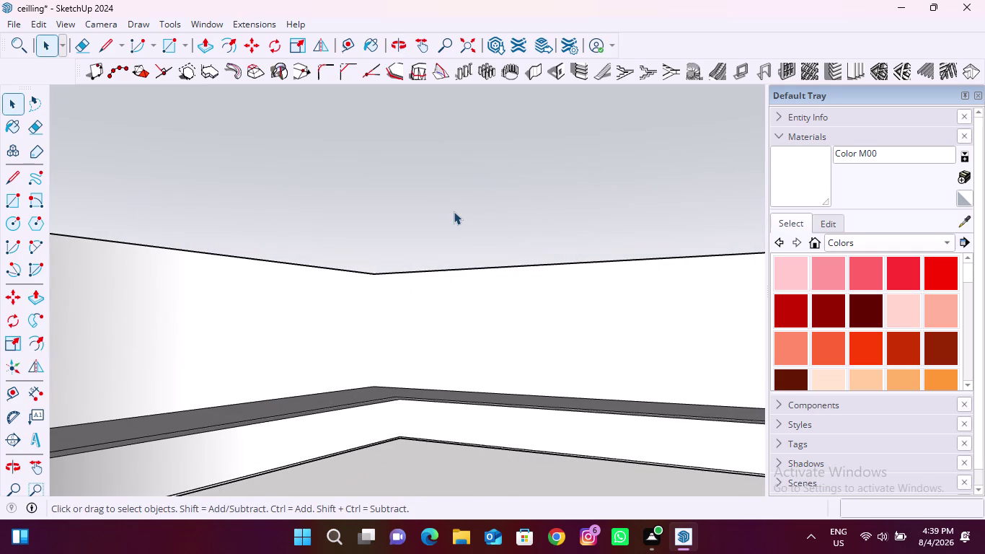
Orbit around the stepped ceiling and select its wide inner band to inspect it.
middle_drag(330, 377, 408, 450)
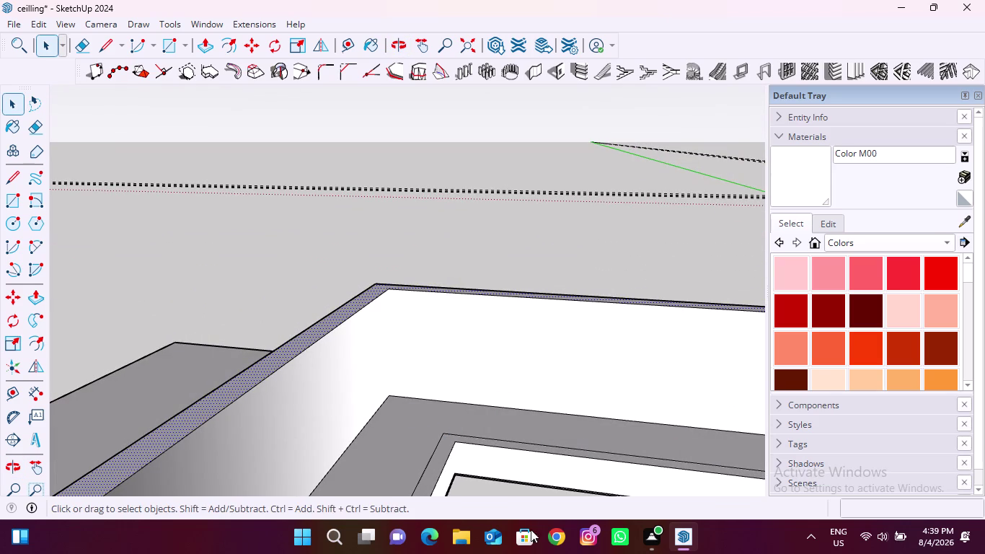
scroll(down, 3)
scroll(down, 3)
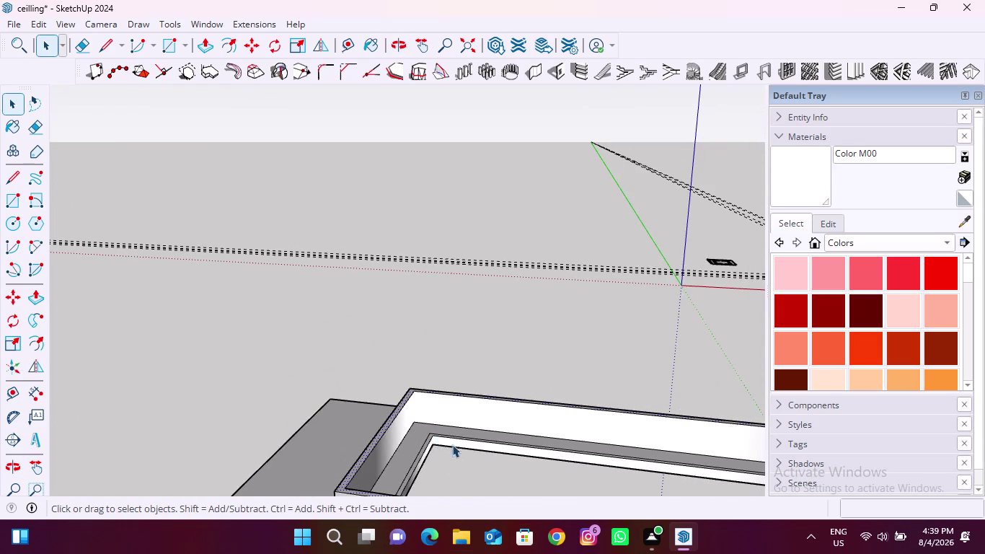
middle_drag(436, 465, 428, 425)
middle_drag(417, 433, 274, 303)
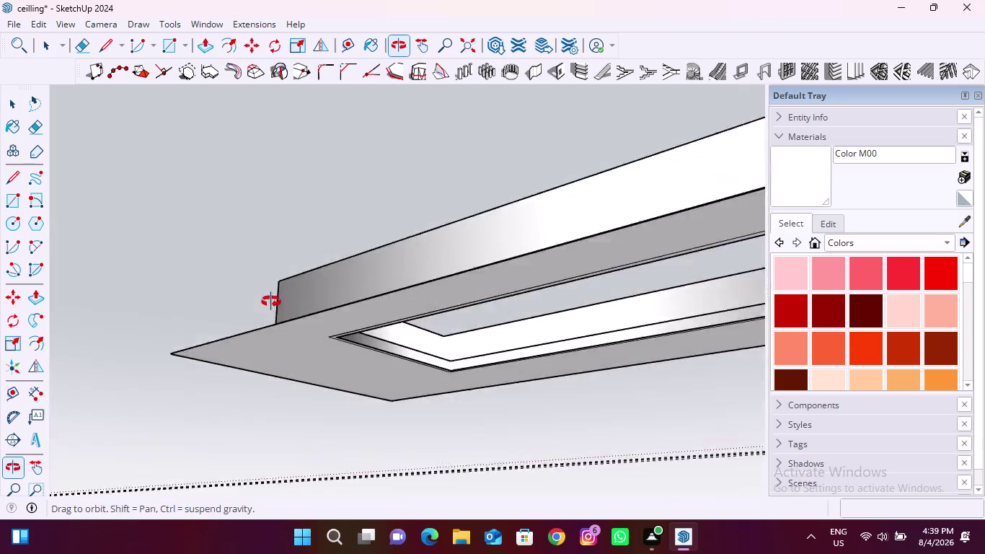
middle_drag(274, 303, 258, 295)
scroll(up, 3)
middle_drag(537, 416, 519, 523)
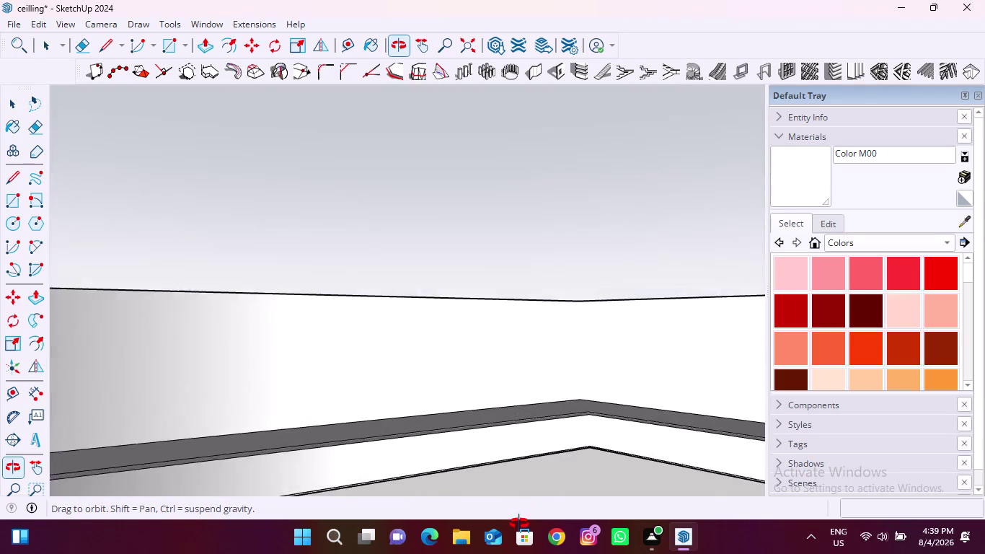
middle_drag(519, 524, 511, 534)
middle_drag(516, 409, 596, 495)
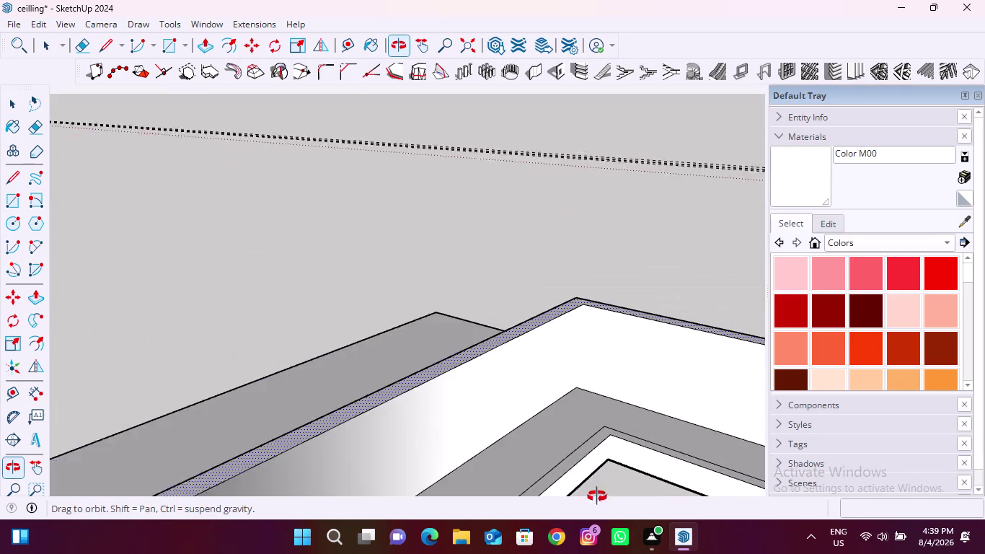
middle_drag(596, 494, 597, 496)
click(537, 433)
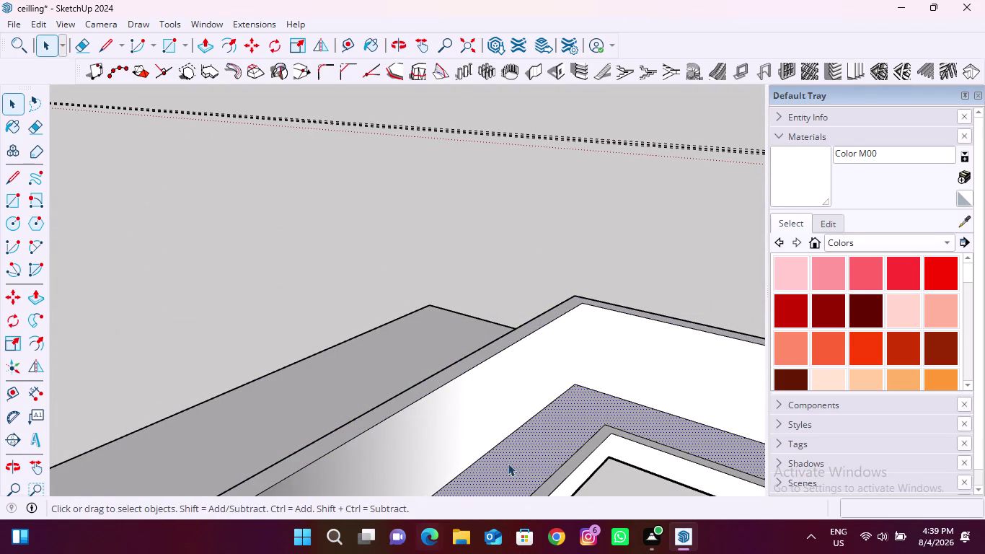
key(space)
scroll(down, 3)
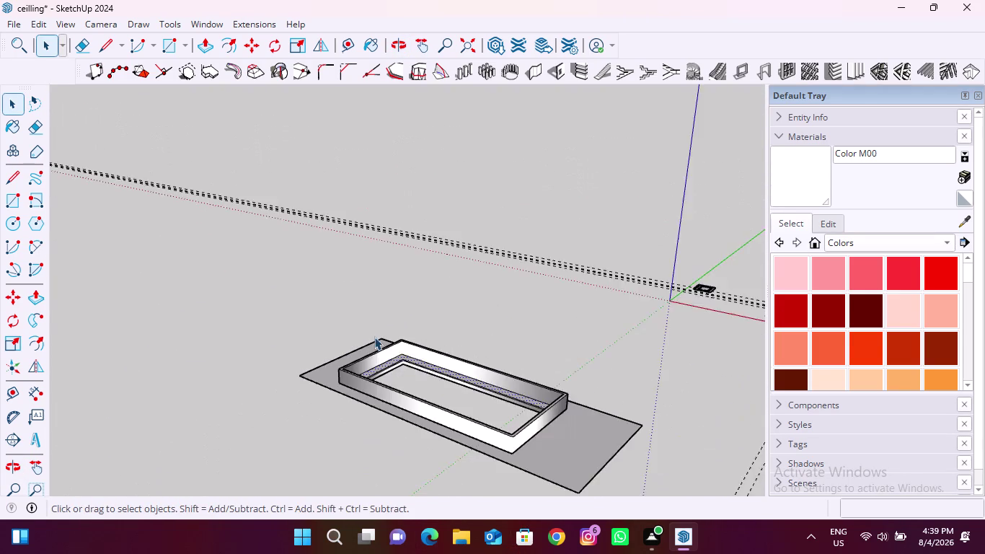
scroll(down, 3)
key(space)
click(520, 416)
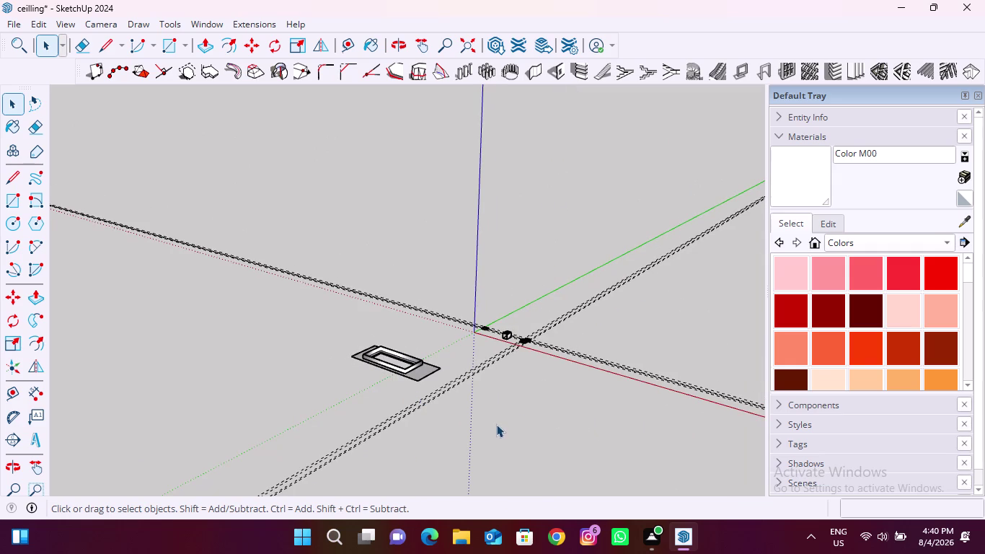
scroll(up, 3)
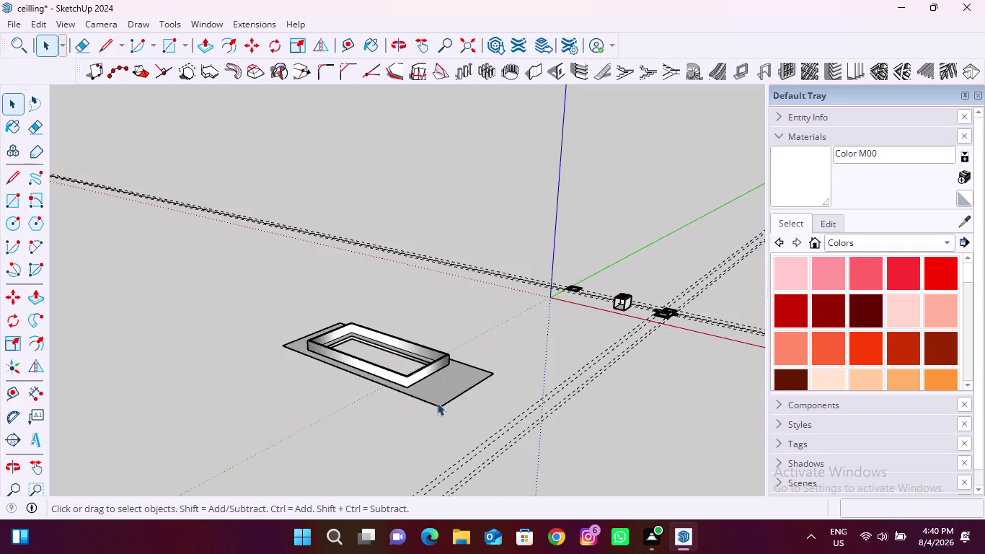
Select and delete the whole small test frame model beside the origin.
triple_click(438, 394)
click(439, 393)
key(Delete)
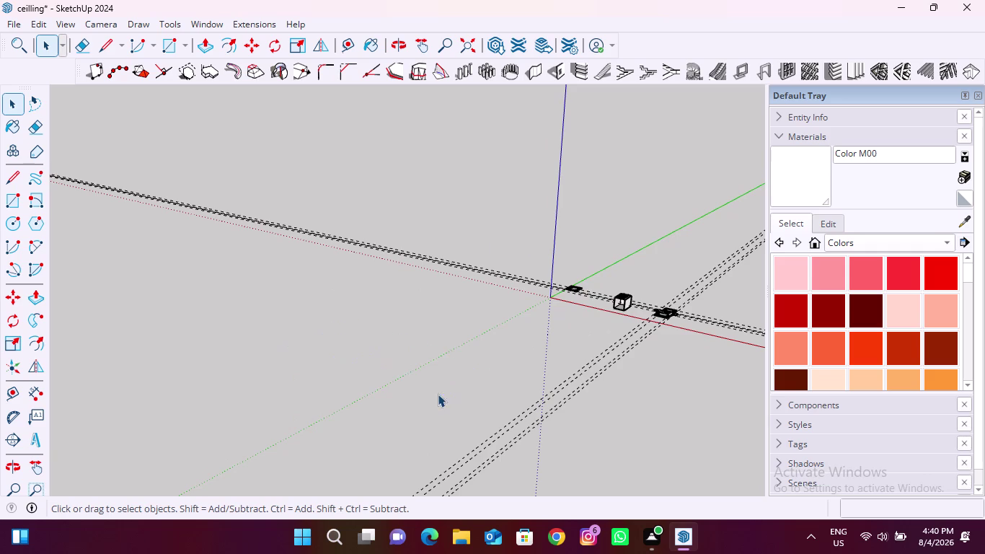
Orbit beneath the stepped ceiling to view it from below, then switch to Tape Measure.
scroll(down, 3)
scroll(up, 3)
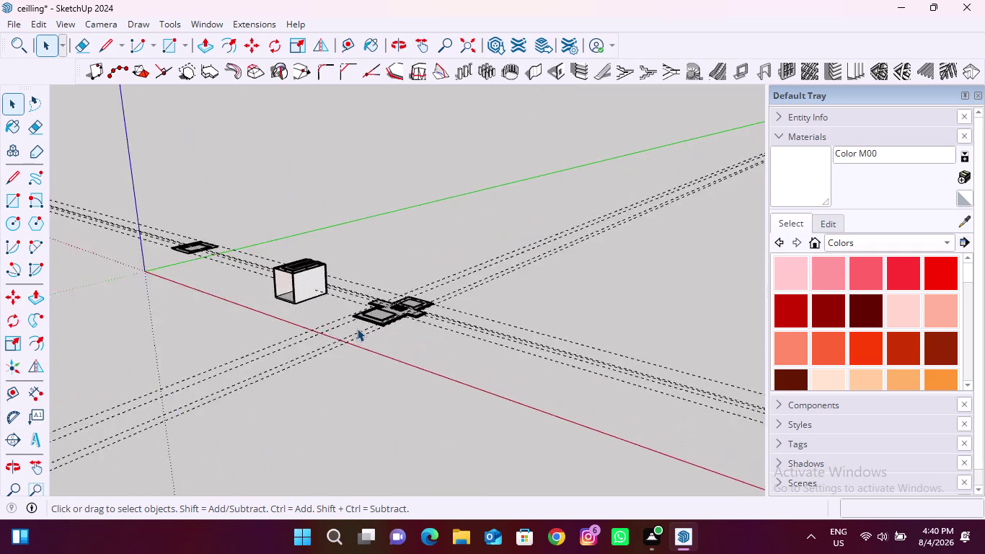
scroll(up, 3)
scroll(up, 3)
middle_drag(382, 371, 468, 238)
scroll(up, 3)
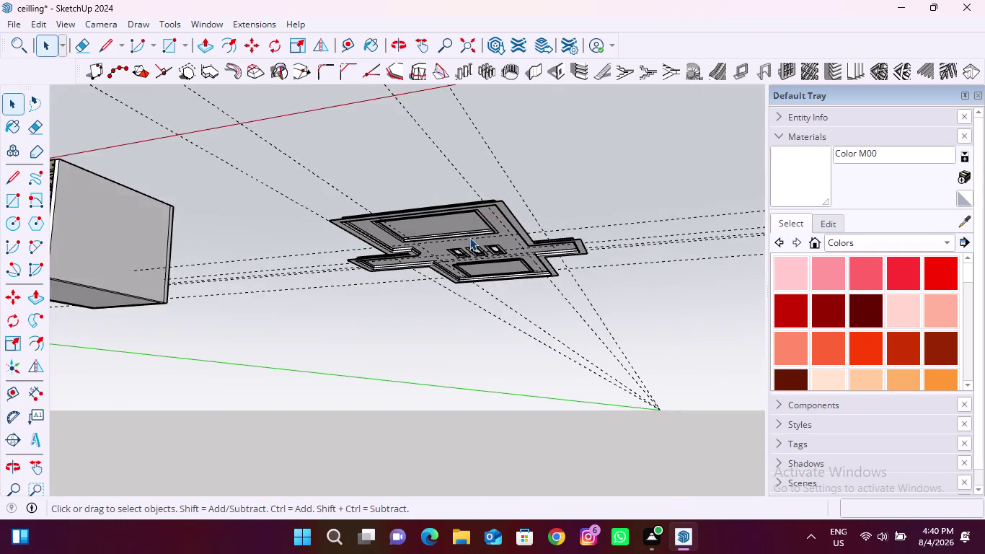
scroll(up, 3)
scroll(down, 3)
middle_drag(391, 295, 511, 212)
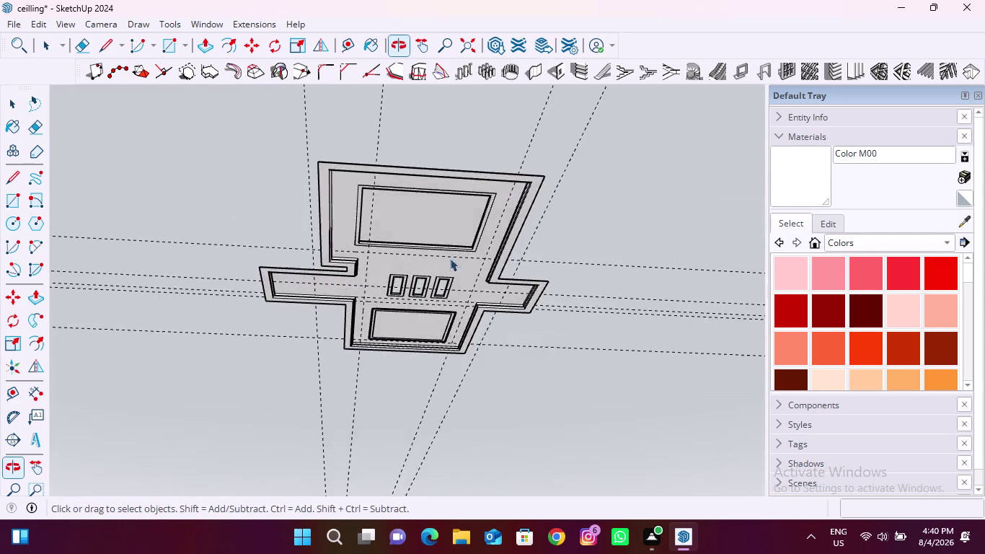
scroll(up, 3)
scroll(down, 3)
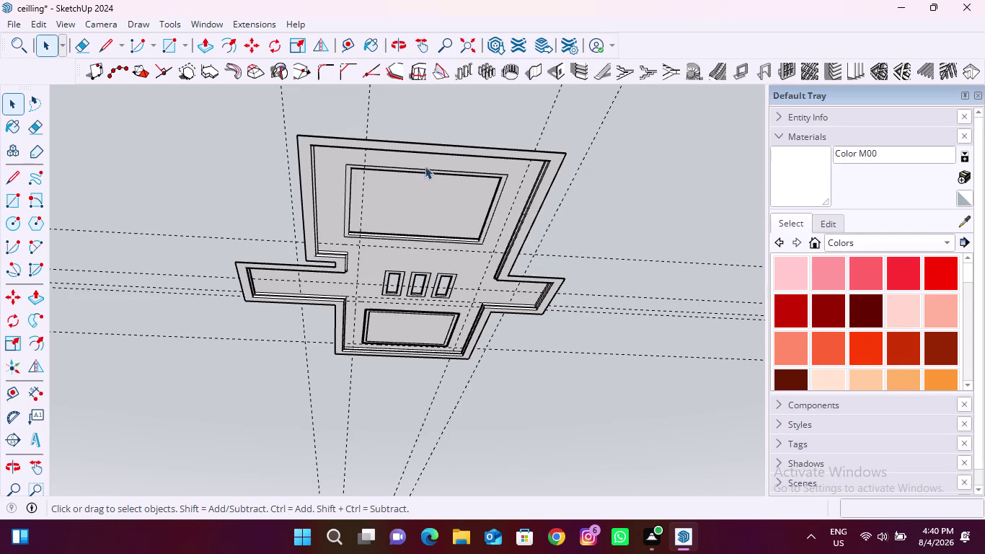
scroll(up, 3)
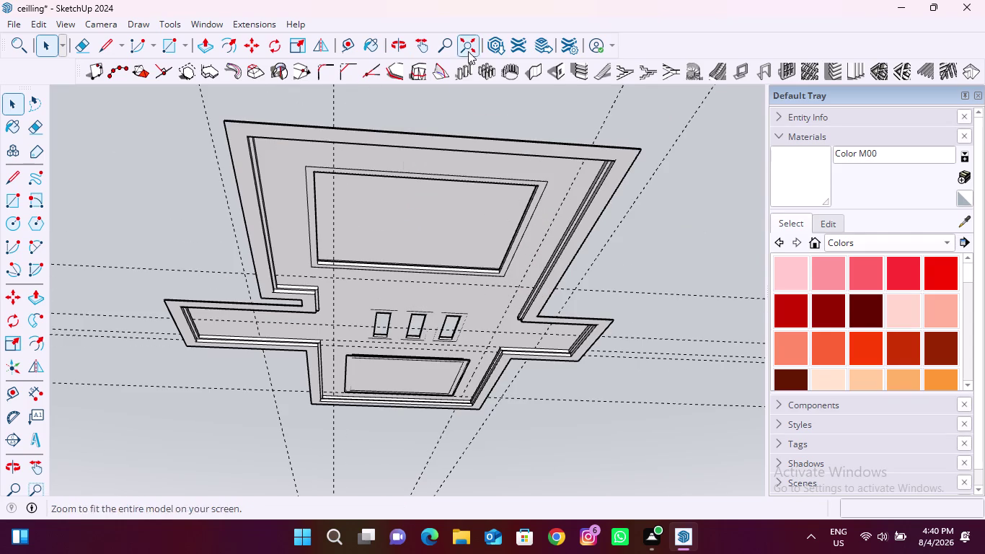
click(347, 44)
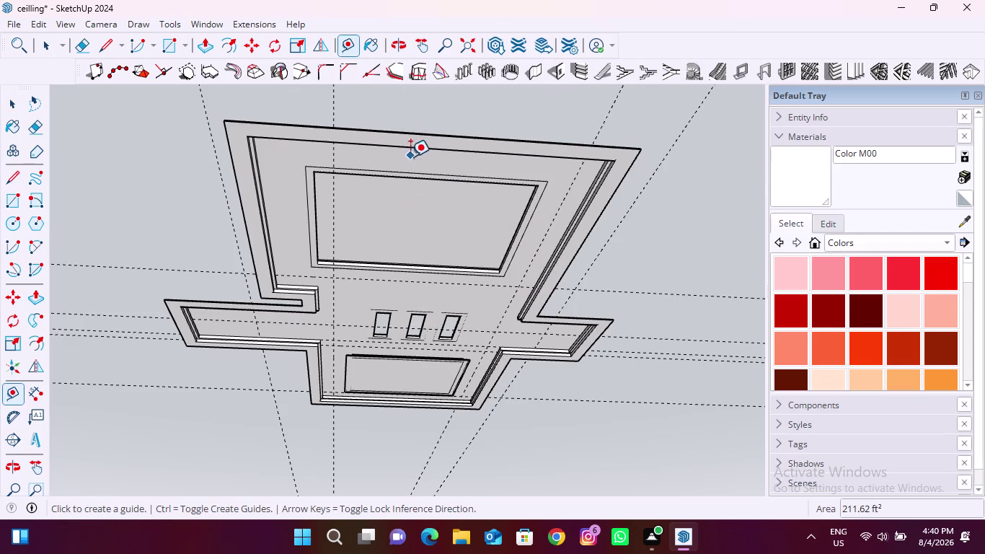
Place a guide 9.73" from the inner panel's top edge, then zoom out and return to Select.
scroll(up, 3)
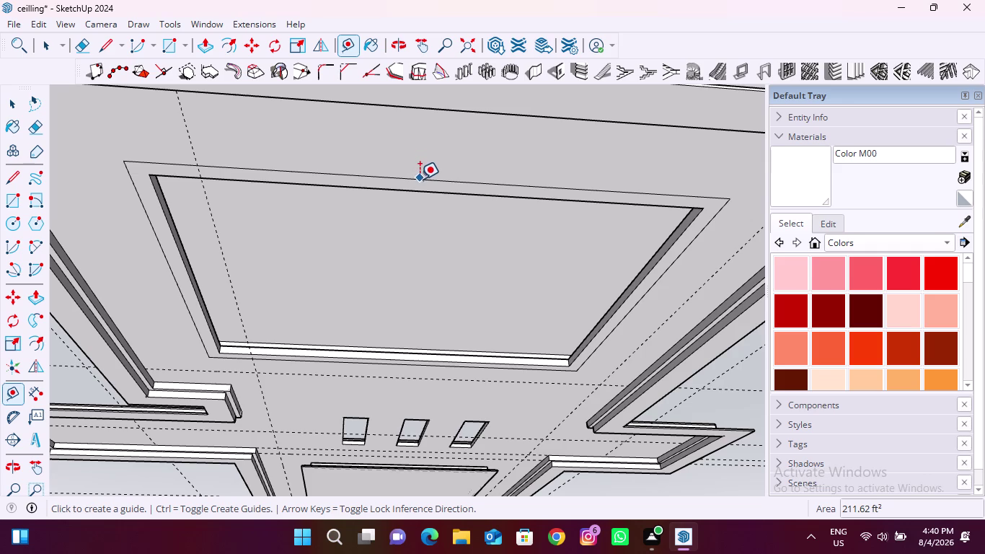
middle_drag(403, 167, 434, 120)
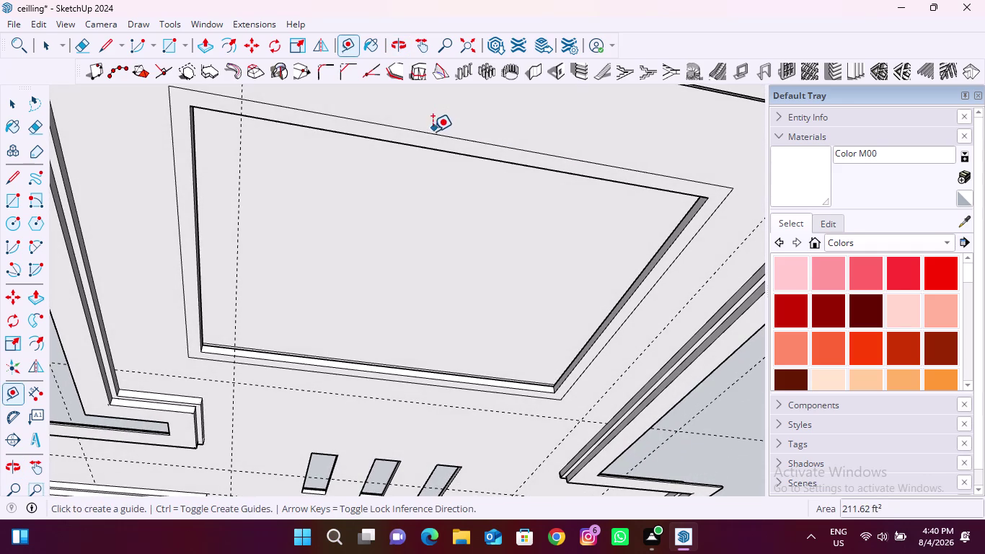
click(430, 136)
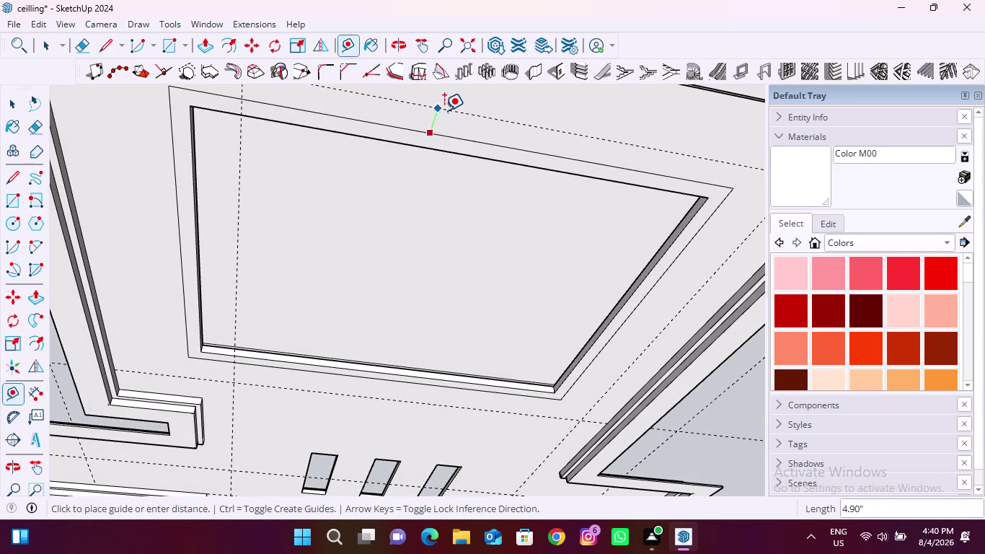
text(9.73)
key(shift+quotedbl)
key(Return)
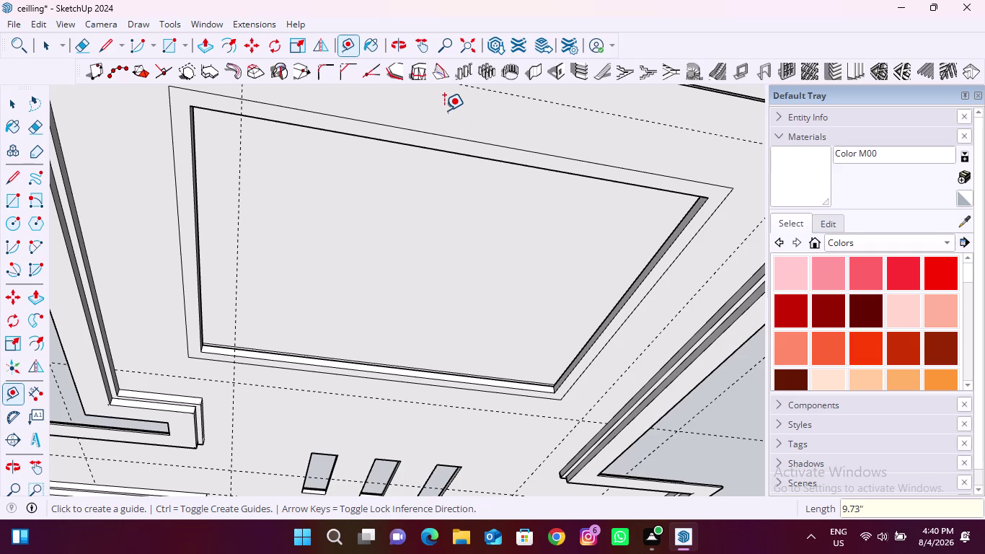
scroll(down, 3)
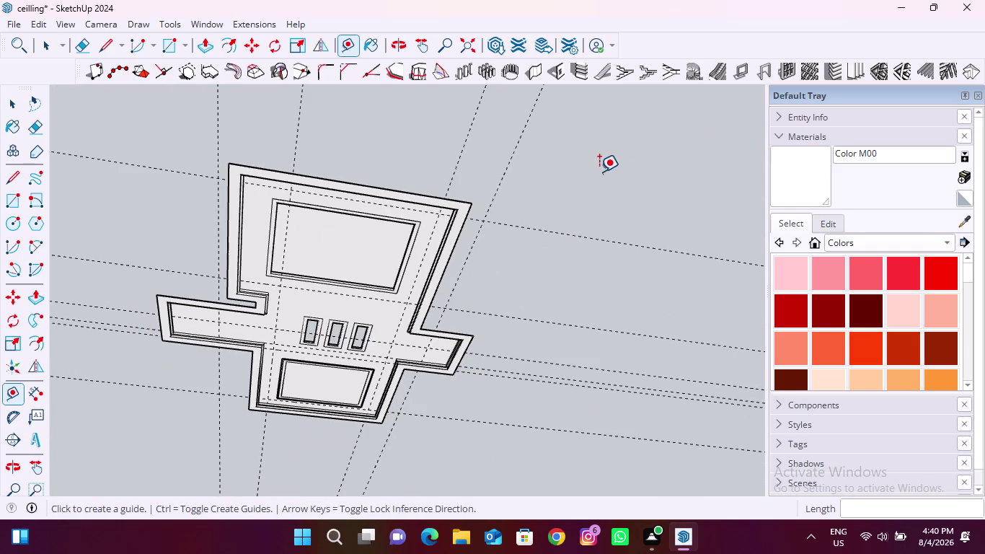
key(space)
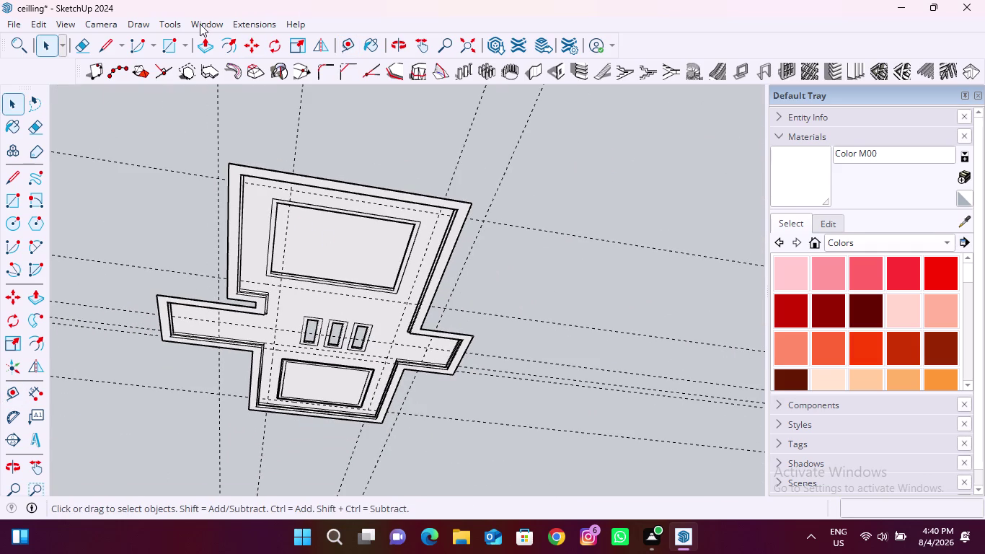
Open the 3D Warehouse library from the Window menu and focus its search box.
click(200, 24)
click(248, 139)
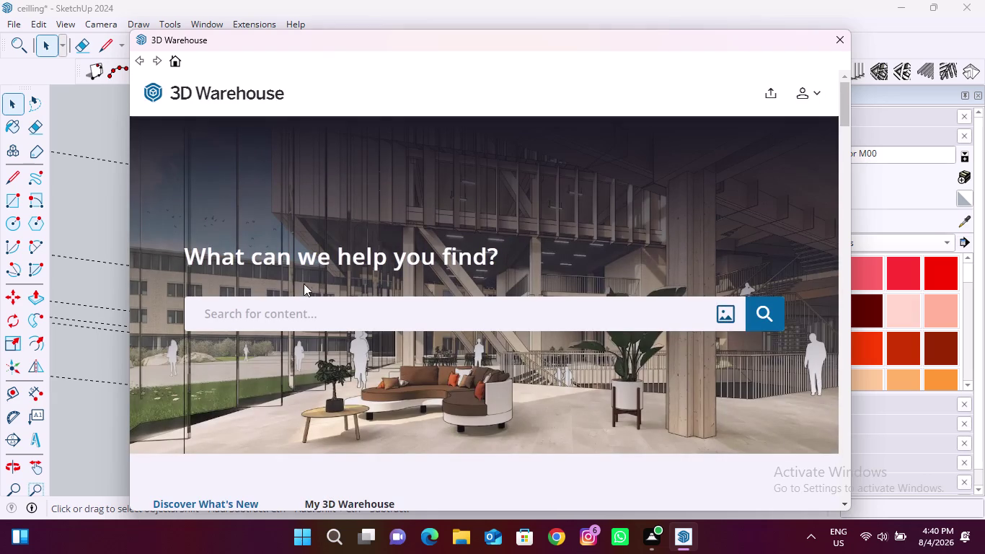
click(308, 308)
Search 3D Warehouse for 'ceiling lights', correcting a typo along the way.
key(c)
key(e)
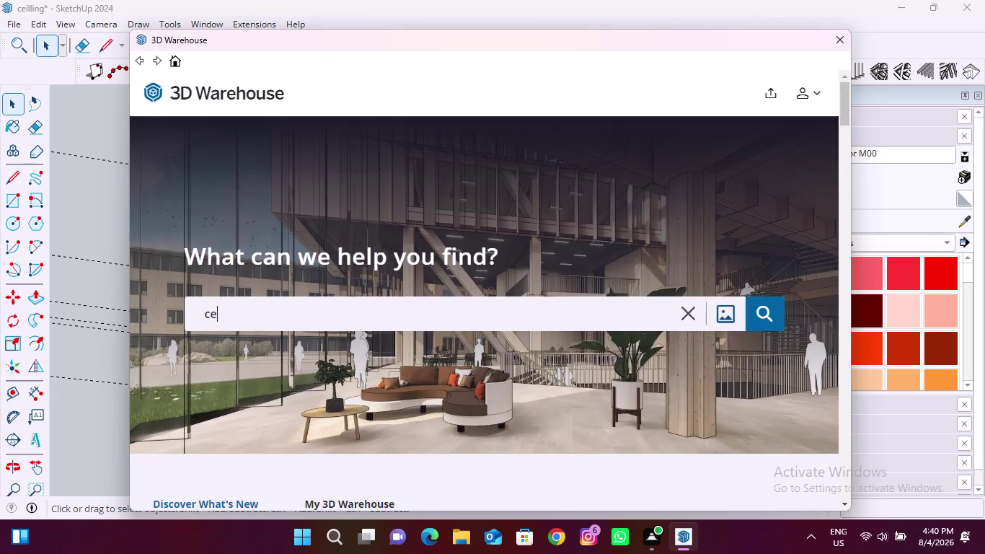
key(i)
key(l)
text(oi)
key(BackSpace)
key(BackSpace)
text(i)
text(ng li)
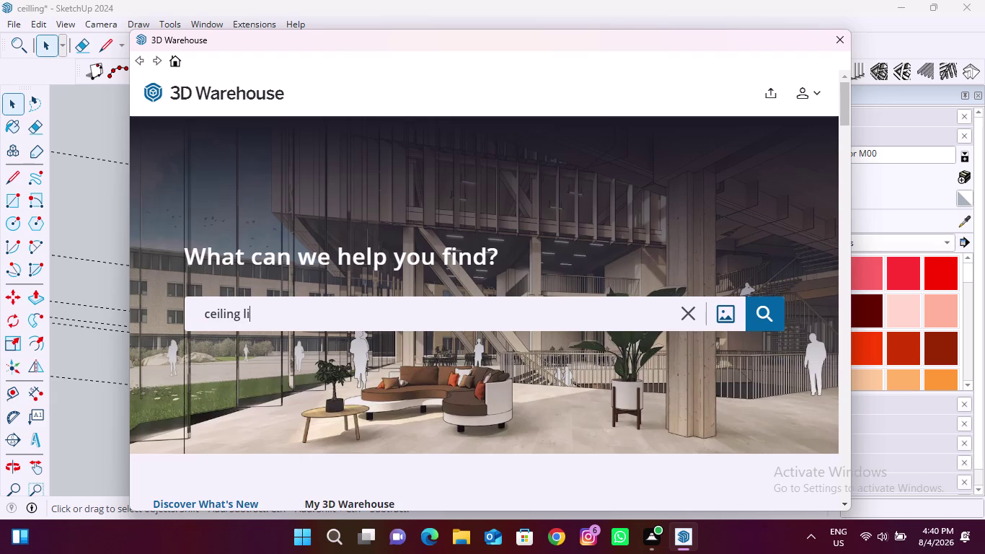
text(ghts)
key(Return)
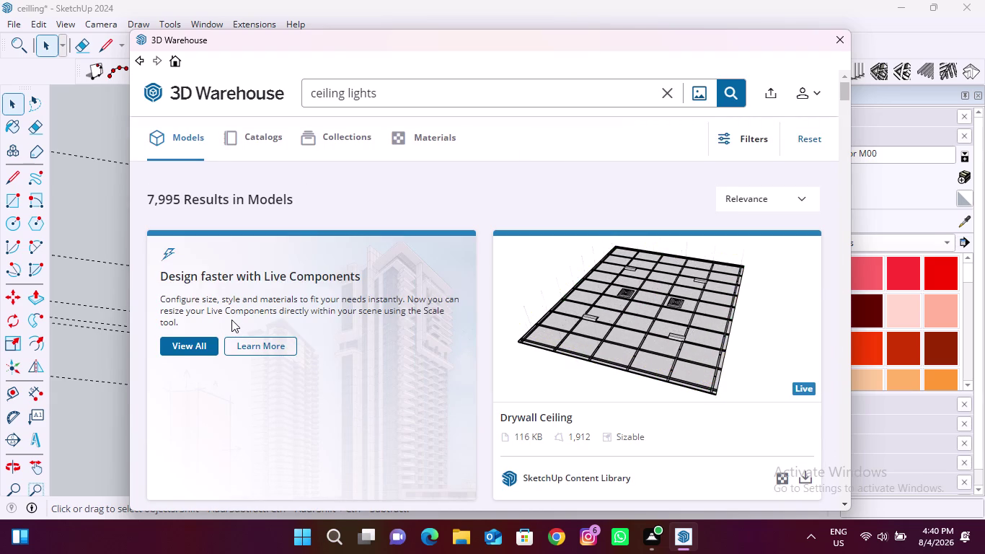
Scroll down through the ceiling light results.
scroll(down, 3)
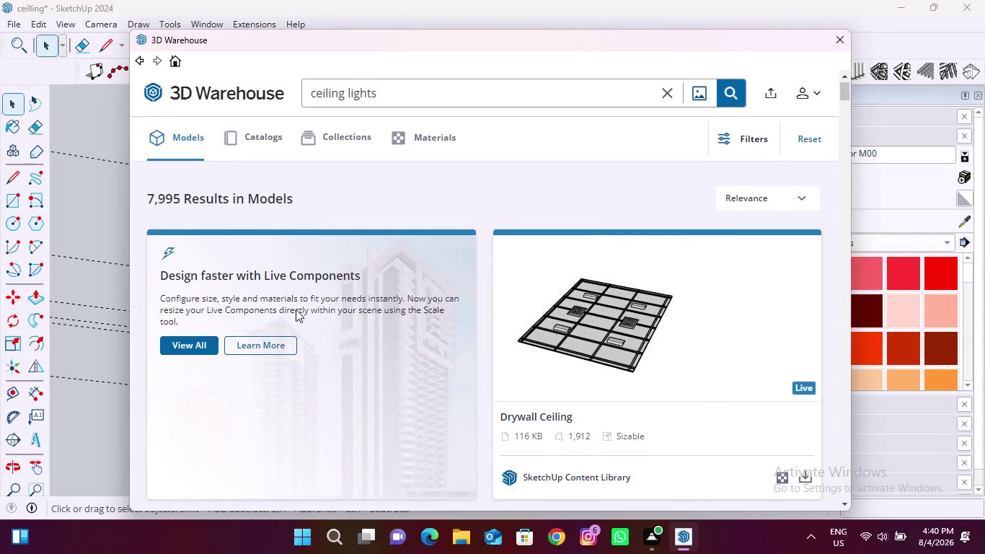
scroll(down, 3)
scroll(down, 3)
scroll(down, 3)
scroll(down, 3)
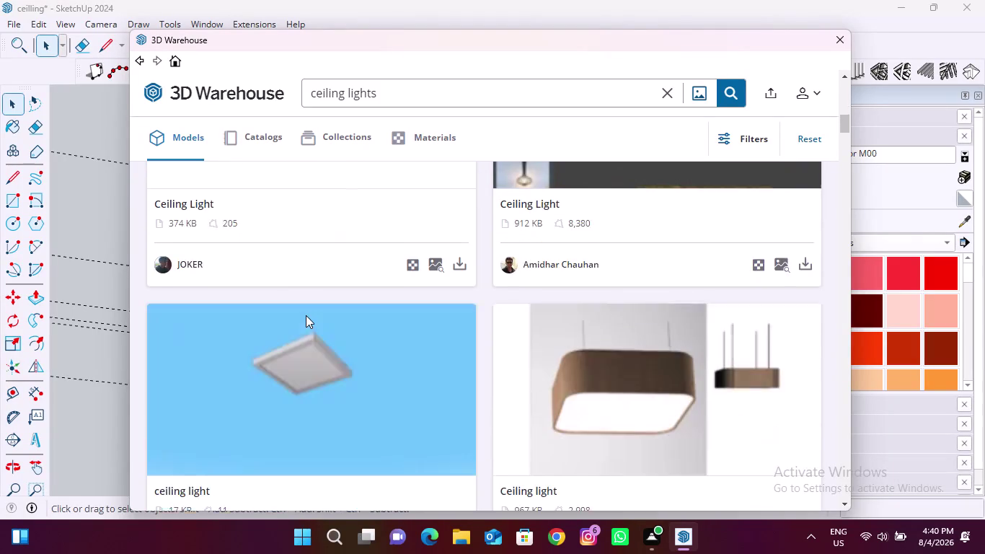
scroll(down, 3)
scroll(down, 3)
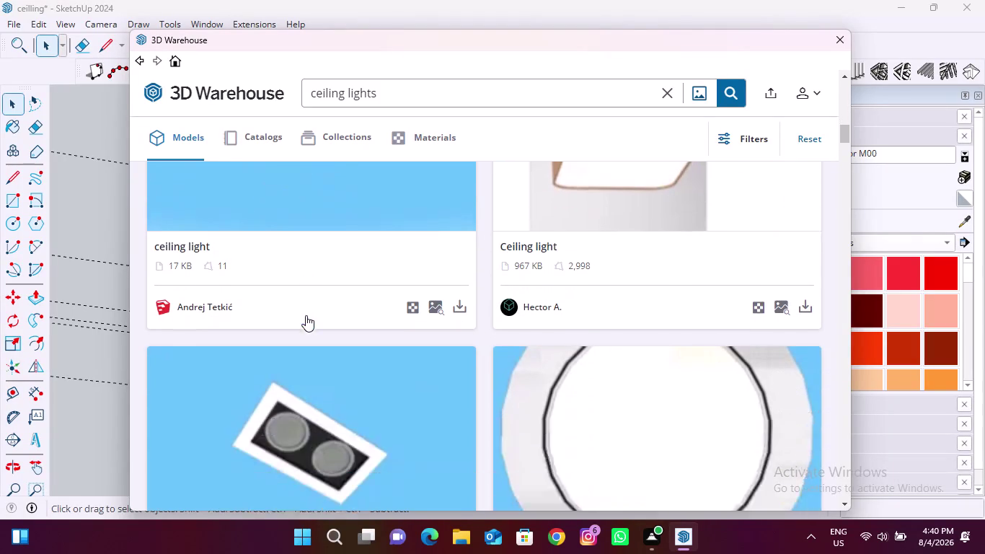
scroll(down, 3)
scroll(down, 3)
scroll(down, 3)
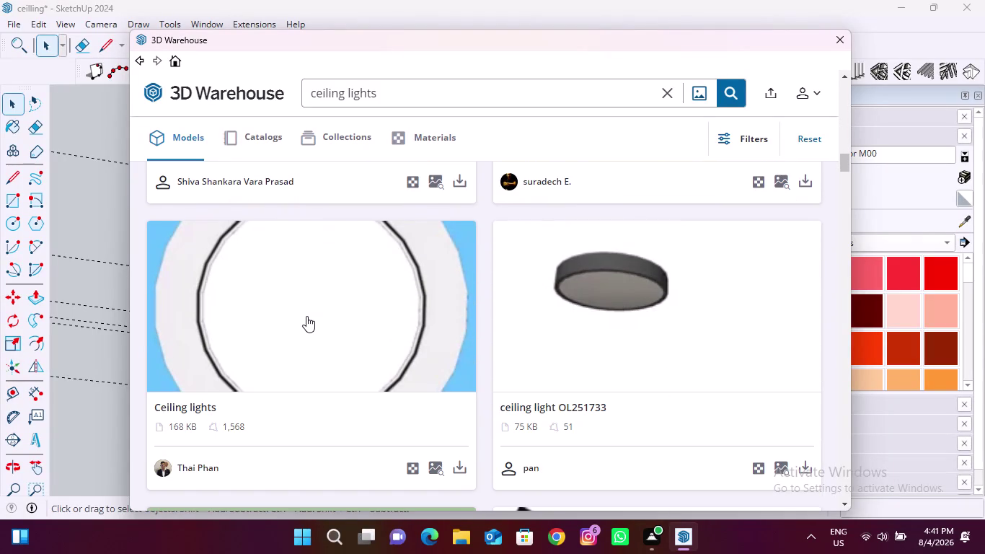
scroll(down, 3)
scroll(down, 3)
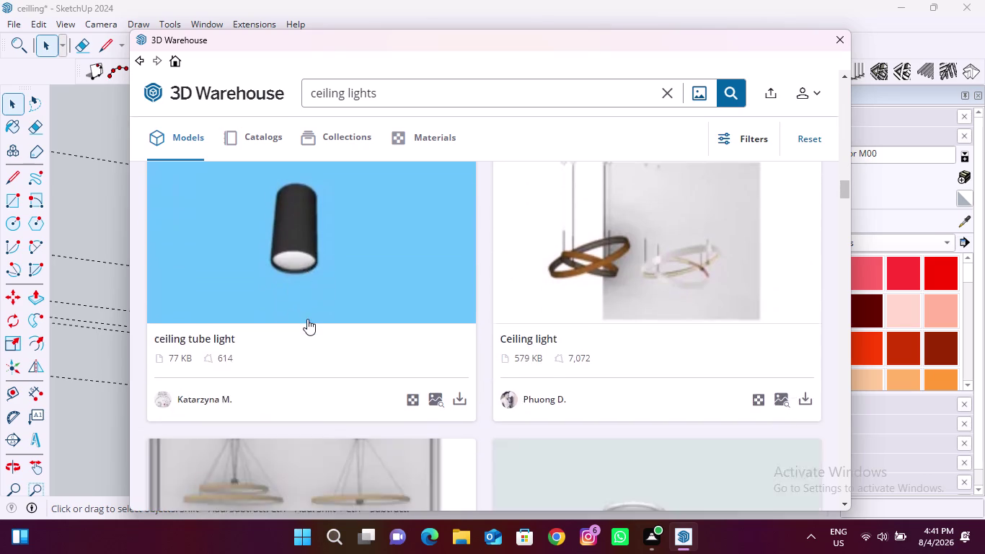
scroll(down, 3)
scroll(down, 3)
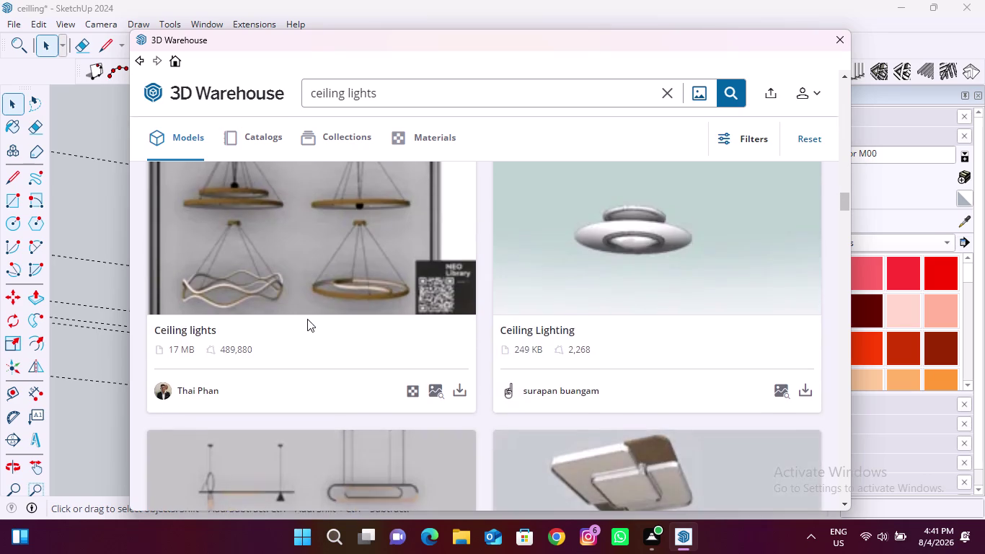
scroll(down, 3)
scroll(down, 3)
scroll(down, 3)
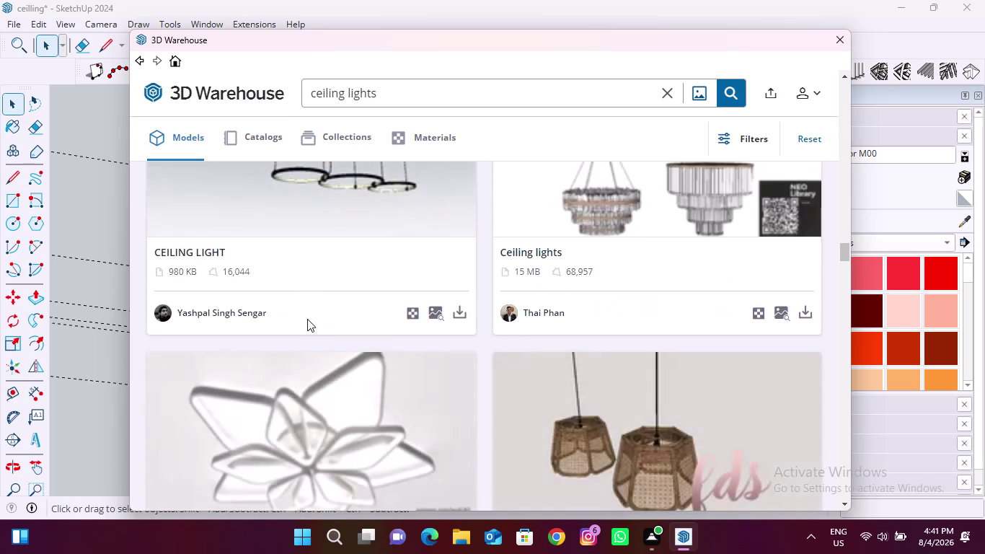
scroll(down, 3)
scroll(down, 3)
scroll(down, 3)
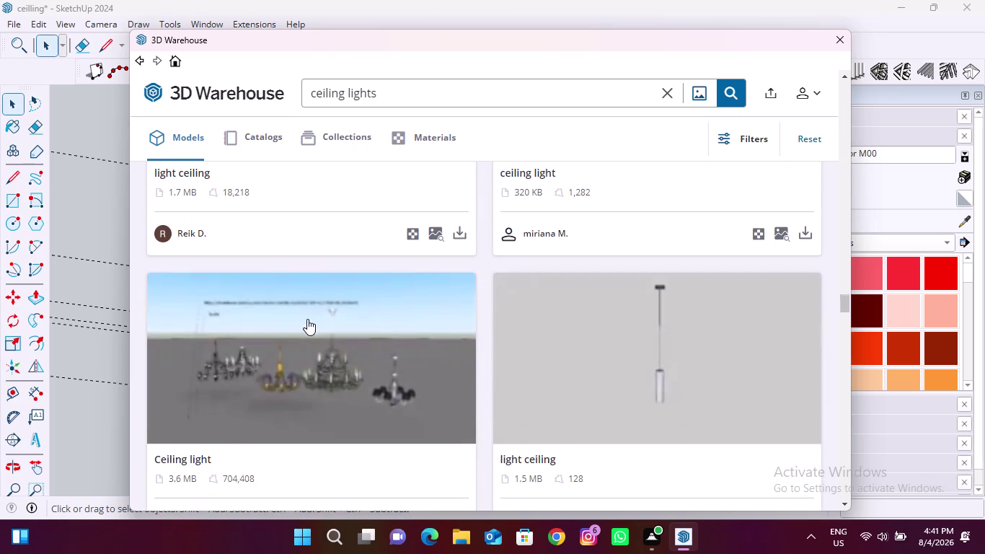
scroll(down, 3)
scroll(down, 3)
scroll(down, 3)
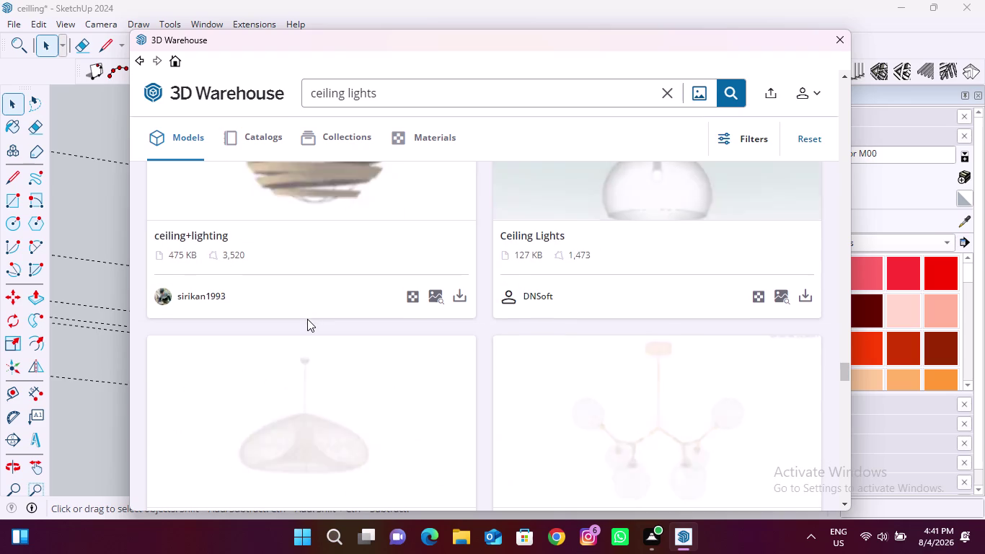
scroll(down, 3)
scroll(down, 3)
Scroll back up and download a ceiling light model, triggering the daily limit notice.
scroll(up, 3)
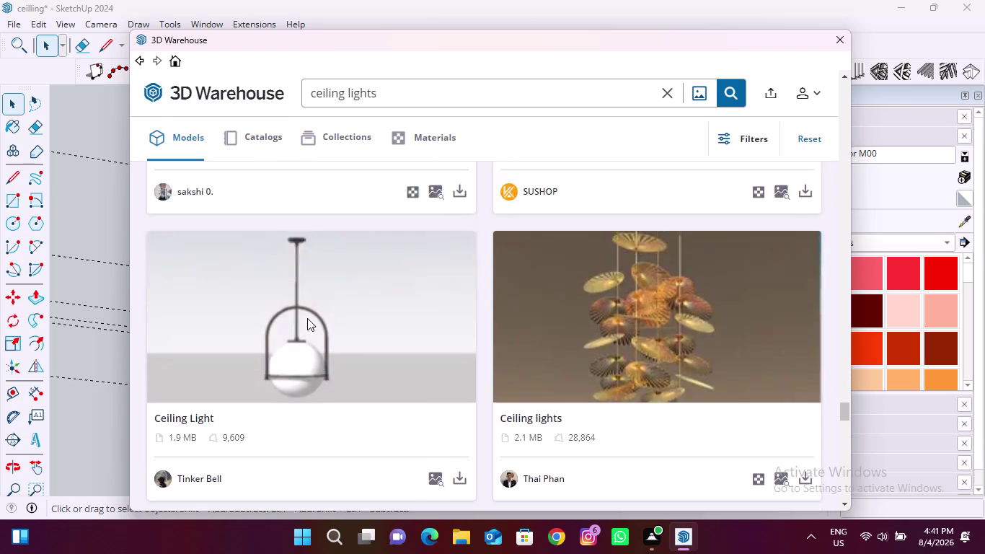
scroll(up, 3)
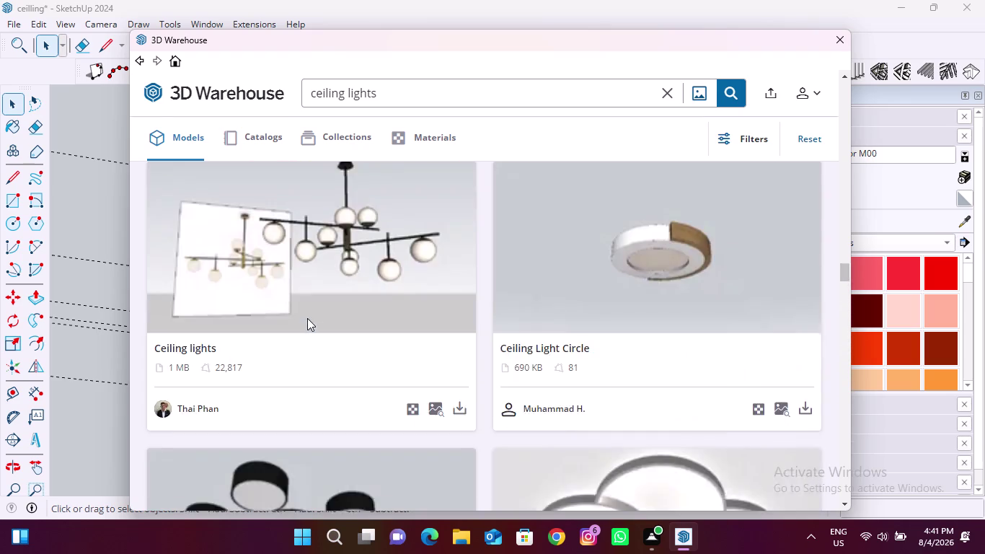
scroll(up, 3)
scroll(up, 3)
scroll(up, 3)
scroll(up, 3)
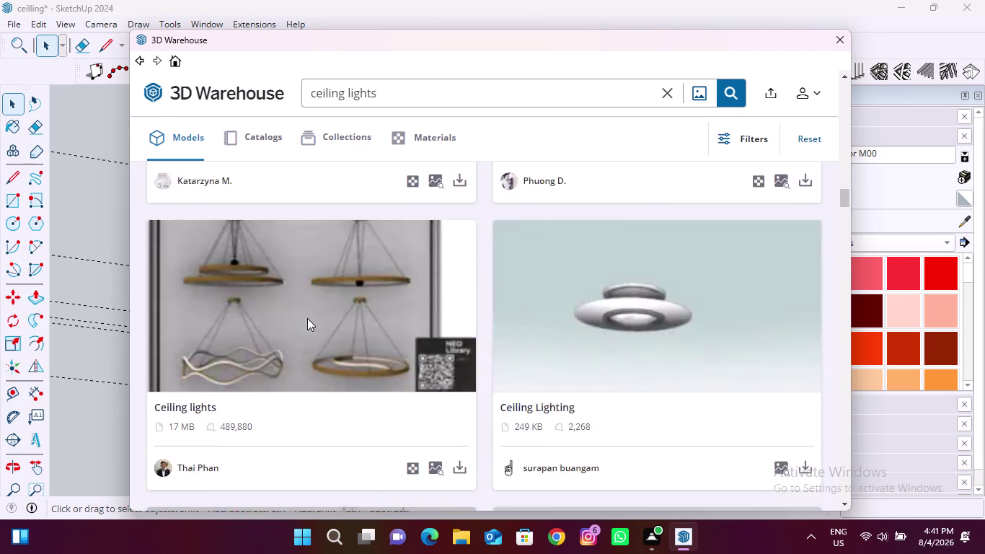
scroll(up, 3)
scroll(up, 3)
scroll(up, 3)
scroll(down, 3)
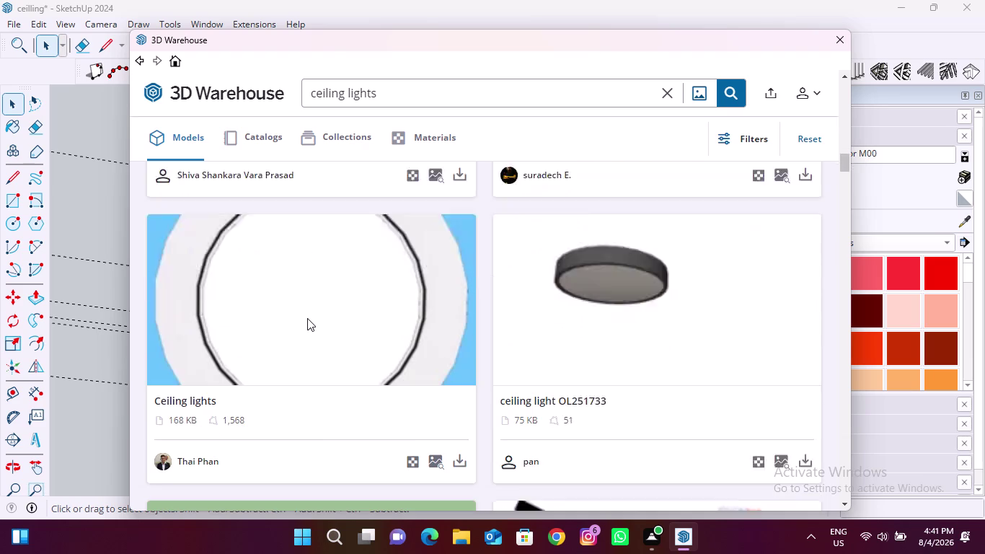
scroll(up, 3)
scroll(up, 3)
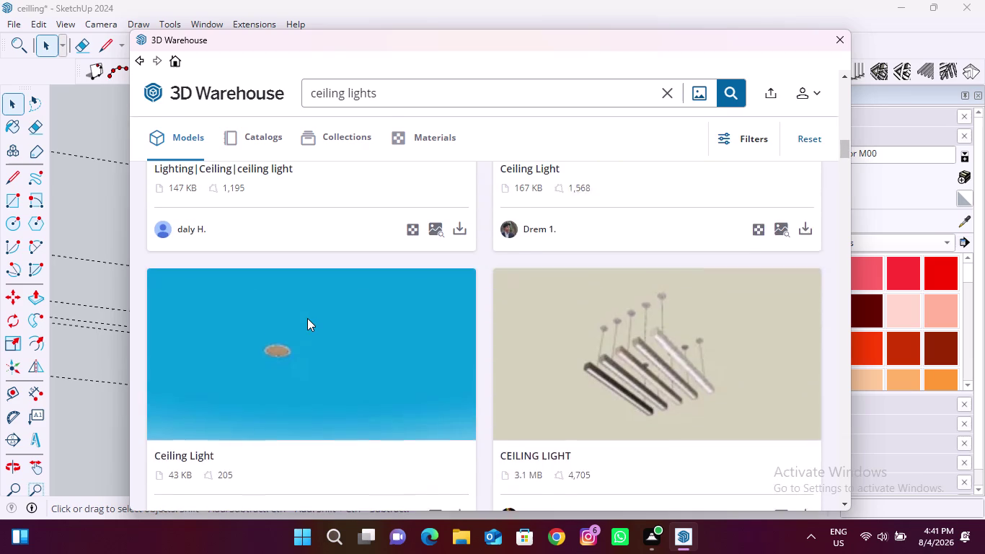
scroll(up, 3)
scroll(down, 3)
scroll(up, 3)
scroll(down, 3)
scroll(down, 3)
scroll(down, 3)
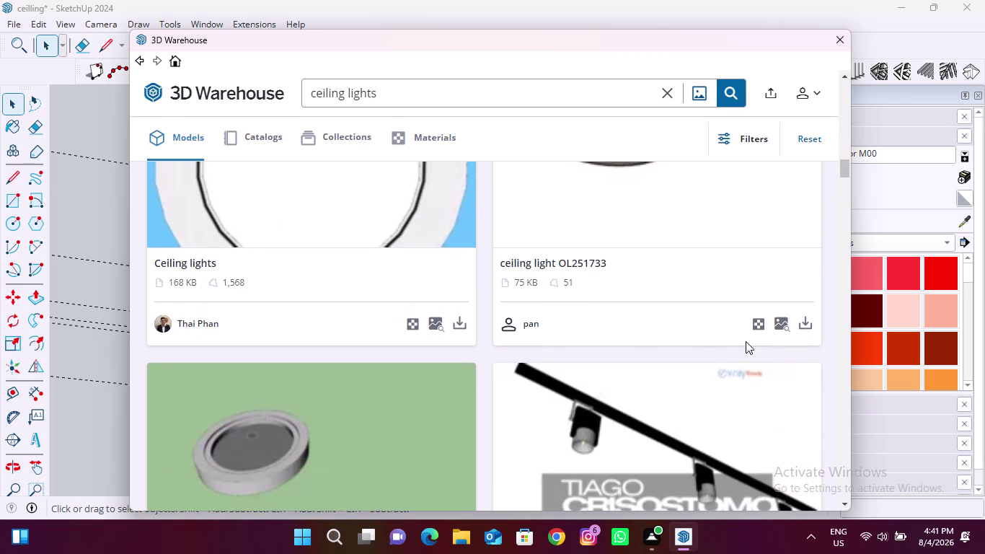
click(802, 330)
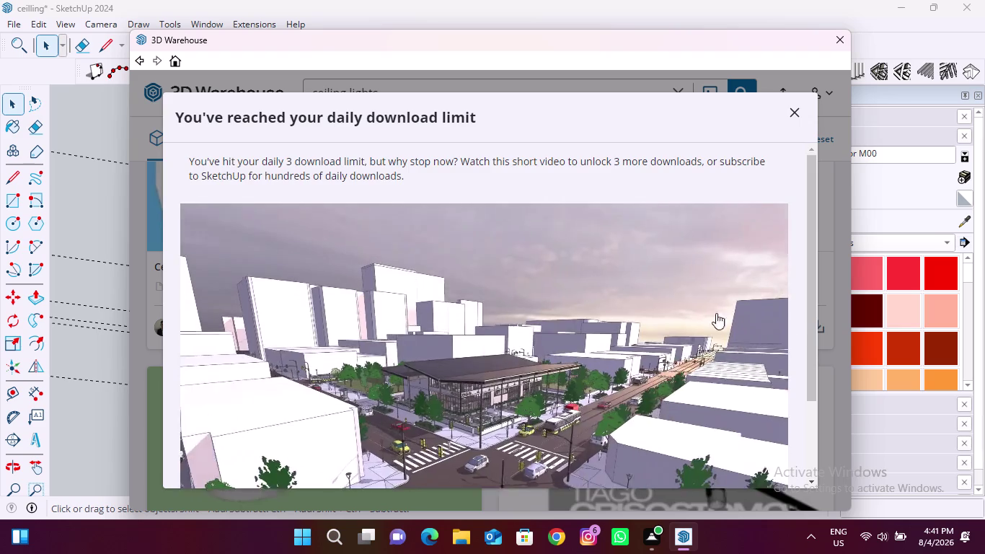
Play the notice's unlock video, then close the daily download limit notice.
scroll(down, 3)
scroll(down, 3)
click(743, 460)
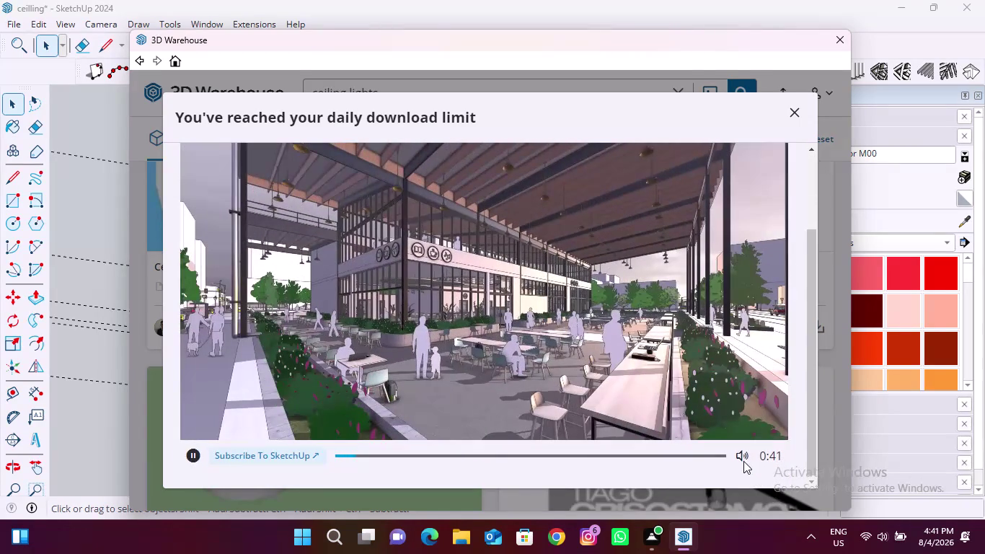
click(743, 461)
click(743, 461)
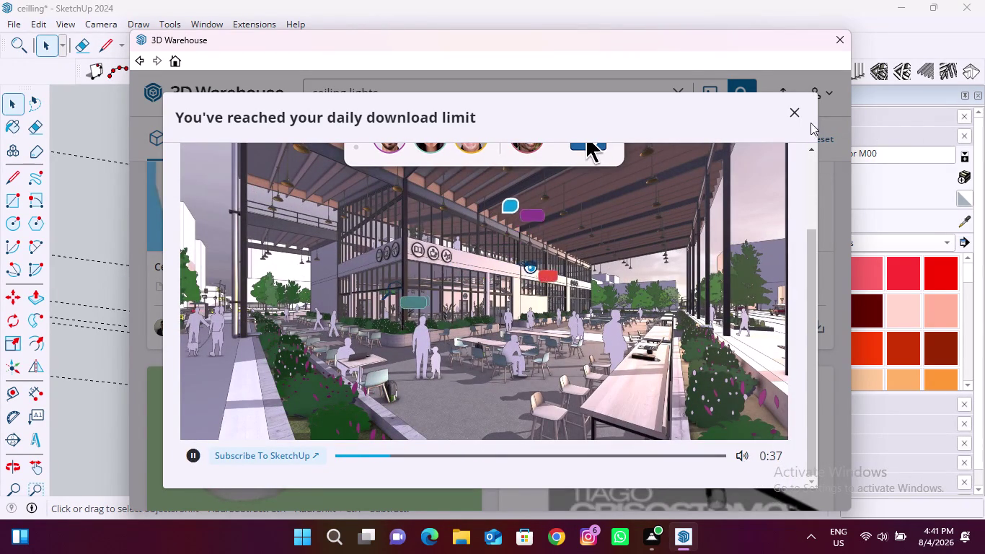
click(790, 111)
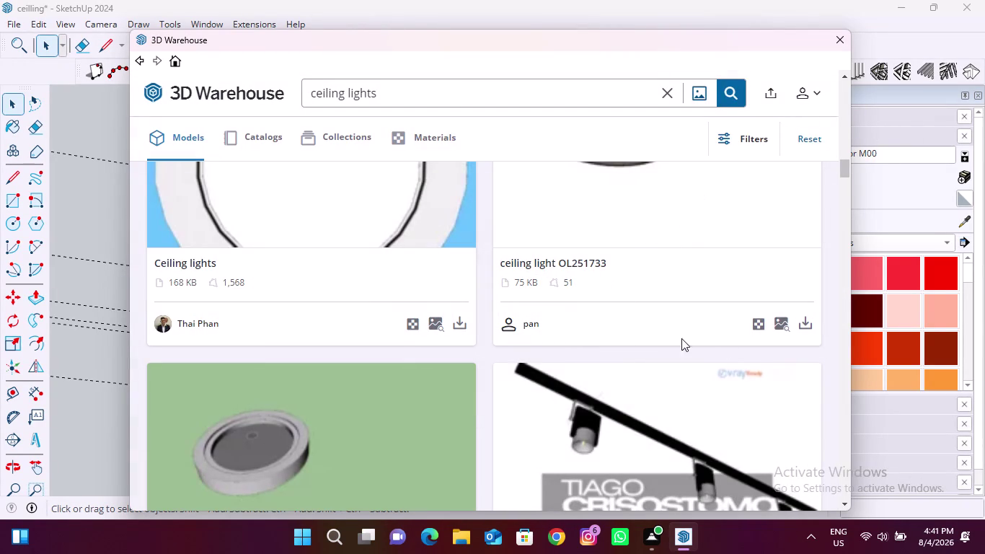
Retry downloading another ceiling light model, bringing the limit notice back.
scroll(up, 3)
scroll(down, 3)
scroll(down, 3)
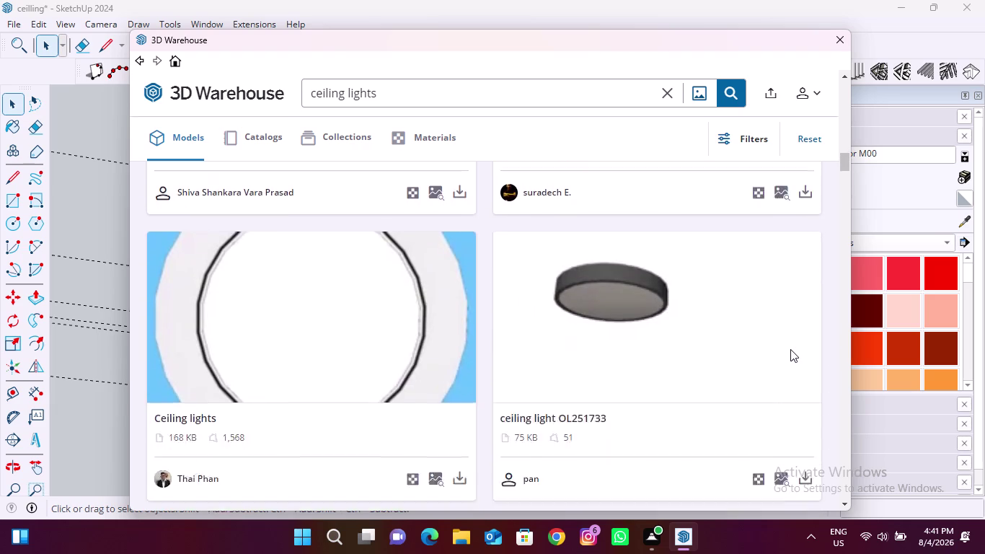
click(805, 390)
scroll(down, 3)
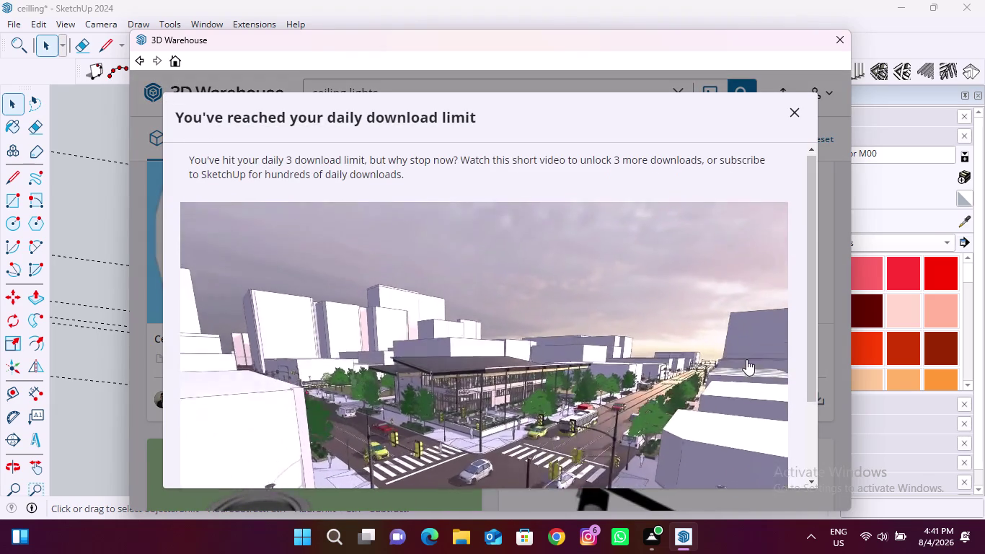
scroll(down, 3)
scroll(down, 3)
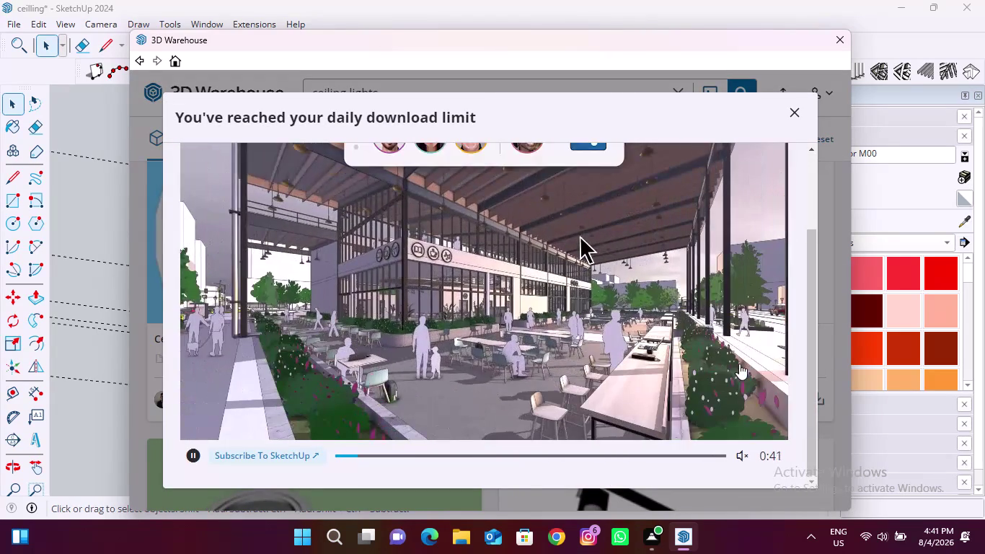